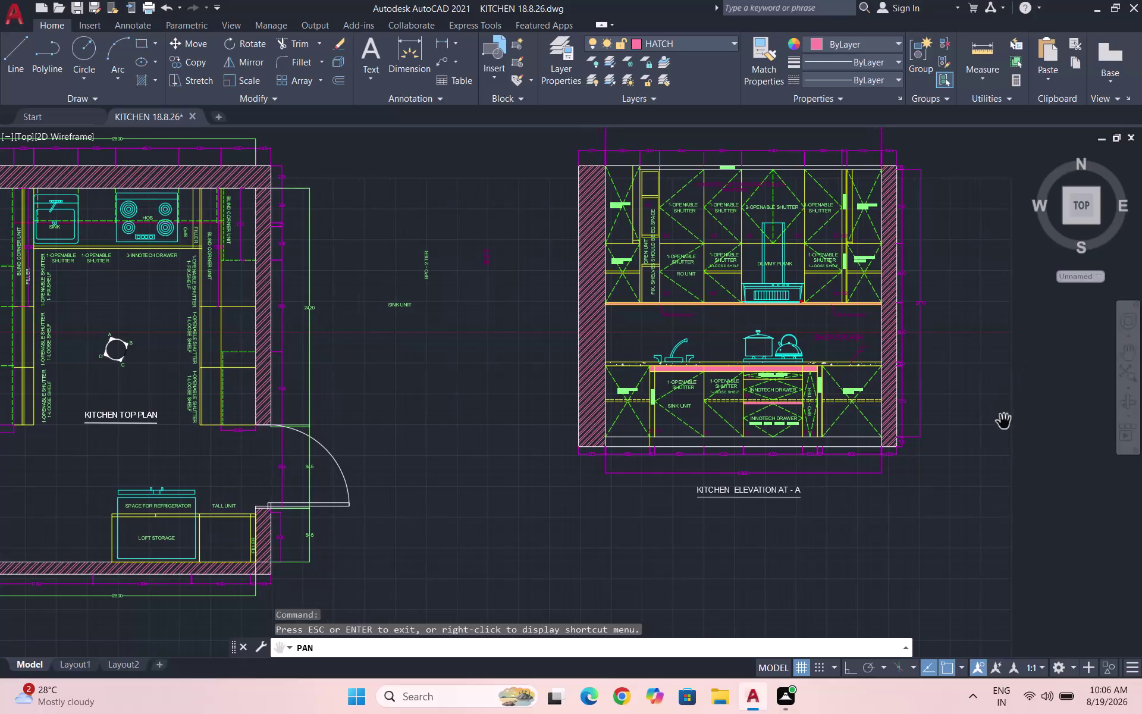
Pan across the kitchen drawings toward elevation A and zoom out to the whole drawing.
drag(1019, 417, 1000, 341)
drag(1019, 441, 1023, 404)
drag(910, 407, 916, 367)
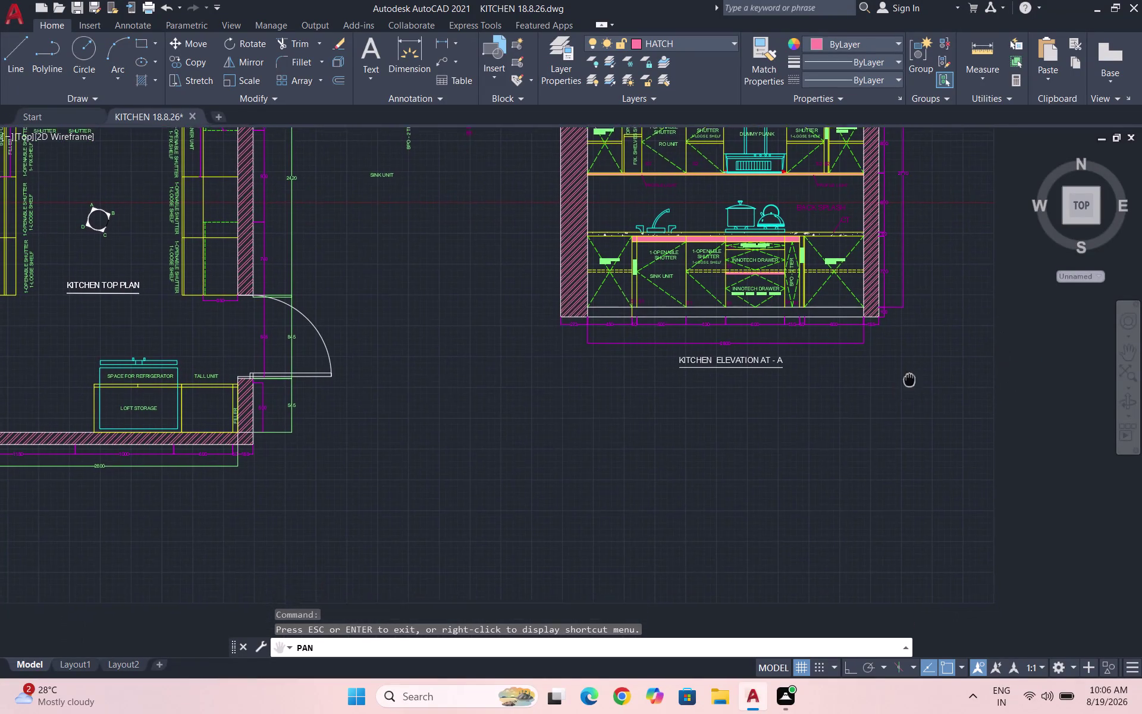
drag(916, 367, 926, 350)
scroll(down, 3)
drag(910, 481, 739, 399)
scroll(up, 3)
drag(715, 427, 722, 469)
double_click(822, 399)
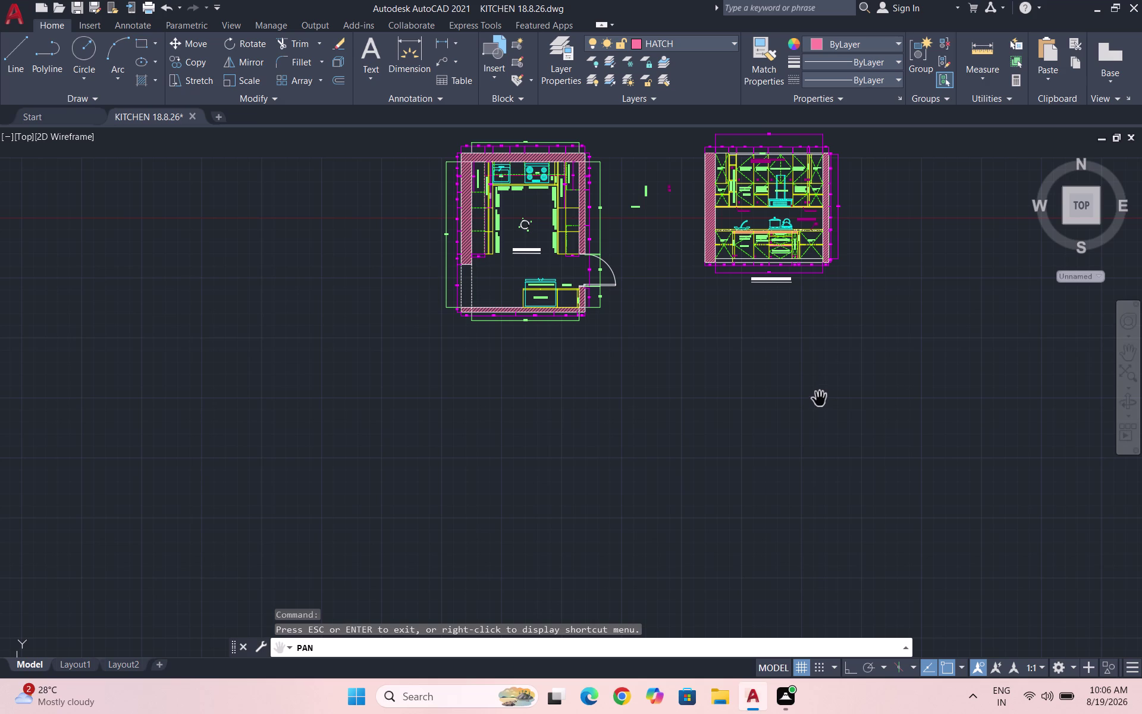
Recenter the view over both the top plan and elevation A.
scroll(down, 3)
scroll(up, 3)
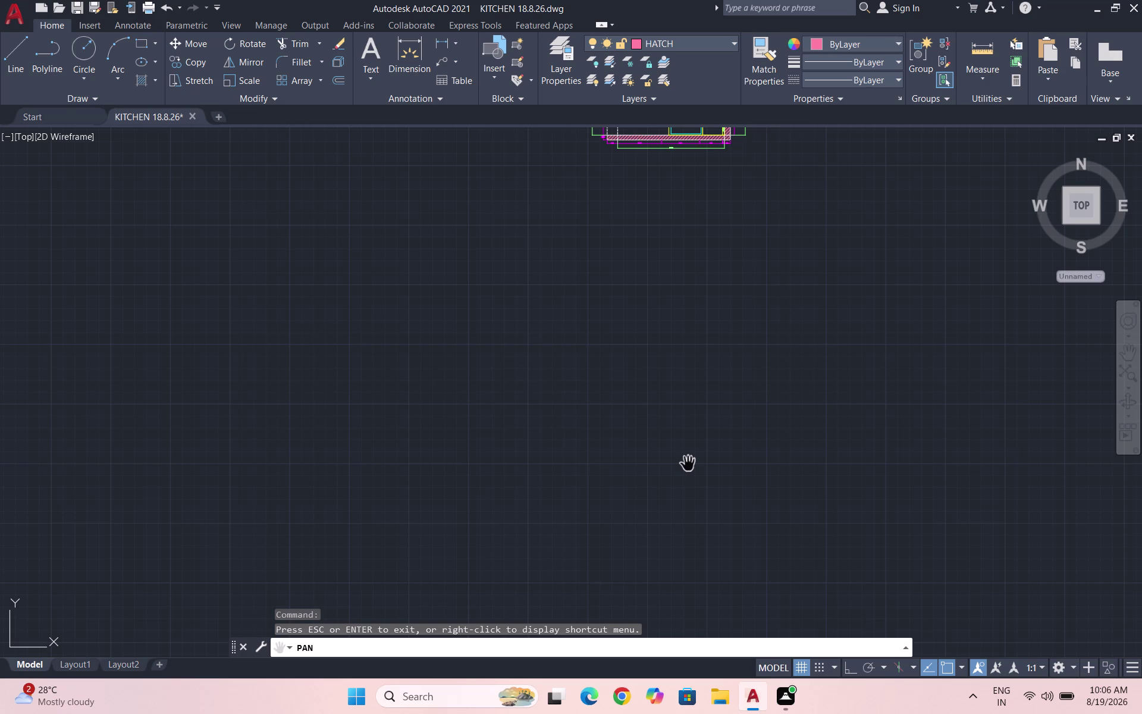
scroll(up, 3)
drag(657, 444, 482, 523)
drag(861, 343, 535, 572)
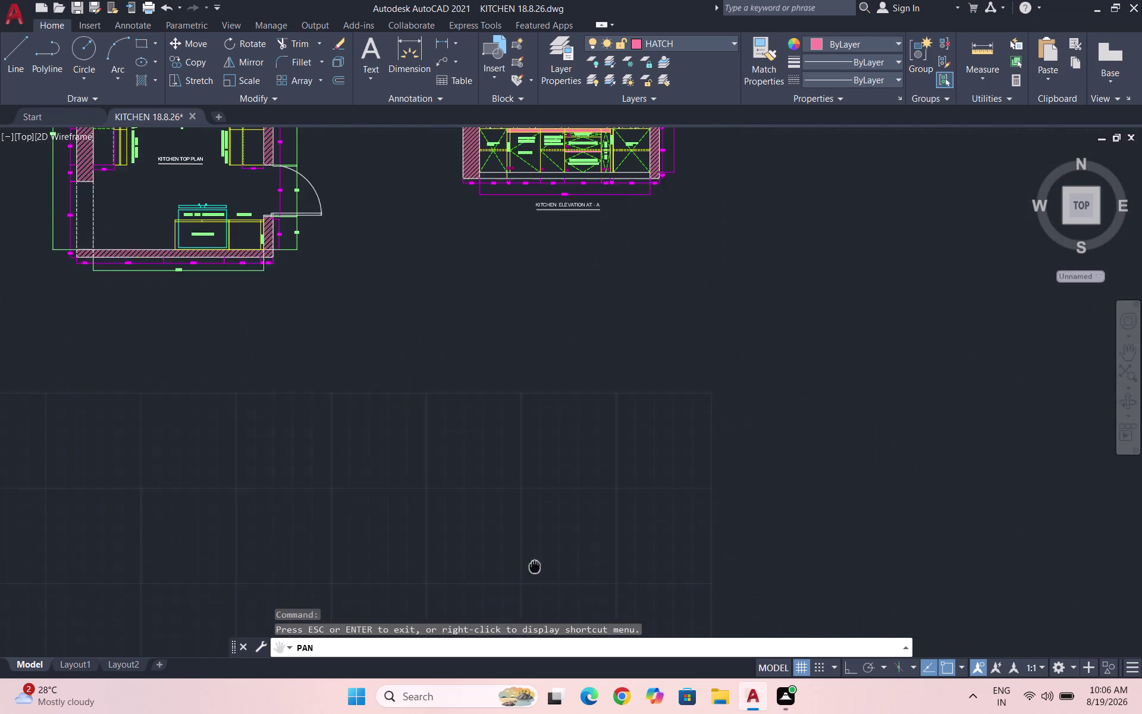
drag(536, 571, 544, 584)
drag(621, 492, 694, 548)
drag(705, 502, 725, 527)
scroll(down, 3)
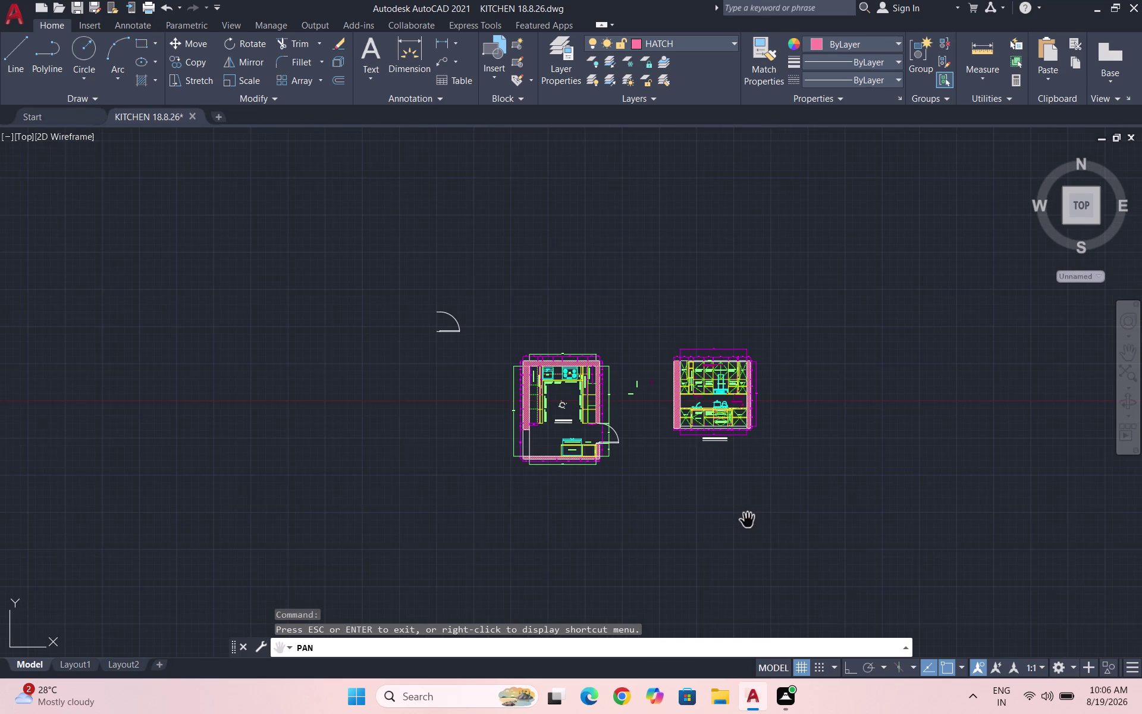
drag(699, 523, 690, 391)
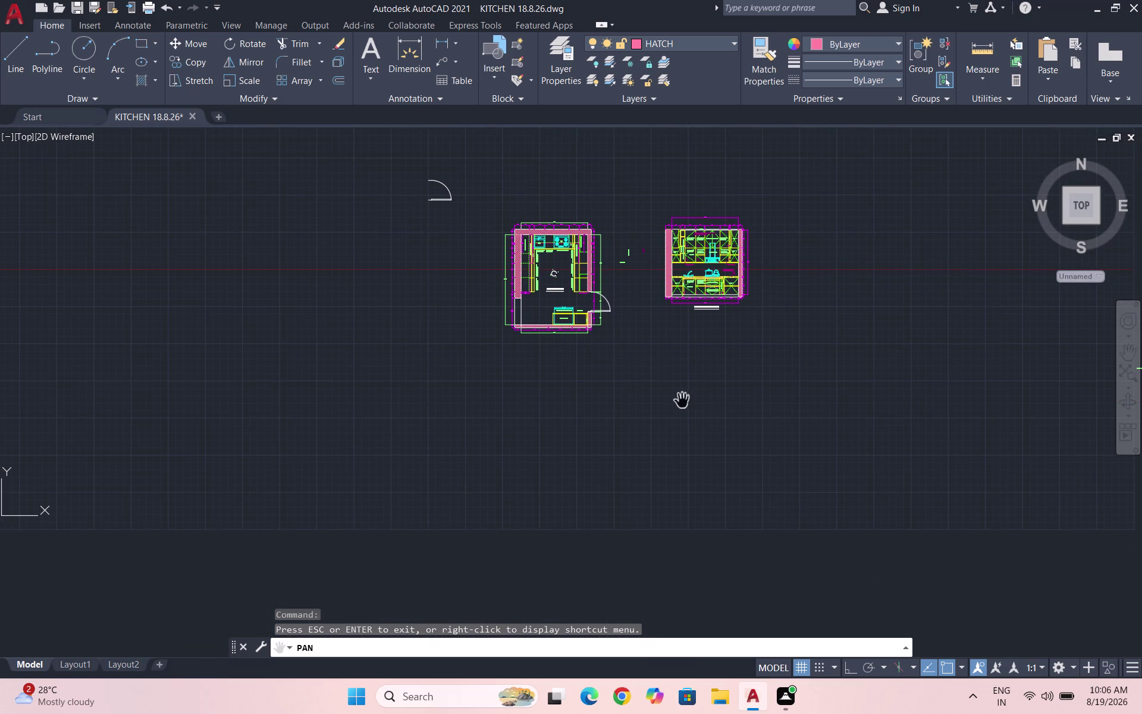
Cancel any pending command and save the kitchen drawing with Ctrl+S.
key(Escape)
key(Escape)
key(Escape)
key(ctrl+s)
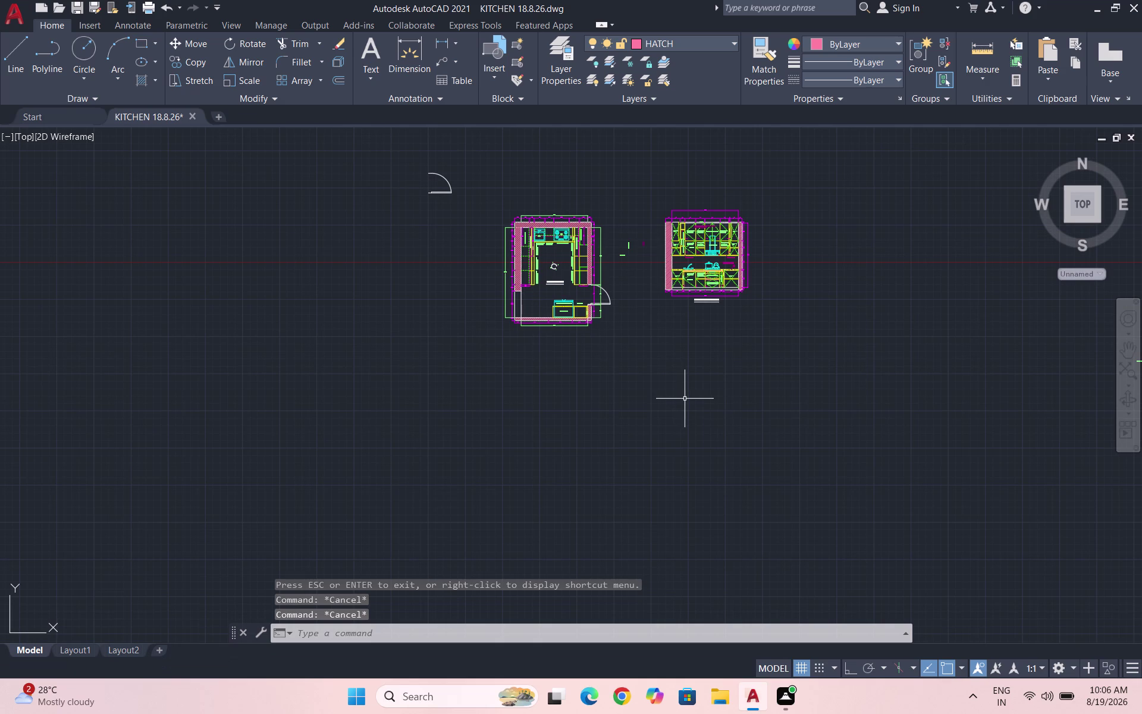
key(ctrl+s)
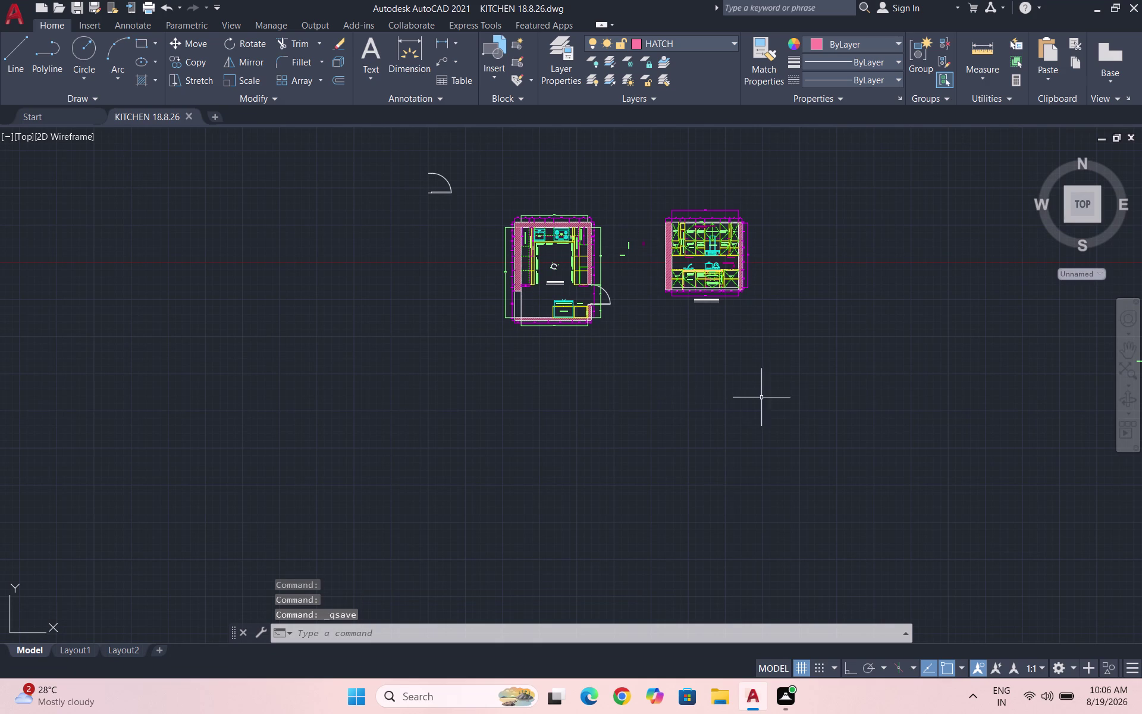
Window-select all of elevation A and cut it to the clipboard.
drag(738, 389, 722, 416)
key(Escape)
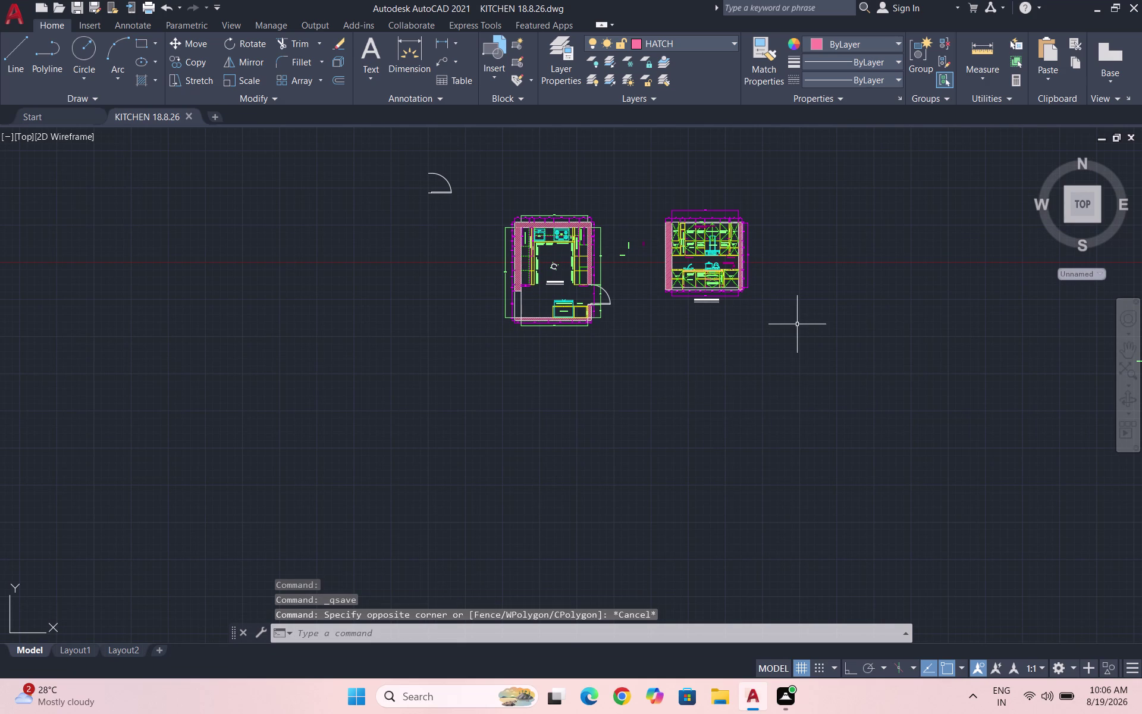
drag(795, 311, 786, 318)
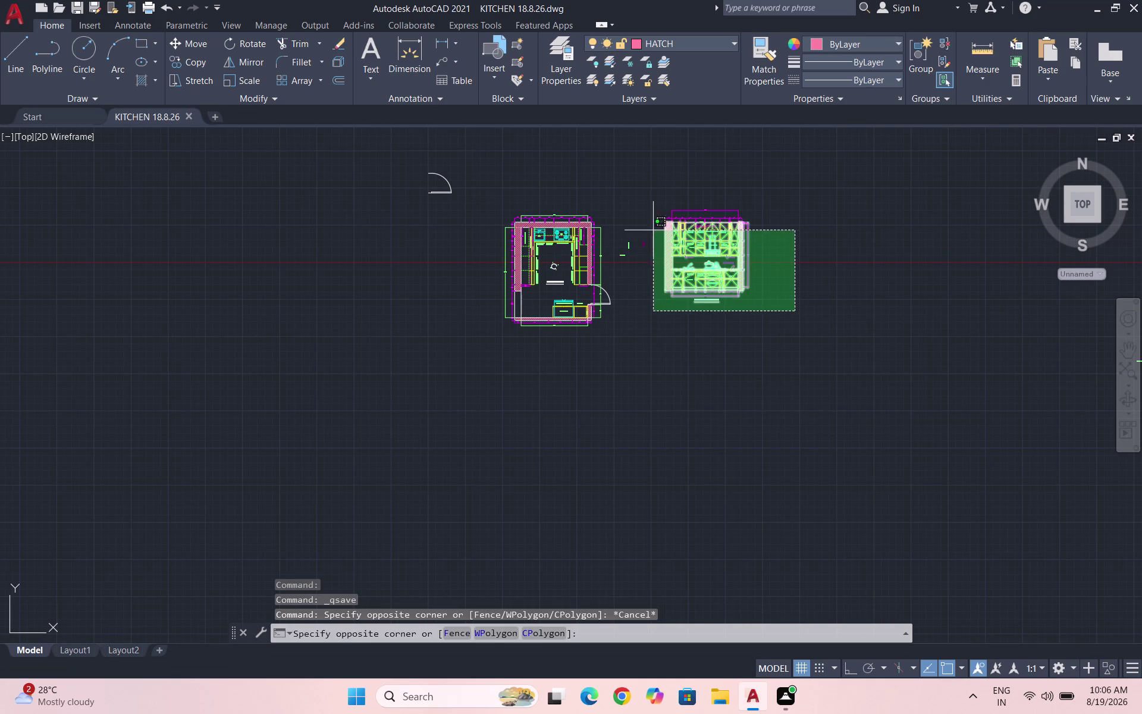
click(655, 184)
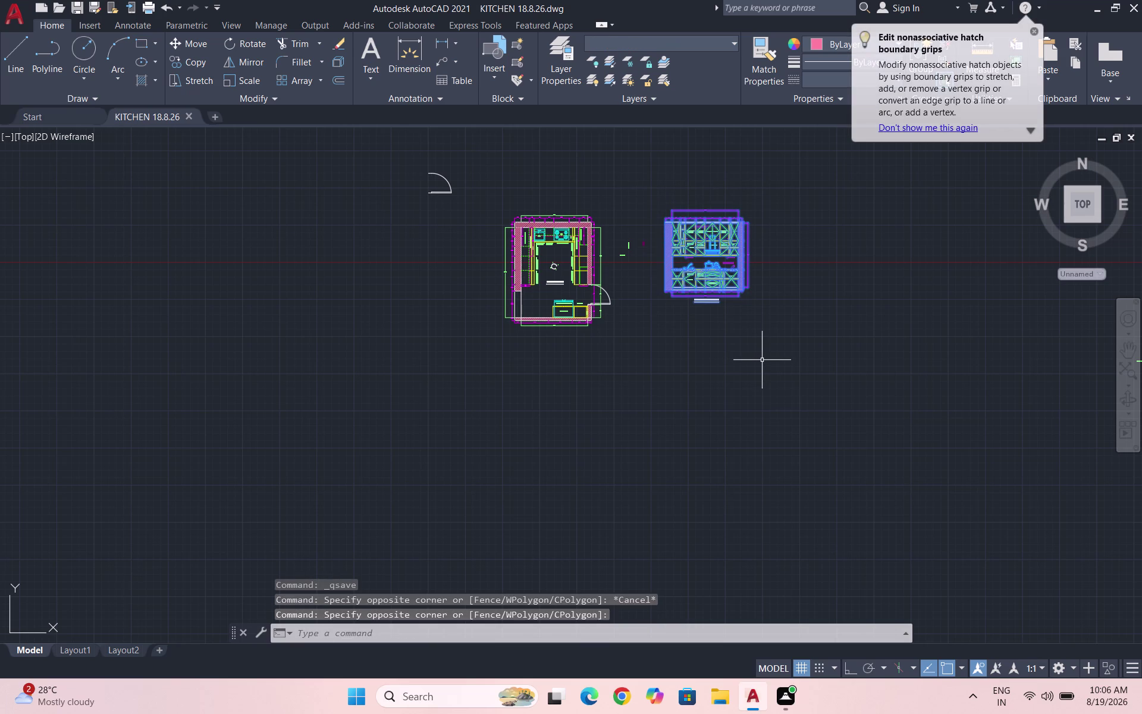
key(ctrl+x)
Paste elevation A at a point below and to the left of the top plan.
scroll(down, 3)
scroll(up, 3)
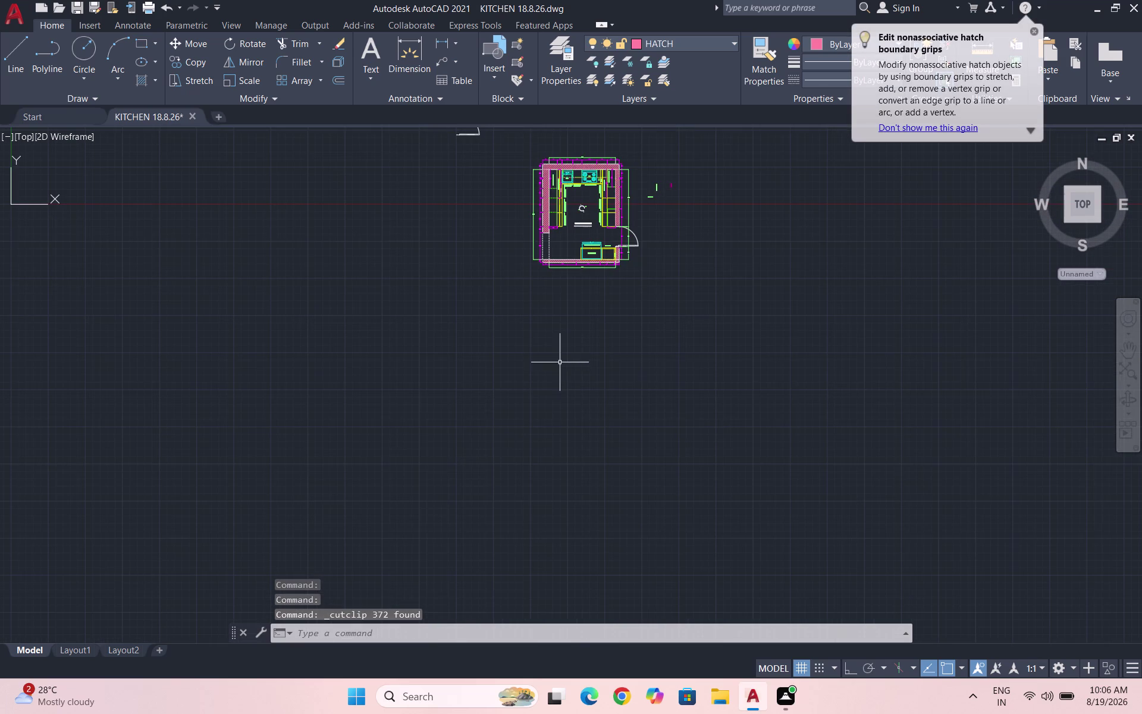
scroll(up, 3)
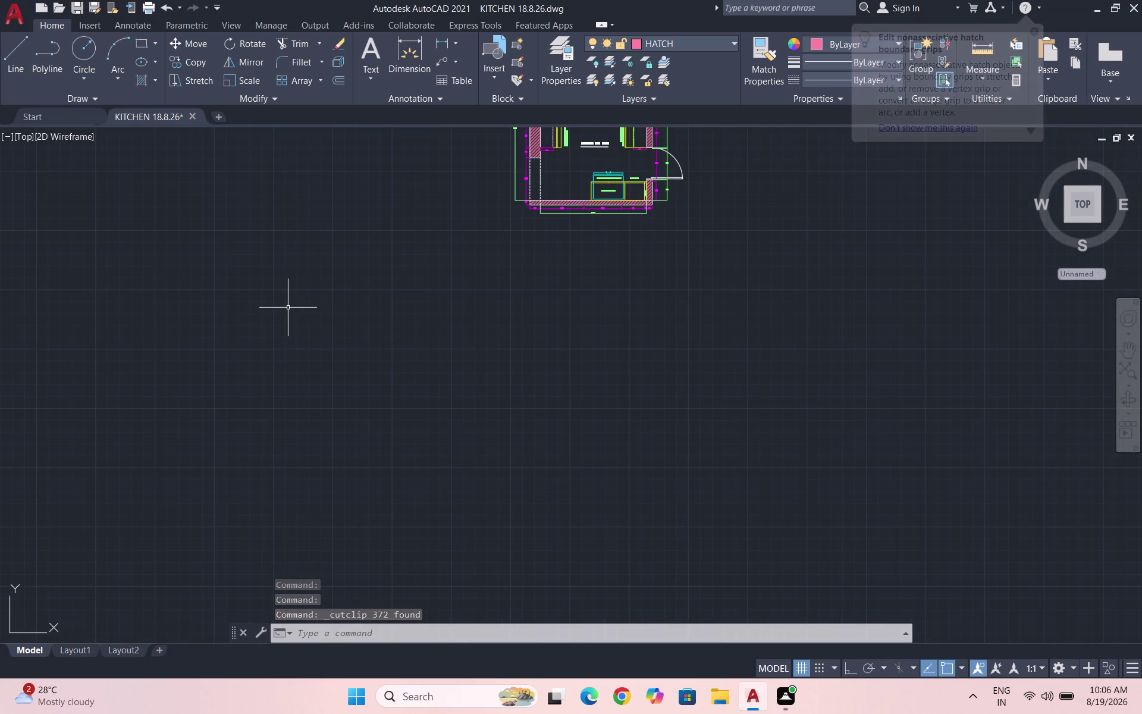
key(ctrl+v)
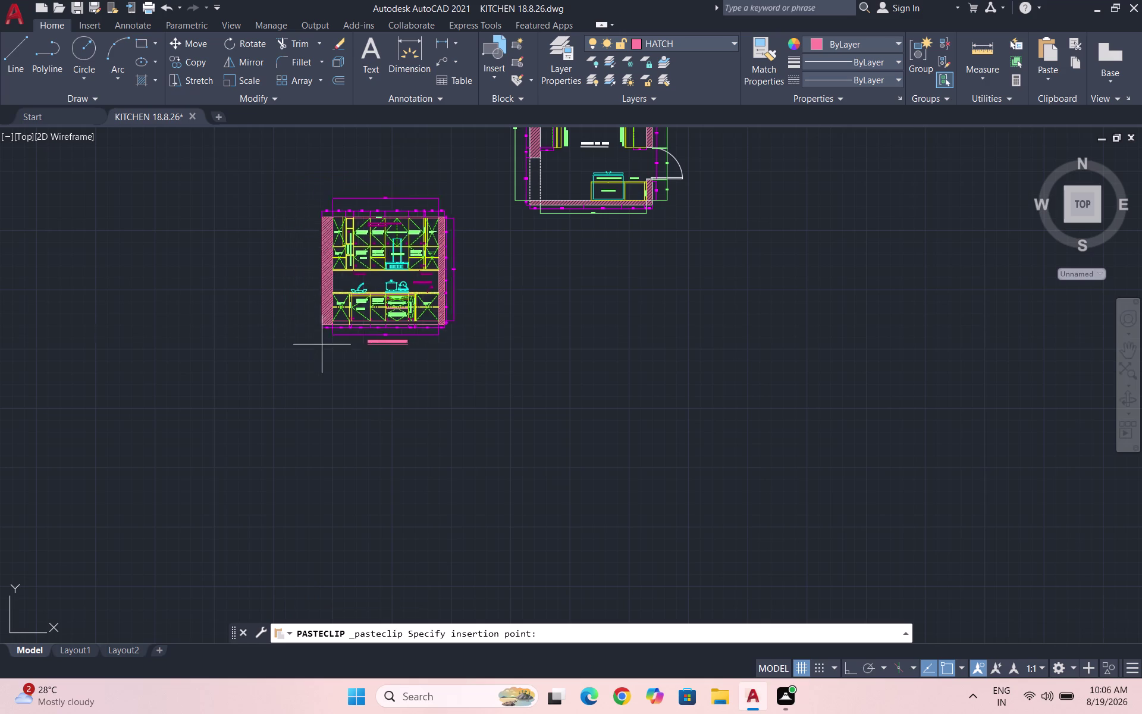
click(363, 408)
key(Escape)
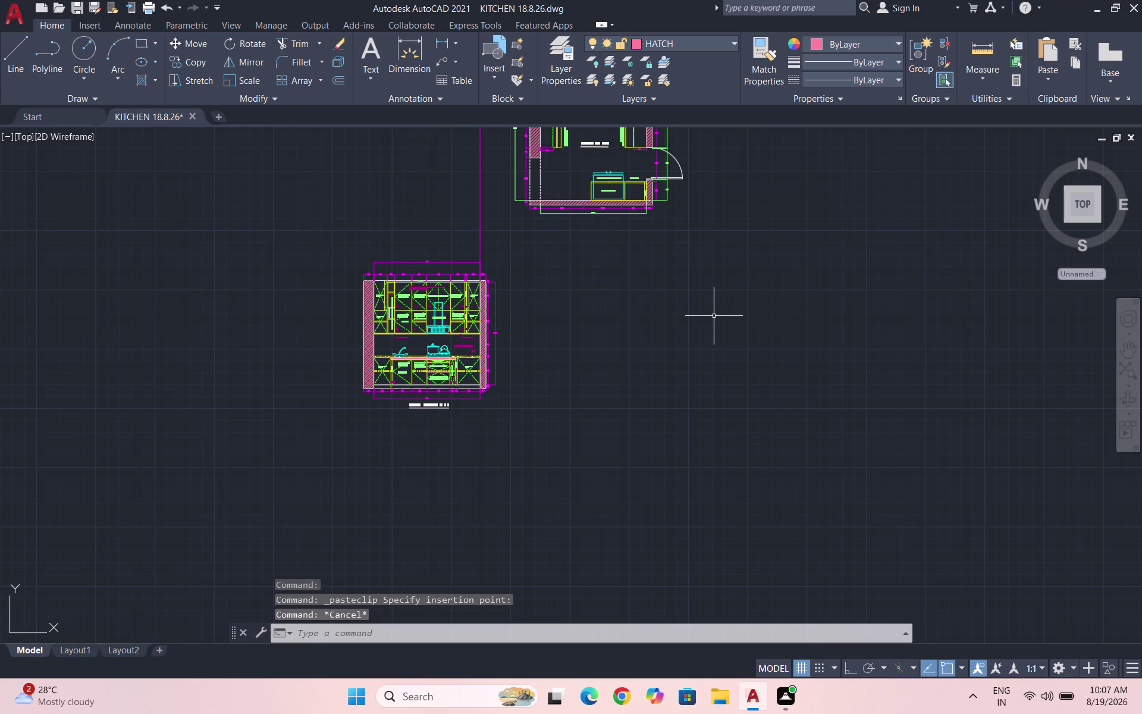
Zoom in and select the stretched 350 dimension above elevation A.
scroll(down, 3)
scroll(up, 3)
scroll(up, 3)
scroll(up, 3)
click(507, 384)
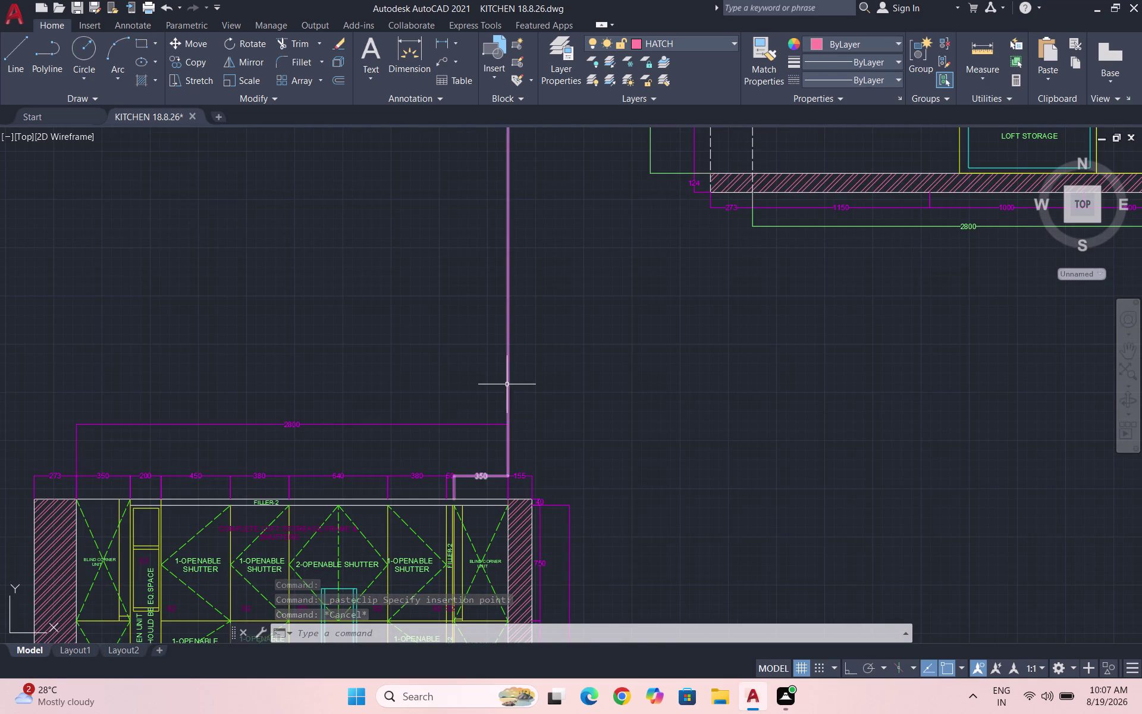
Delete the stretched 350 dimension and make DIMENSIONS the current layer.
key(BackSpace)
key(Delete)
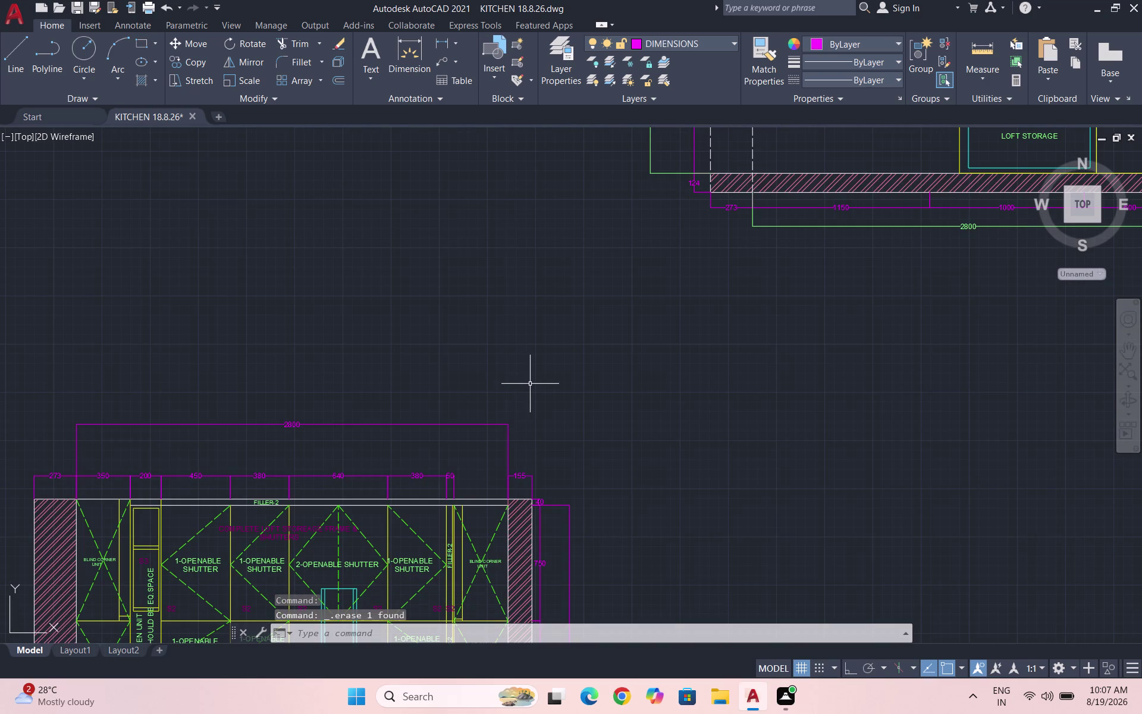
key(Escape)
scroll(down, 3)
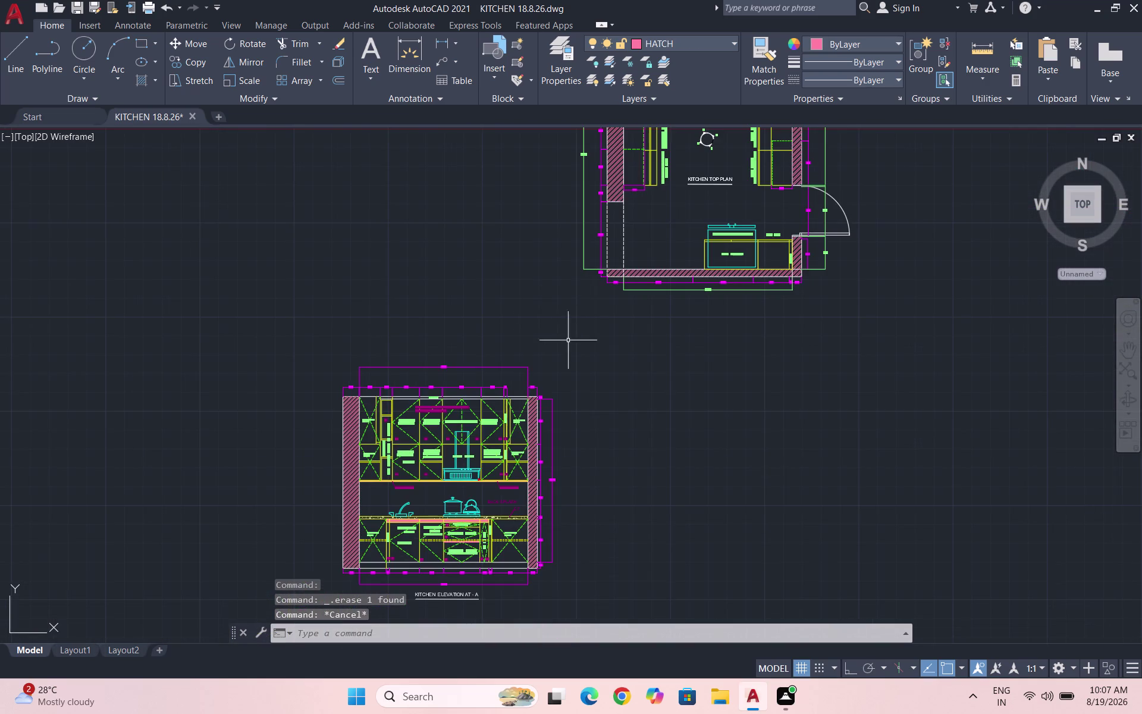
scroll(up, 3)
click(701, 38)
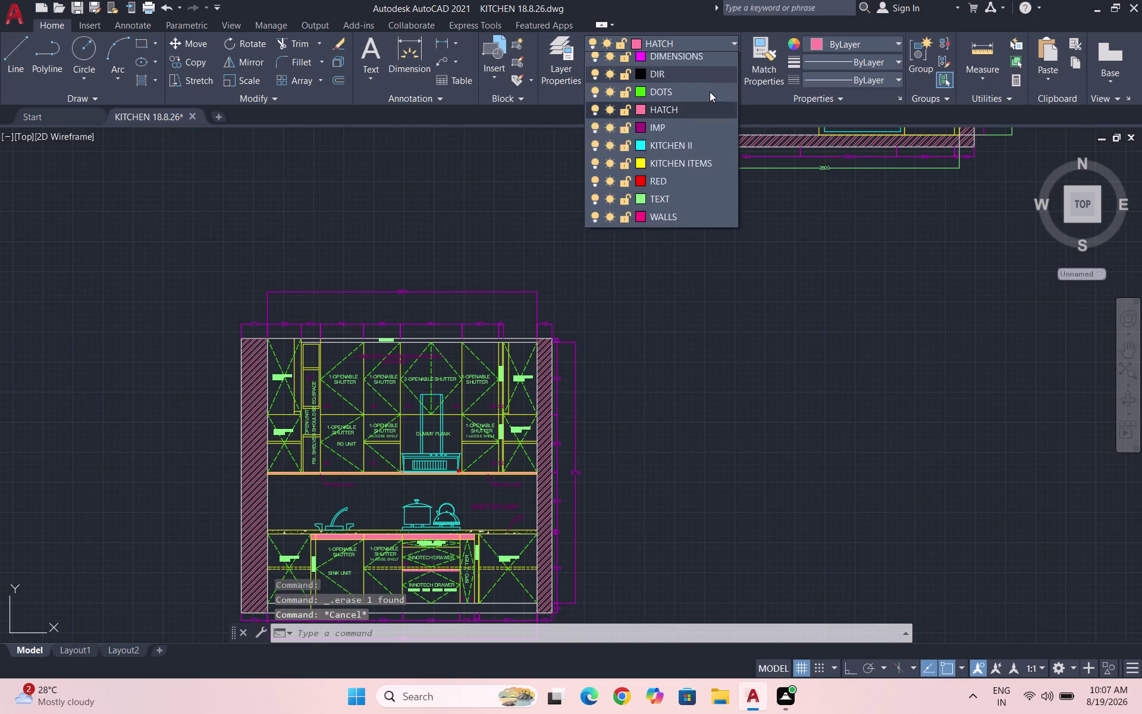
click(713, 96)
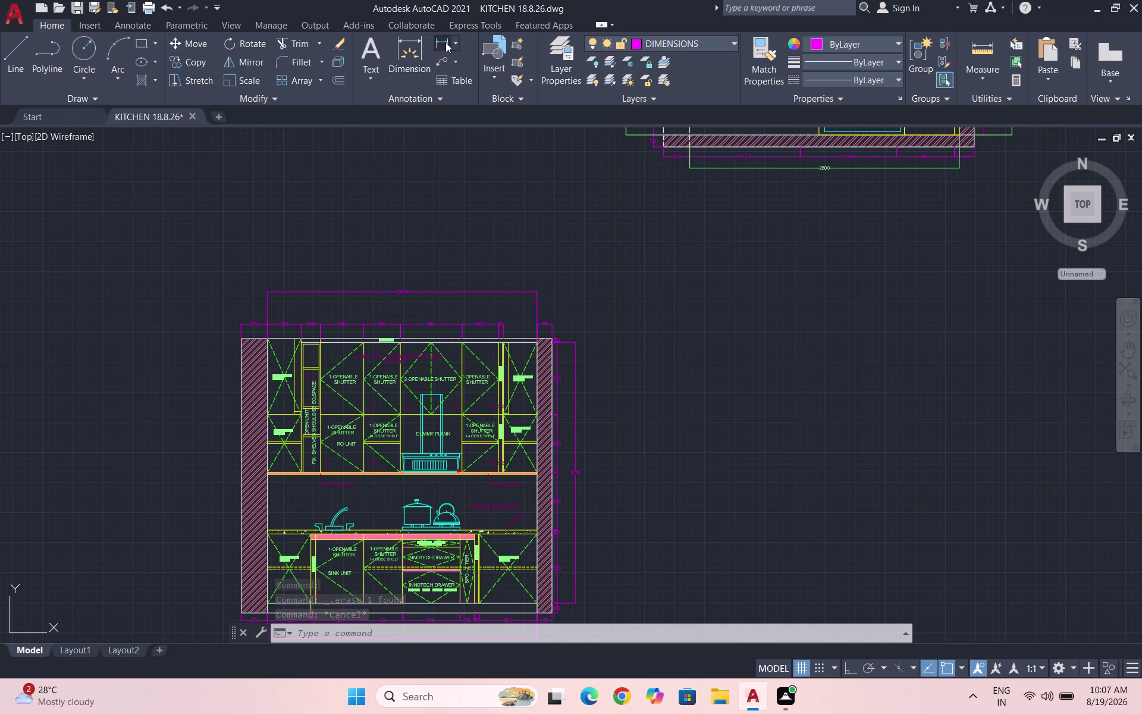
Draw a new linear 350 dimension to the wall edge, in line with the others.
click(445, 42)
scroll(up, 3)
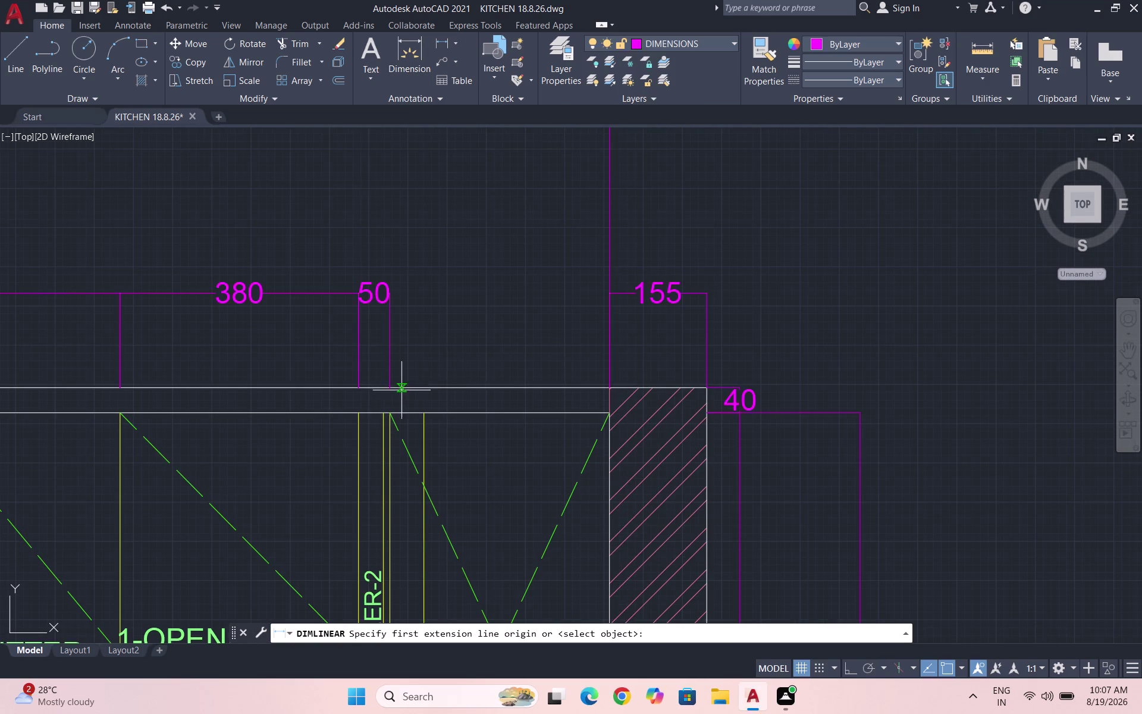
click(389, 387)
click(605, 389)
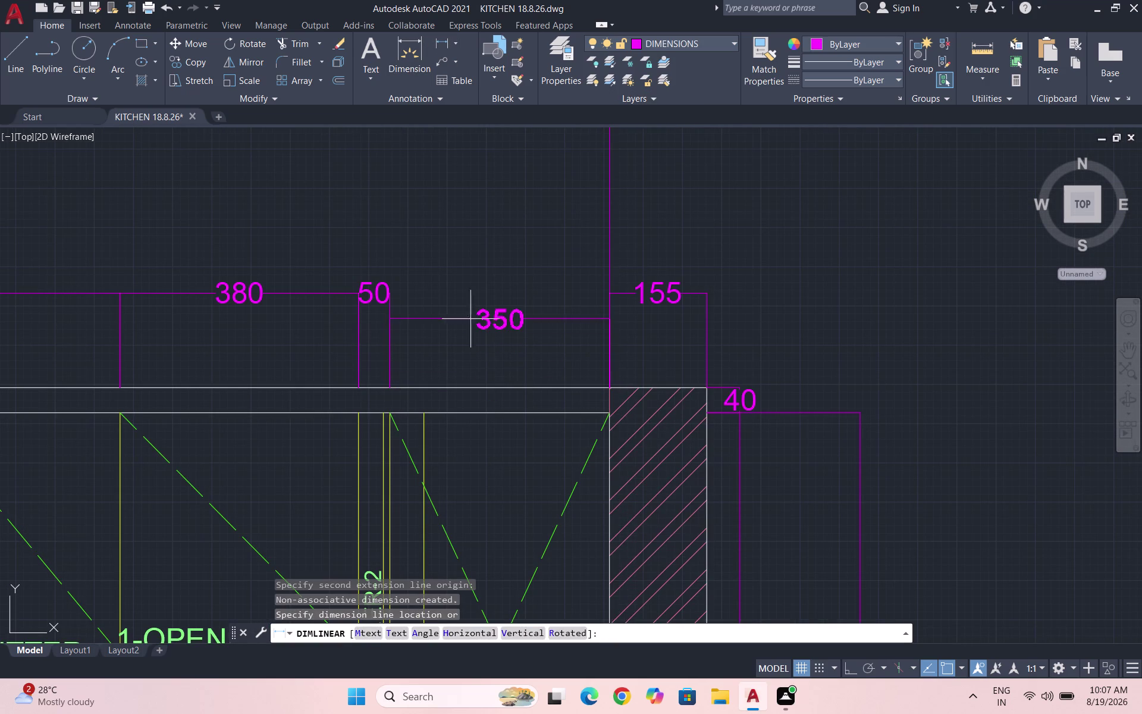
click(391, 294)
scroll(down, 3)
key(Escape)
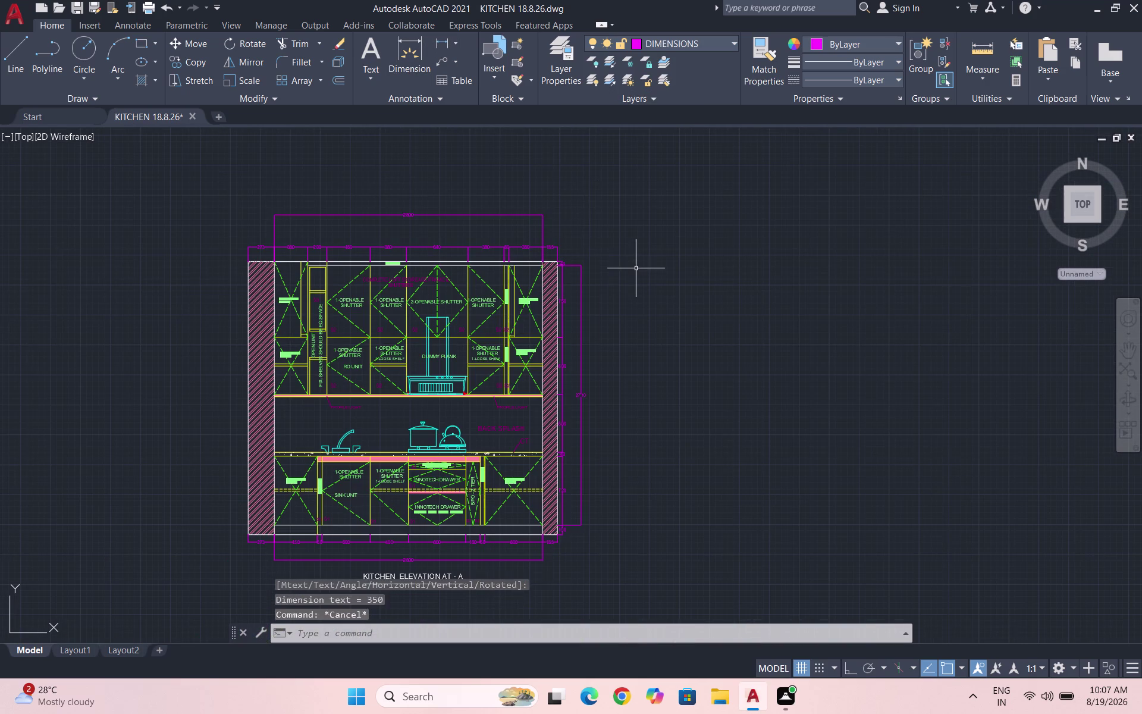
Save the drawing again.
key(Escape)
key(ctrl+s)
scroll(down, 3)
scroll(down, 3)
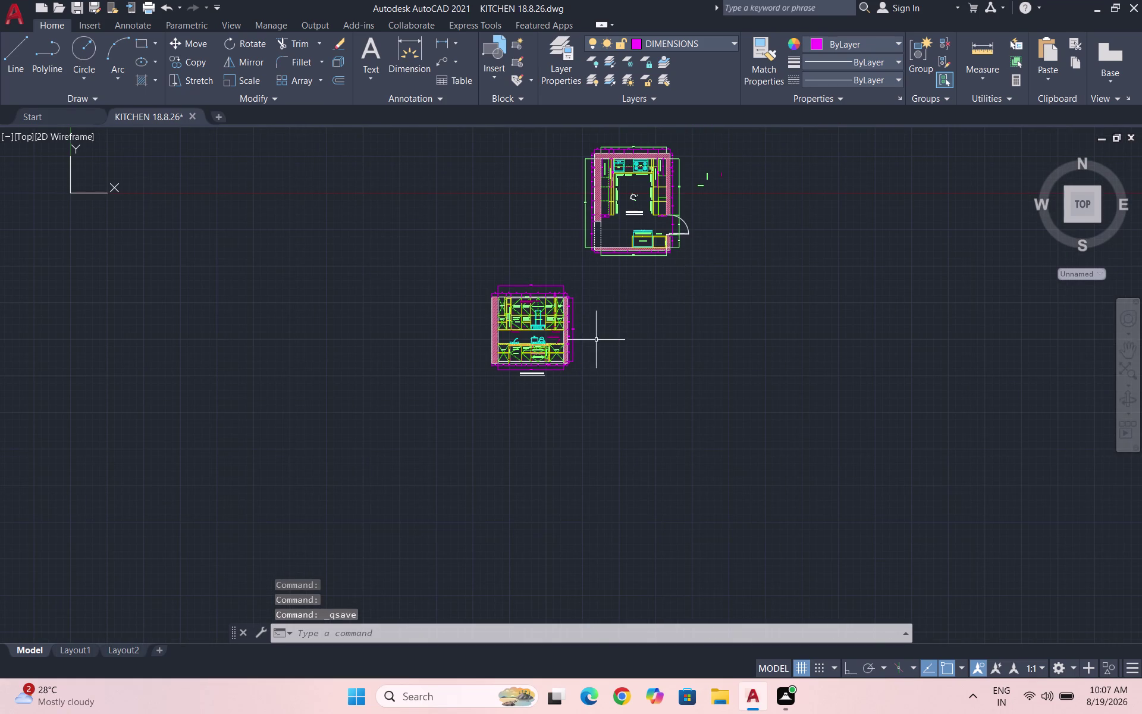
Zoom around elevation A to review it, cancelling an accidental selection.
scroll(up, 3)
scroll(up, 3)
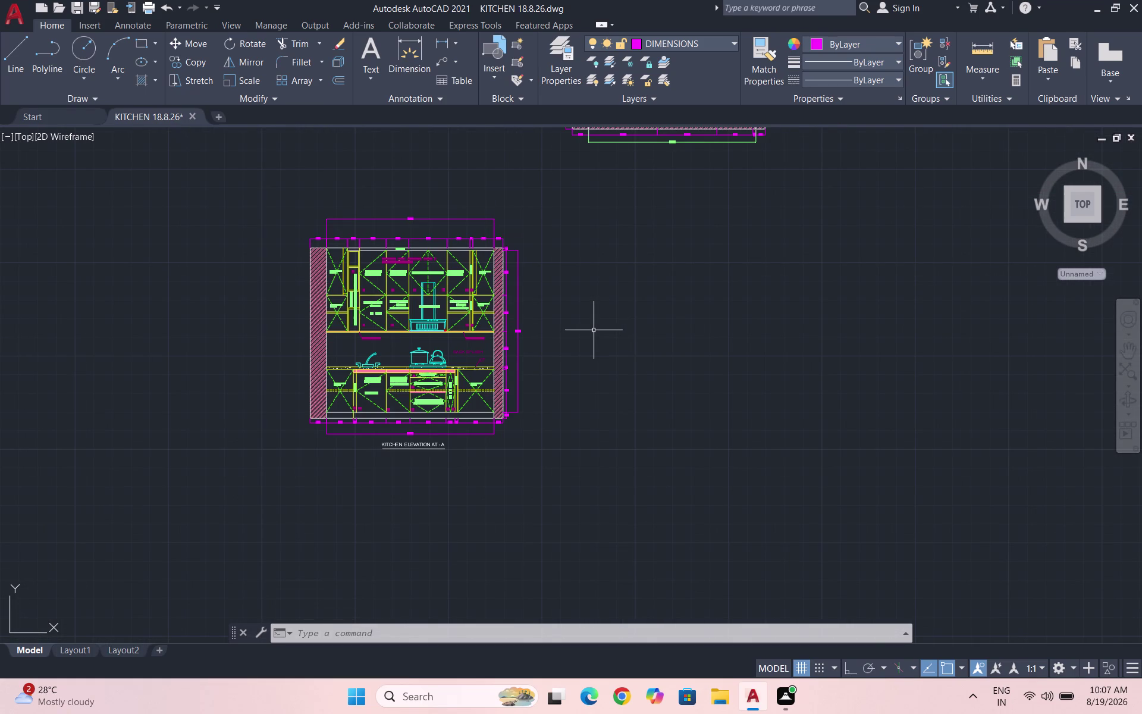
scroll(up, 3)
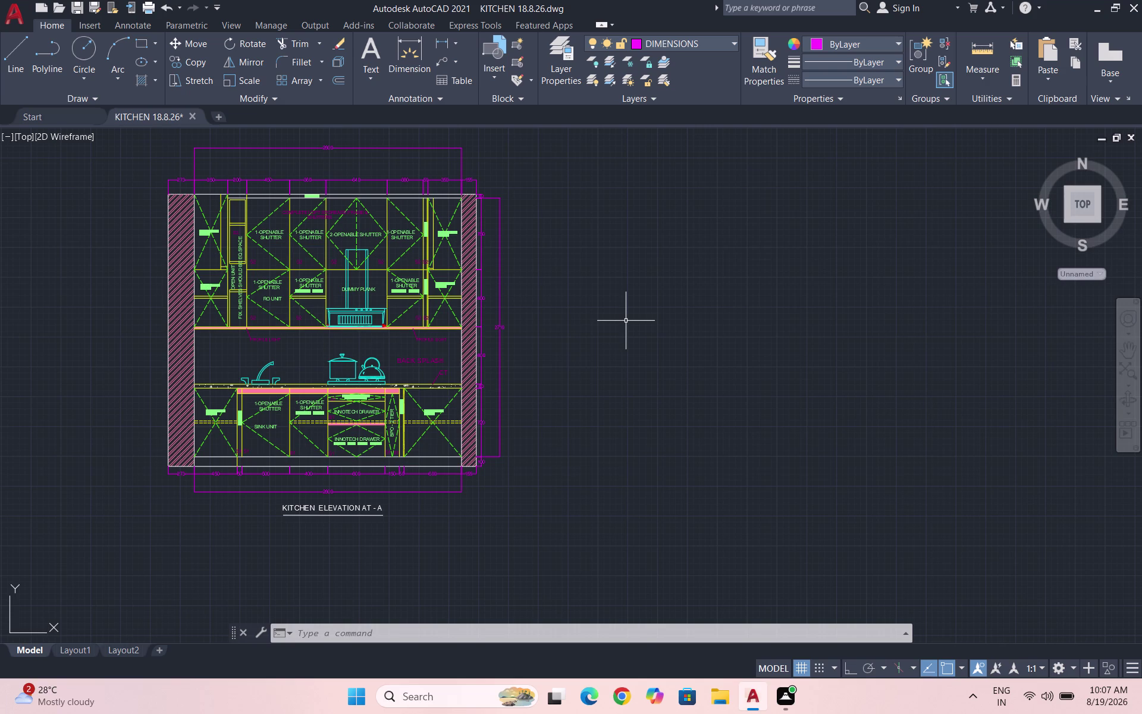
scroll(down, 3)
scroll(up, 3)
drag(645, 480, 733, 470)
key(Escape)
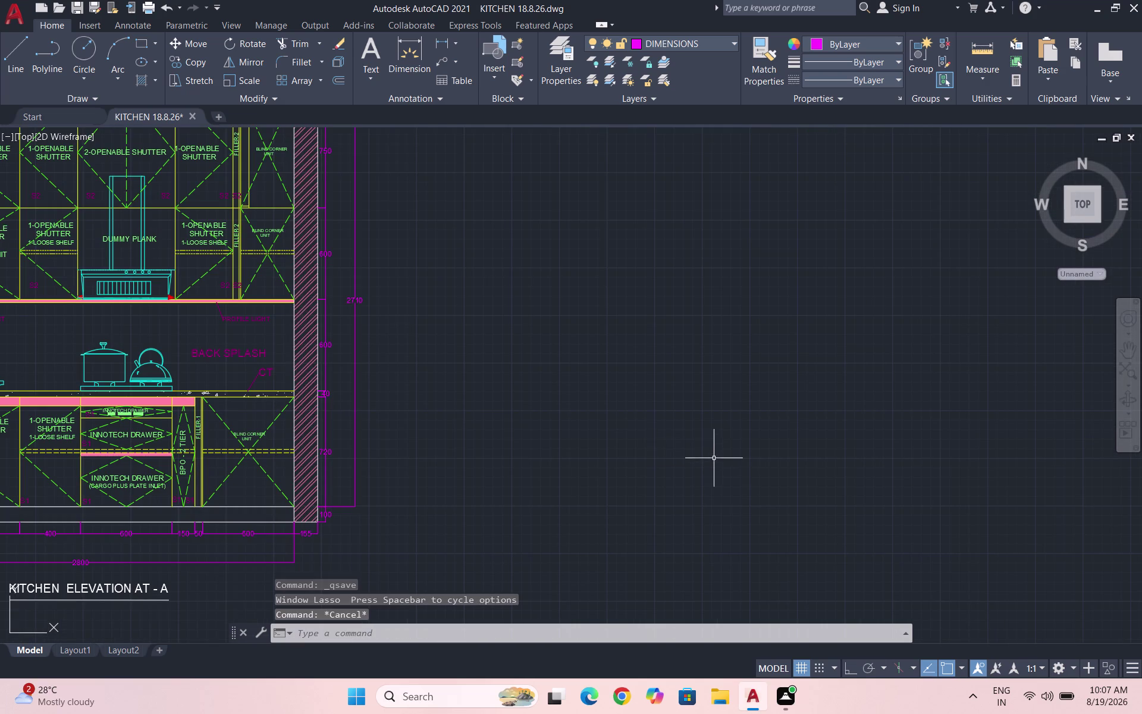
scroll(down, 3)
scroll(down, 3)
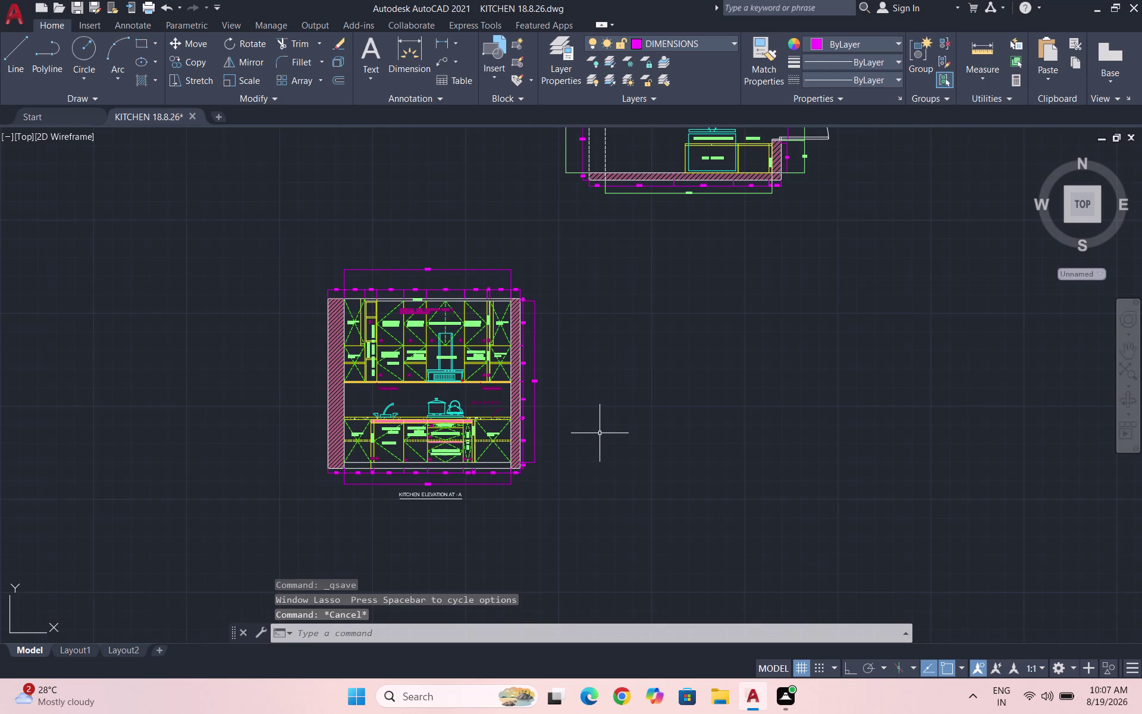
scroll(down, 3)
scroll(down, 3)
scroll(up, 3)
scroll(up, 3)
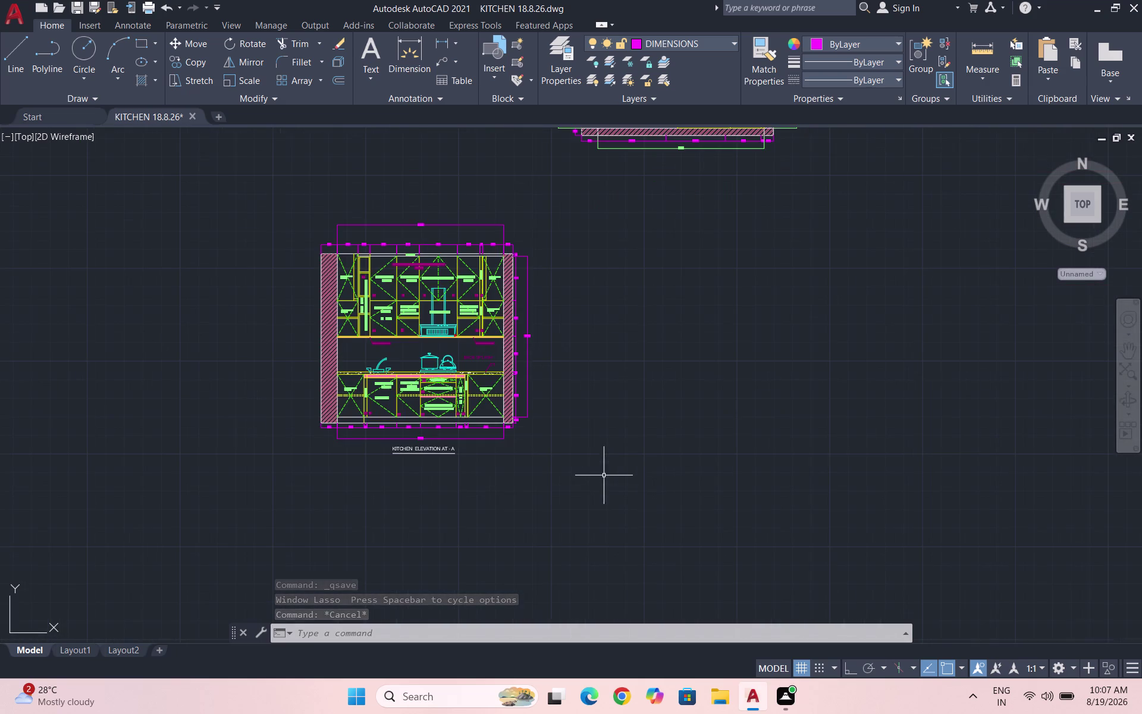
scroll(up, 3)
scroll(down, 3)
Undo the last change, save KITCHEN 18.8.26.dwg, and start the LINE command.
key(Escape)
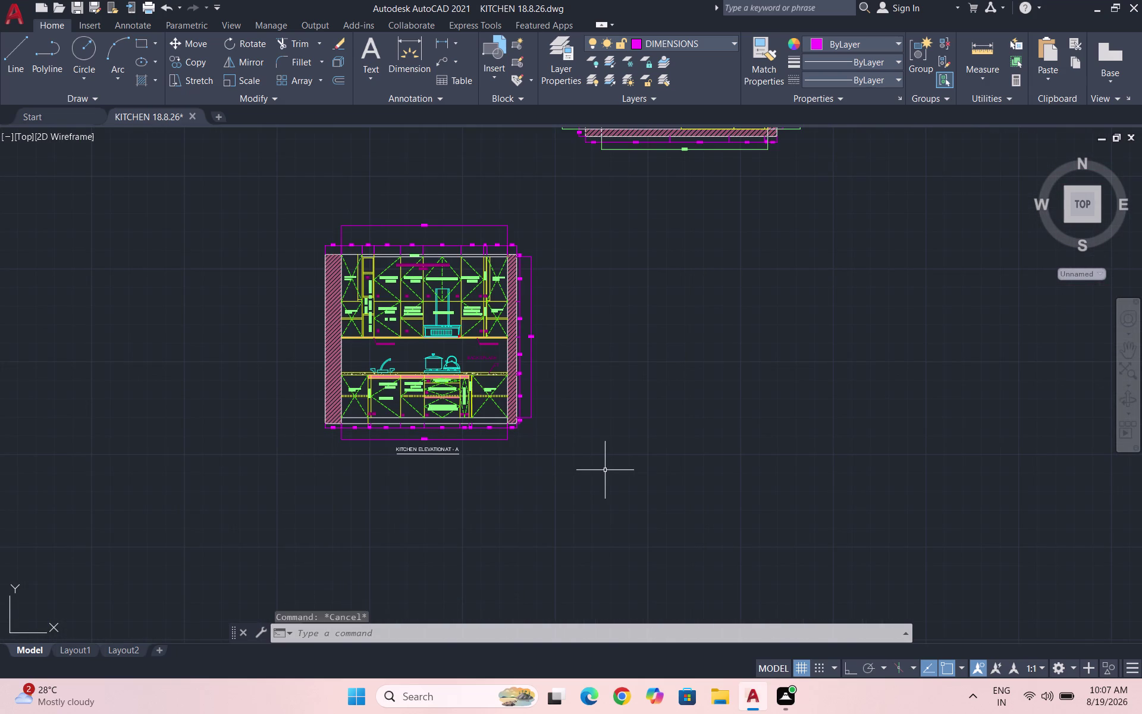
key(Escape)
key(ctrl+z)
key(ctrl+s)
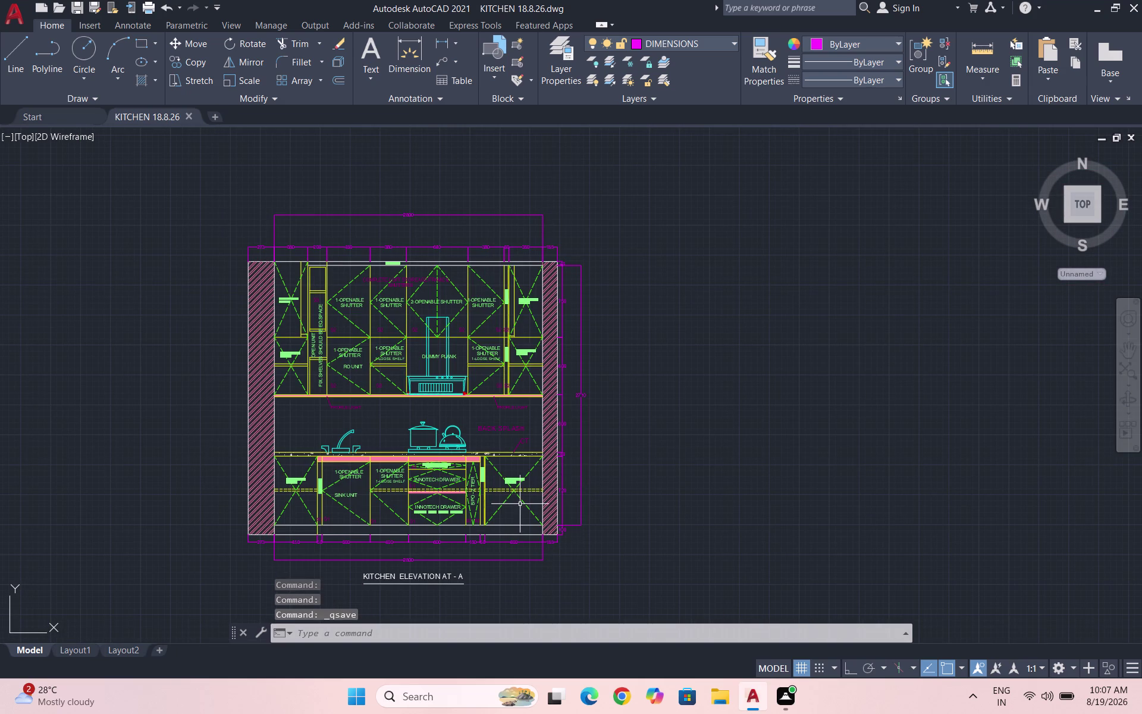
key(l)
key(Return)
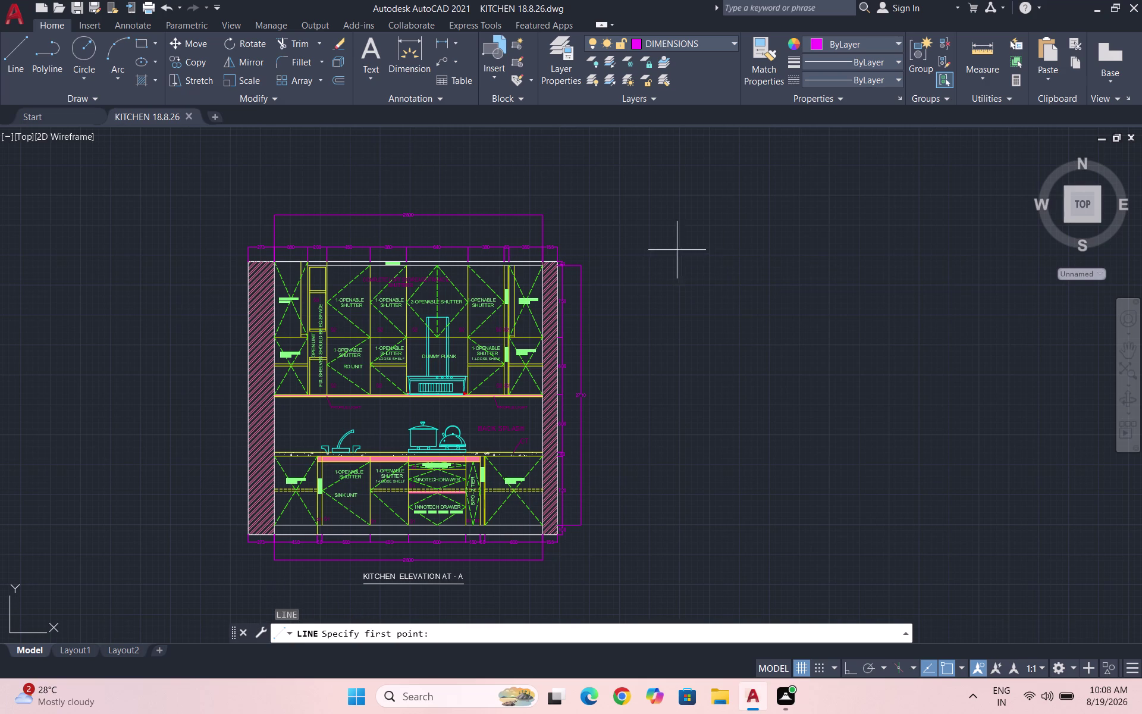
Cancel the line command and make layer 0 the current layer.
key(Escape)
key(Escape)
click(706, 44)
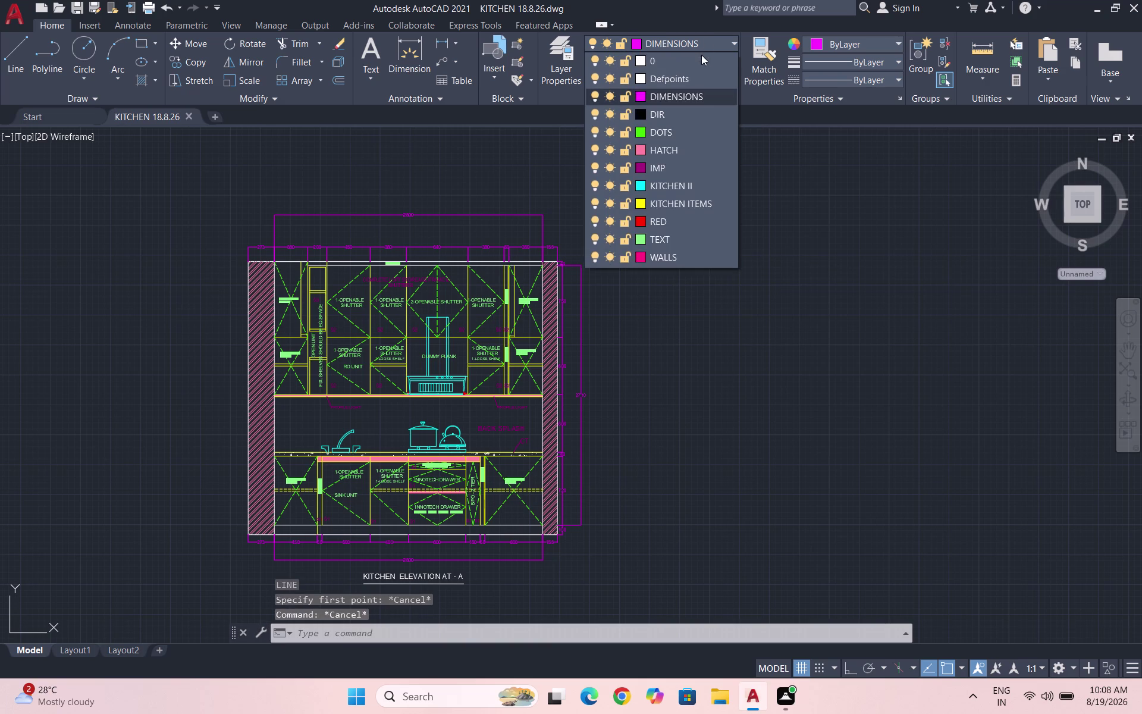
click(700, 57)
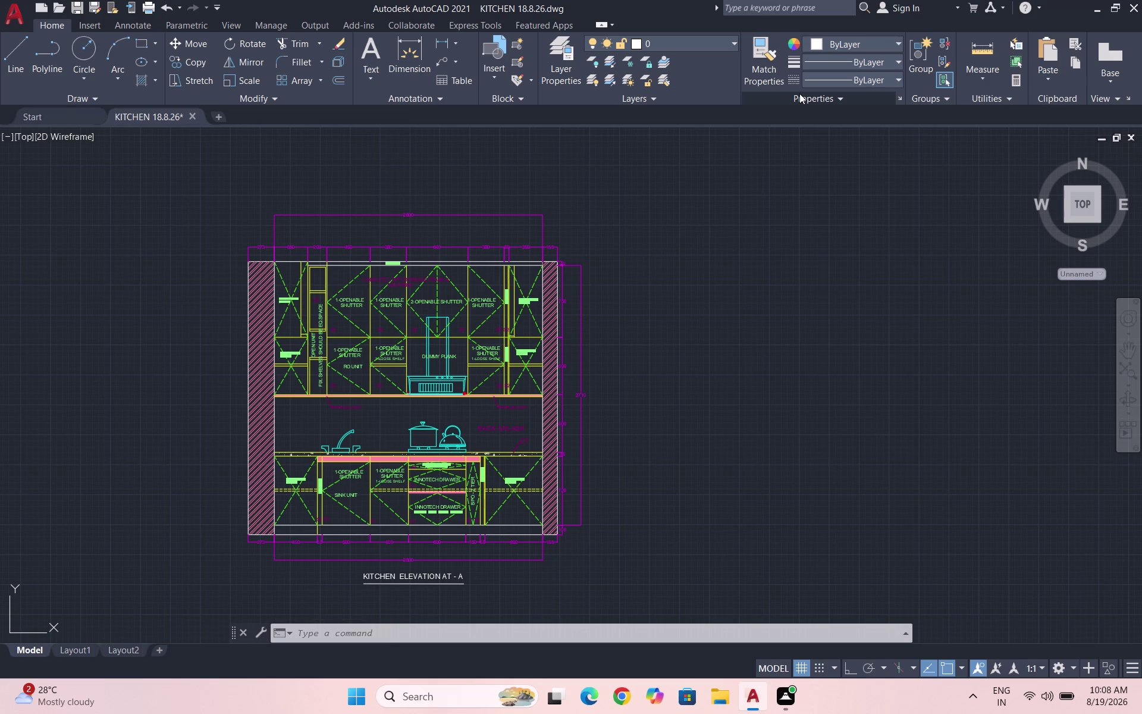
Start a line right of elevation A, level with its top edge, with Ortho on.
key(l)
key(Return)
click(668, 262)
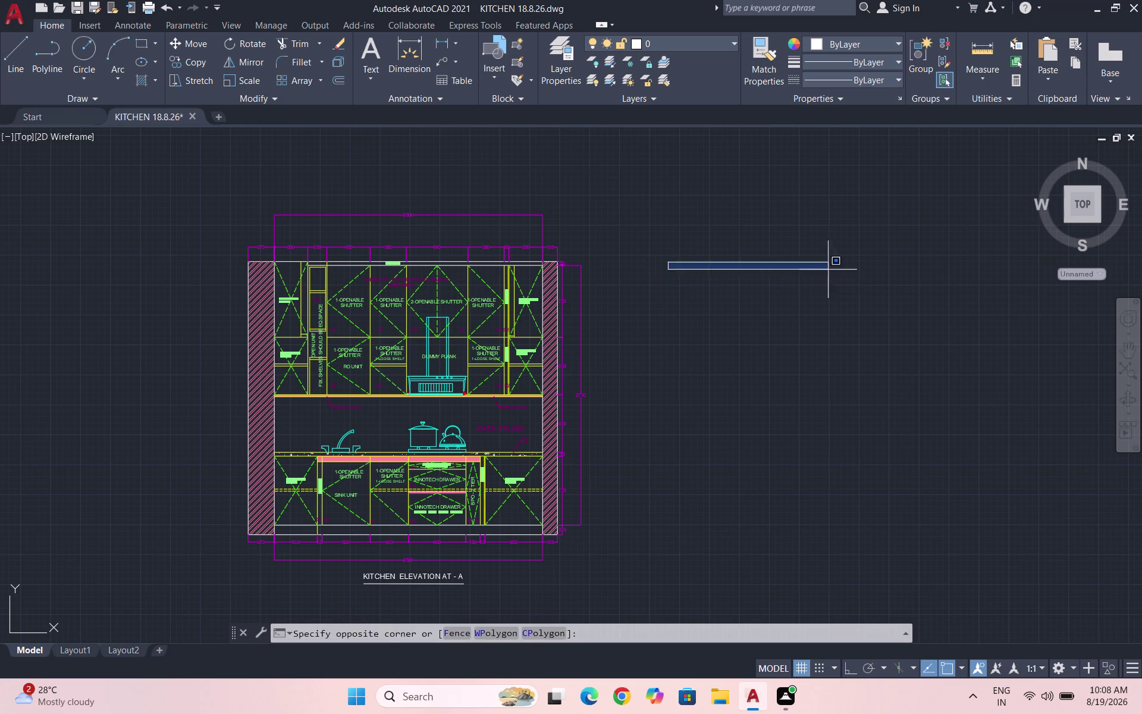
key(Escape)
key(Escape)
key(Escape)
key(Escape)
key(Escape)
key(l)
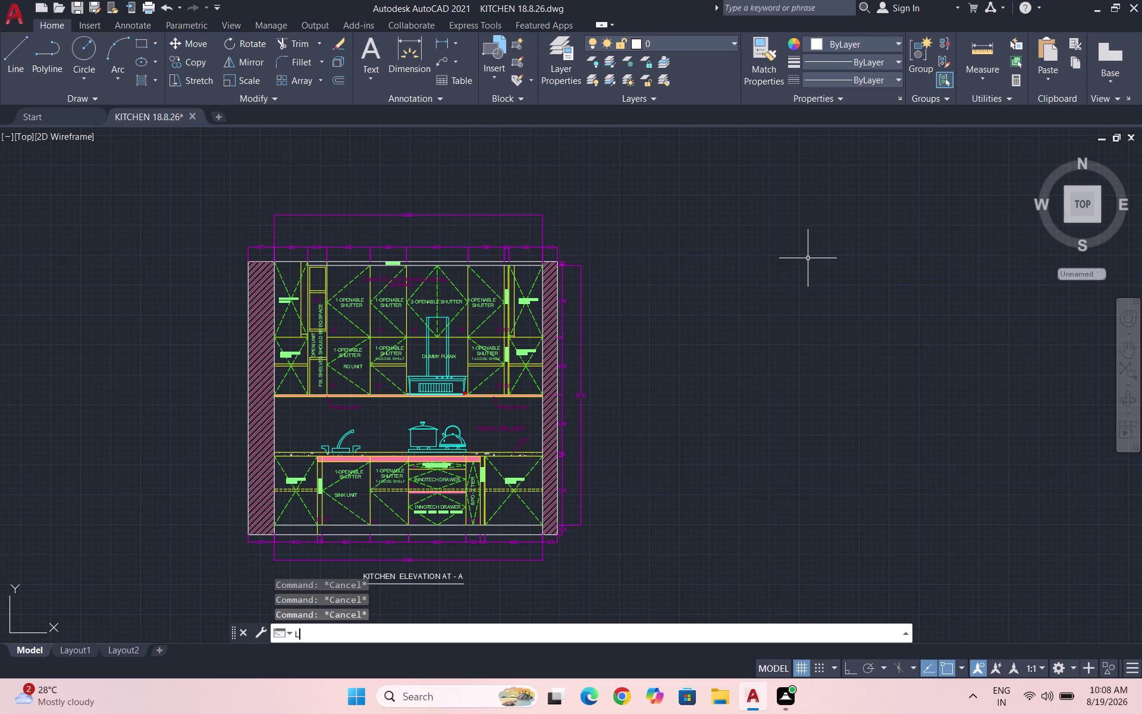
key(Return)
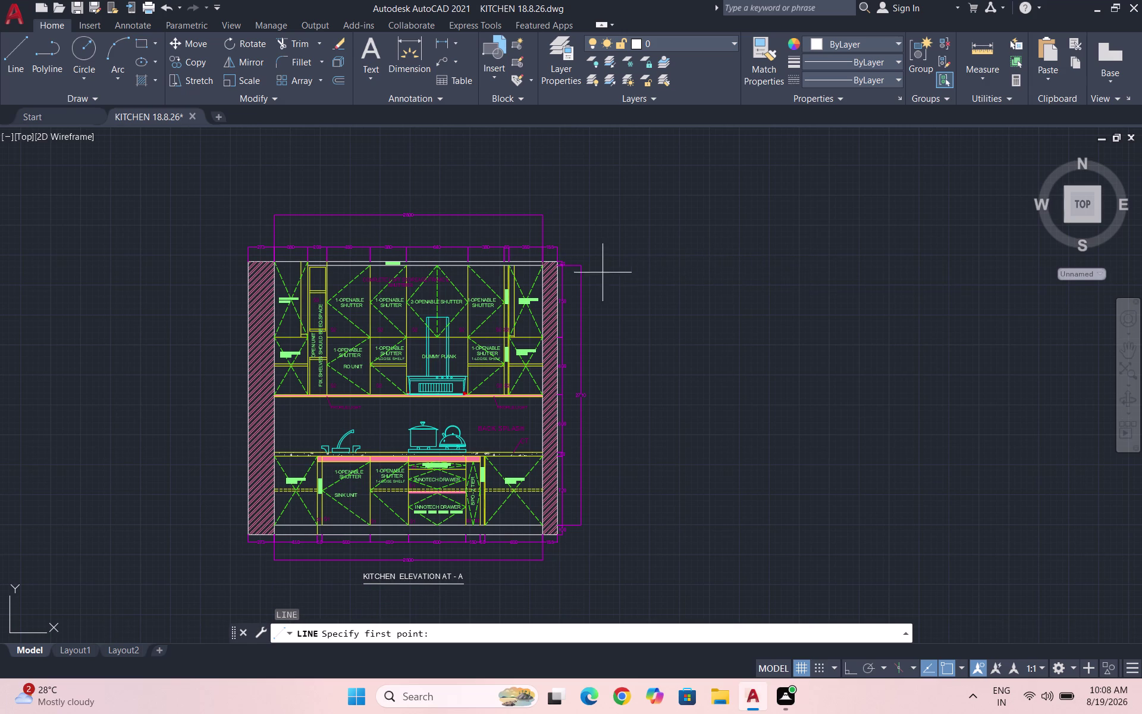
scroll(up, 3)
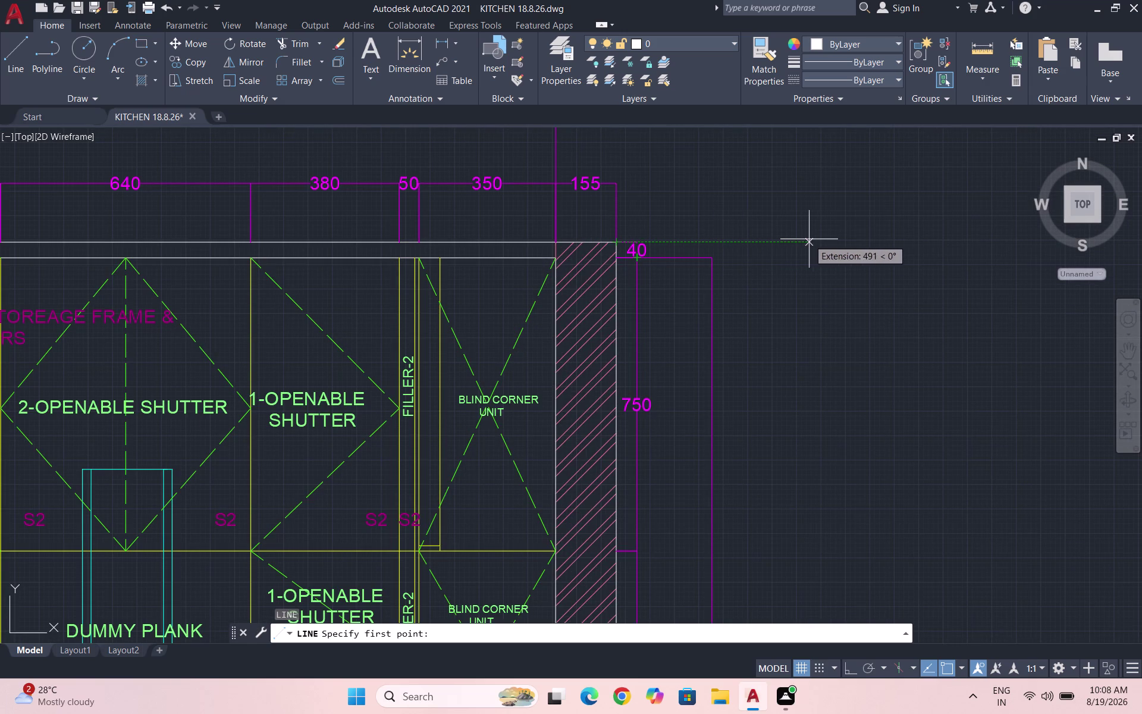
scroll(down, 3)
scroll(down, 3)
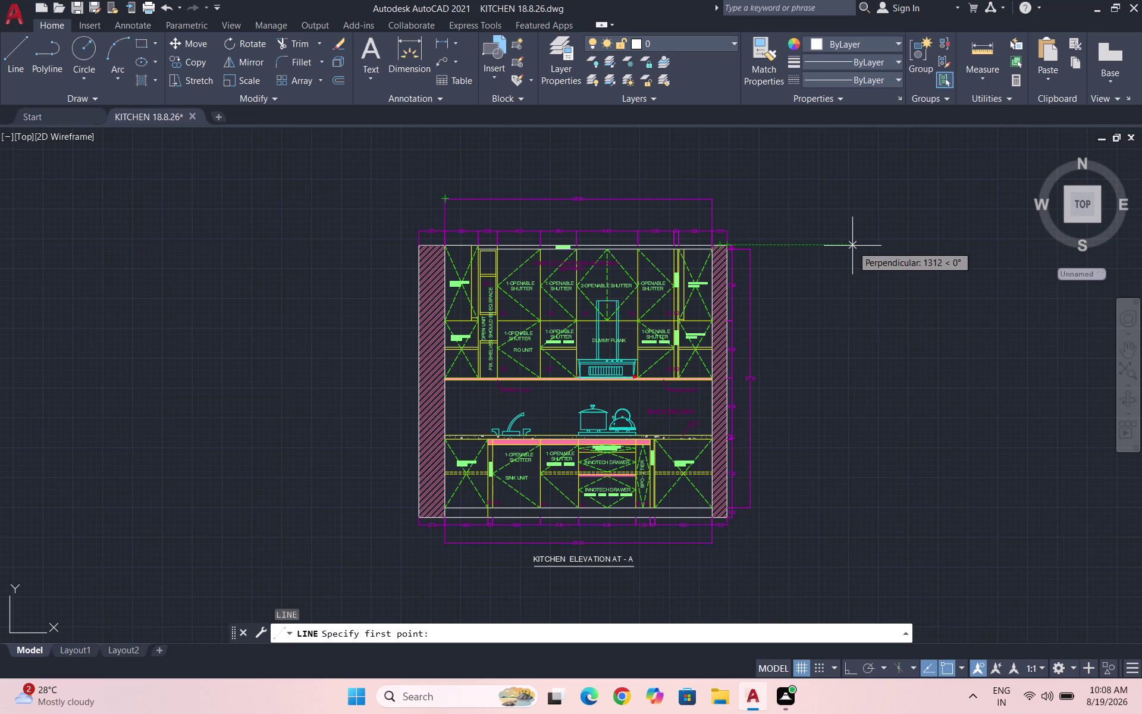
click(852, 246)
scroll(down, 3)
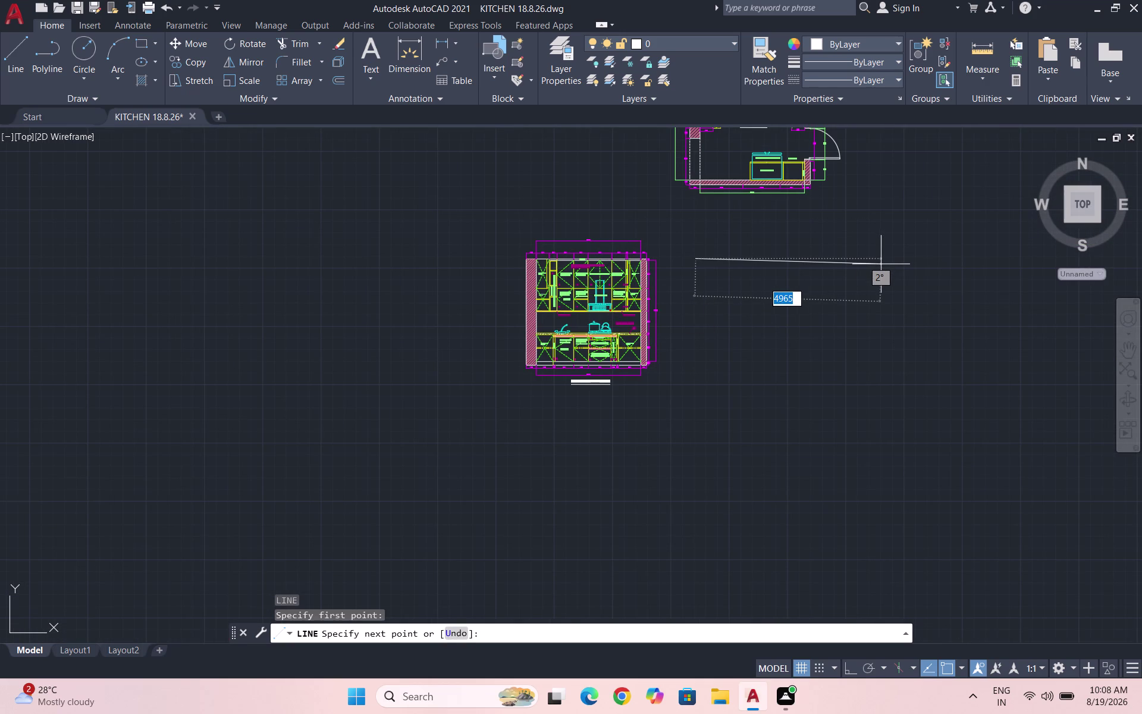
key(F8)
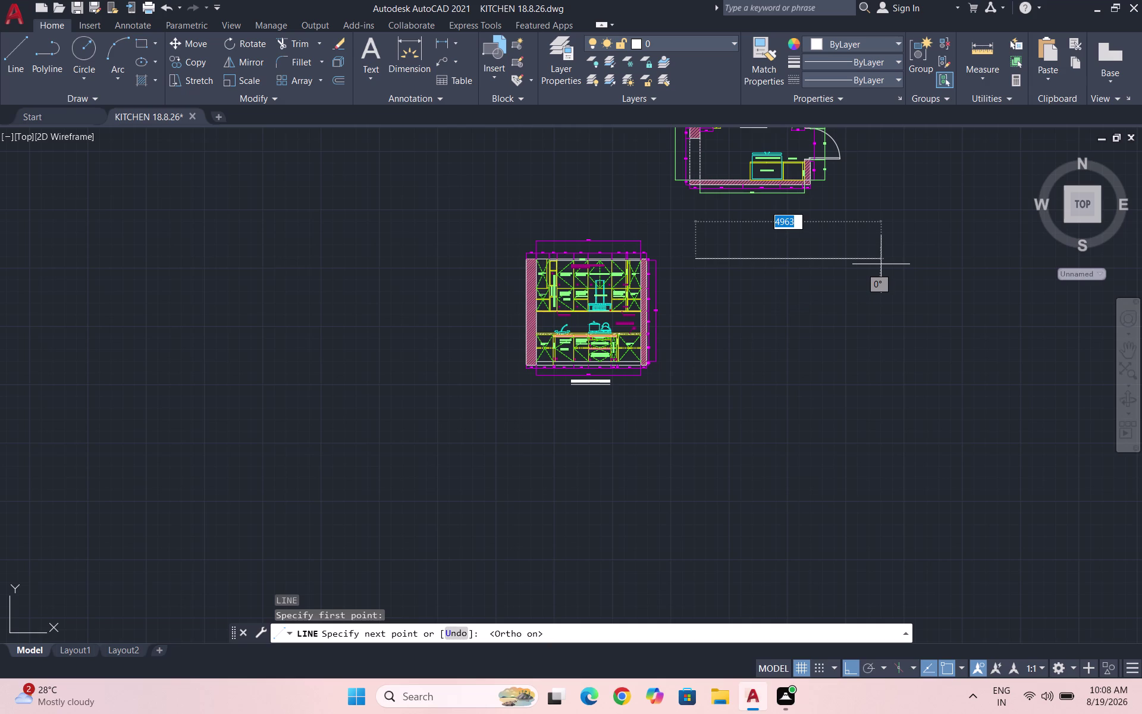
Draw horizontal profile segments of 273, 350, 40, 340, 930 and 740.
text(273)
key(Return)
text(3)
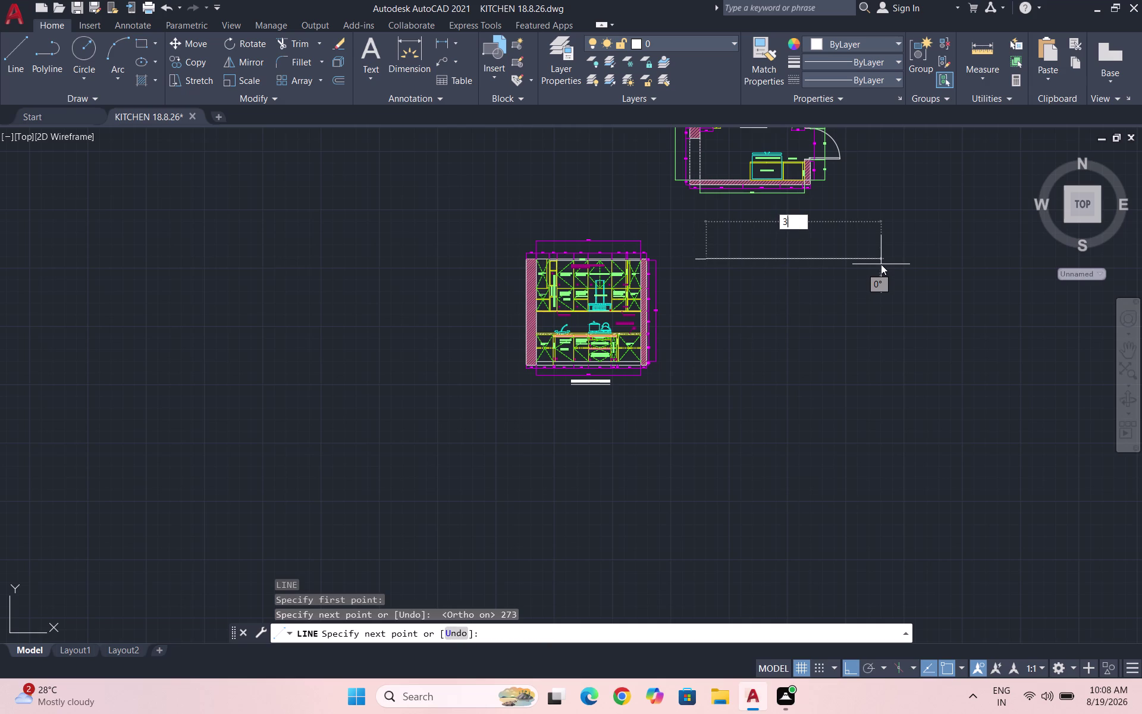
text(50)
key(Return)
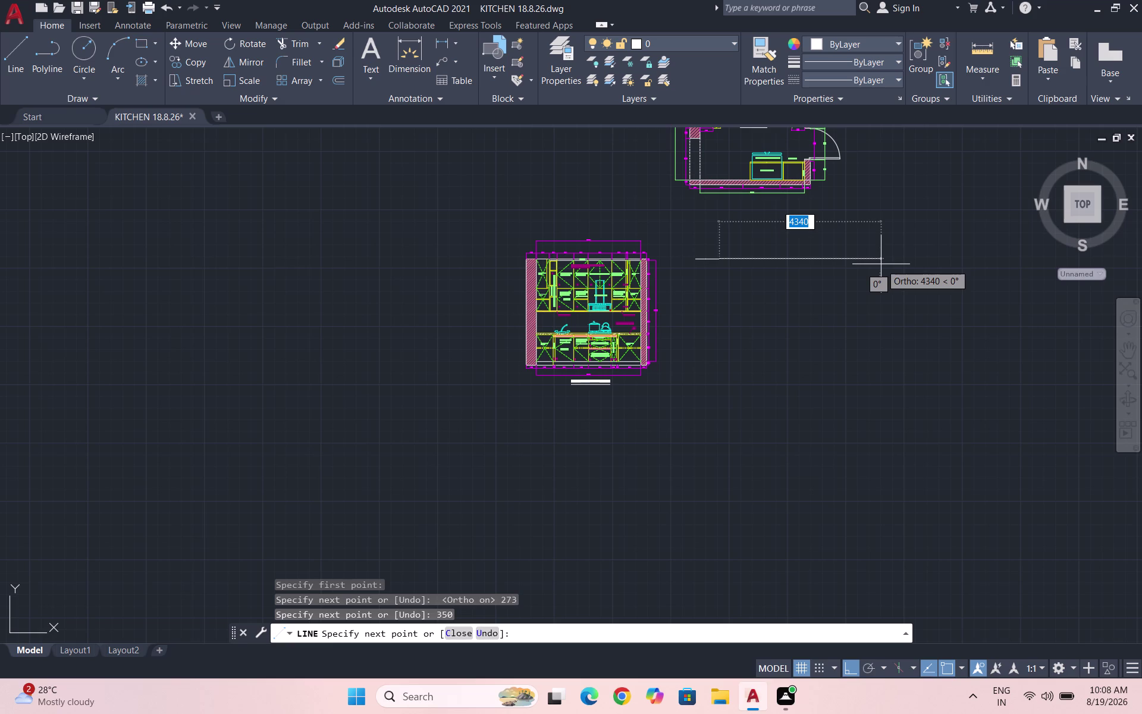
text(40)
key(Return)
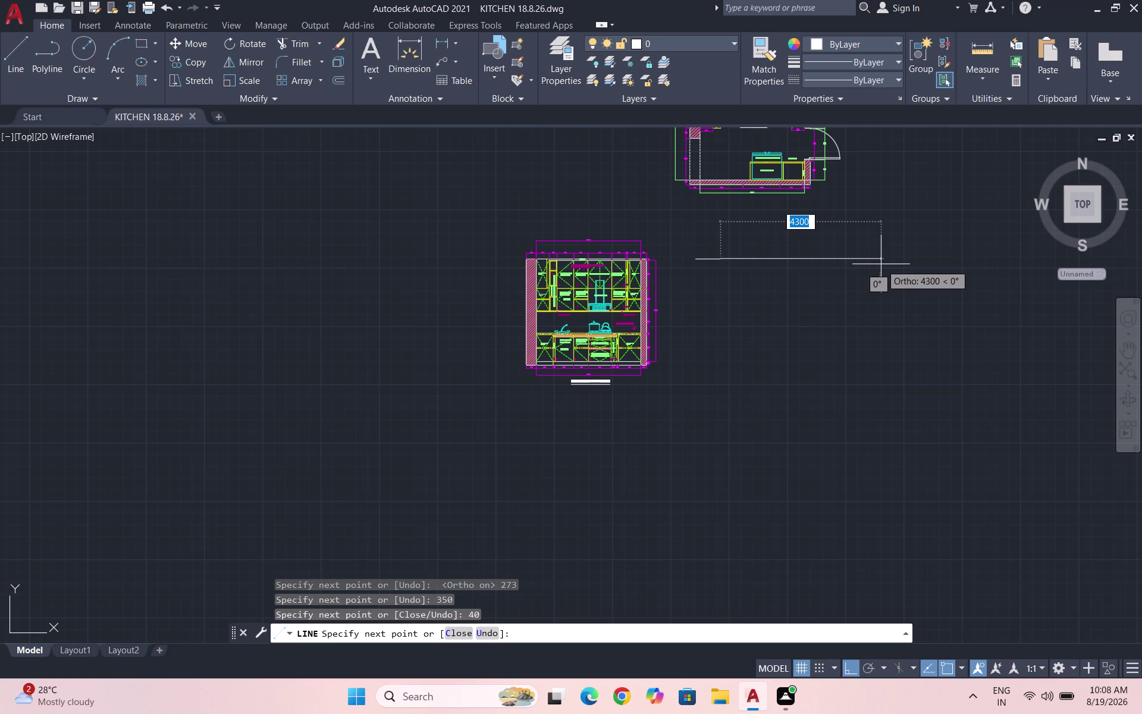
text(340)
key(Return)
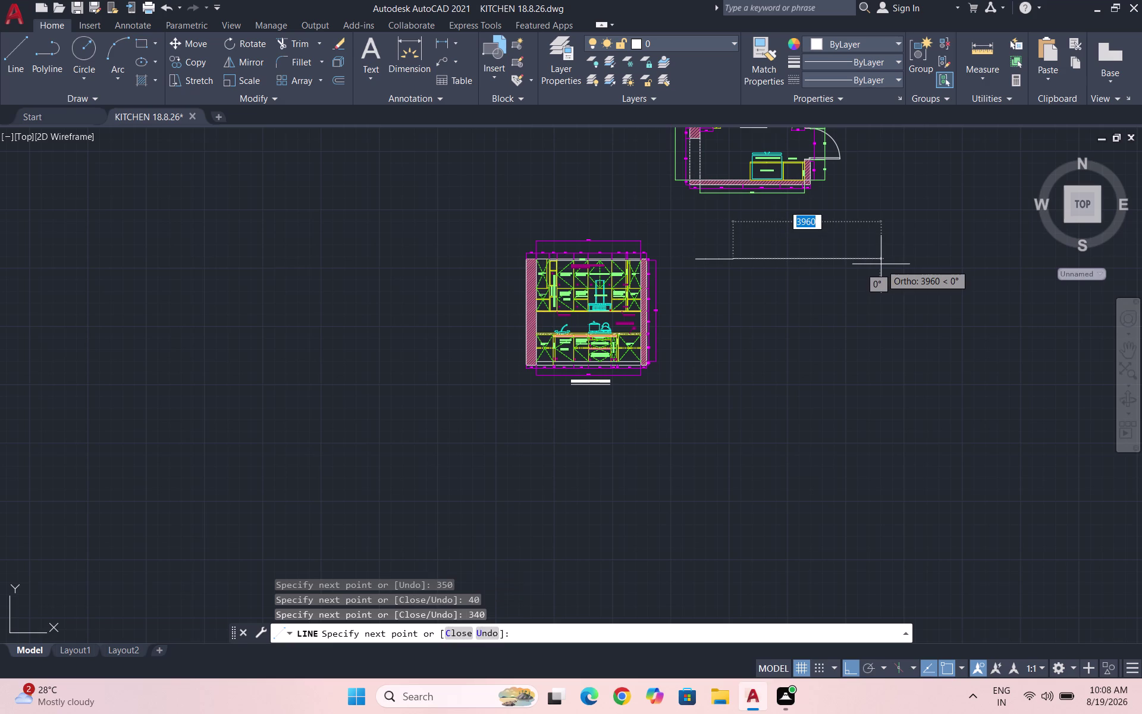
text(930)
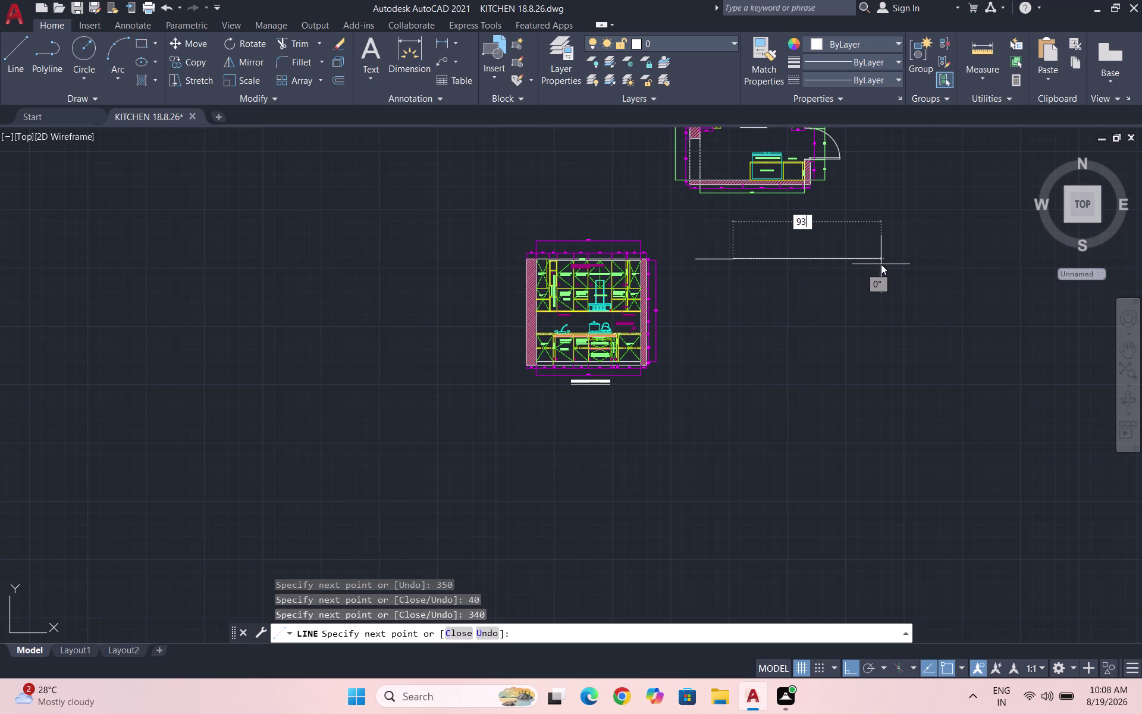
key(Return)
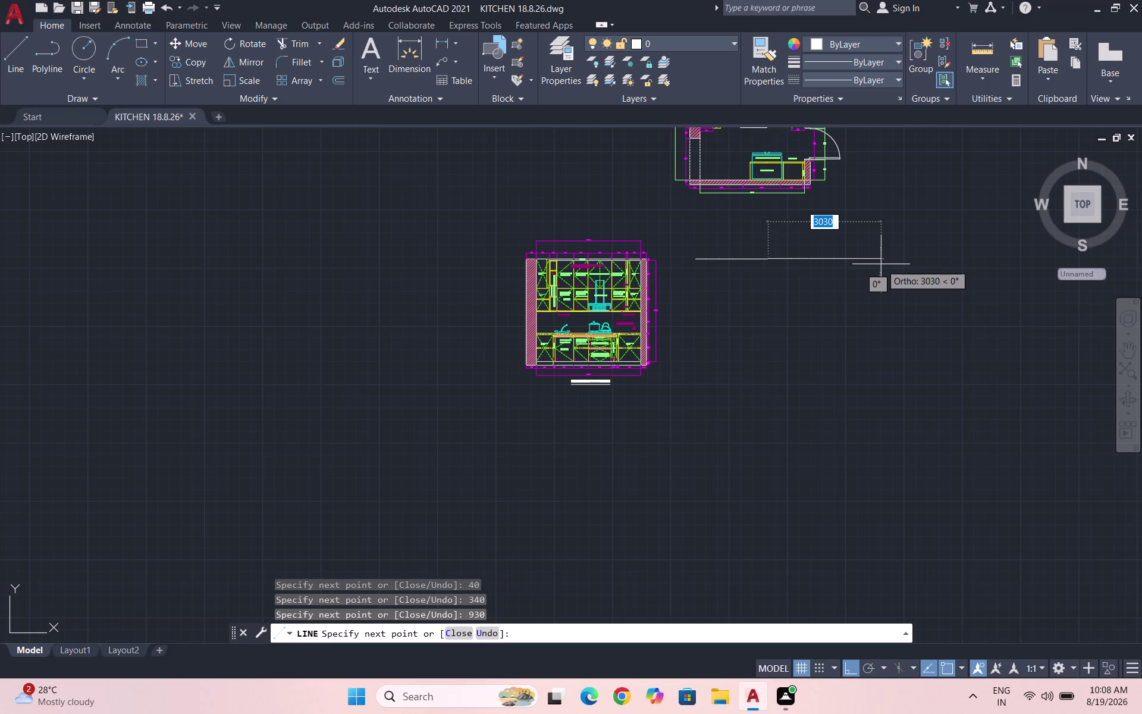
text(740)
key(Return)
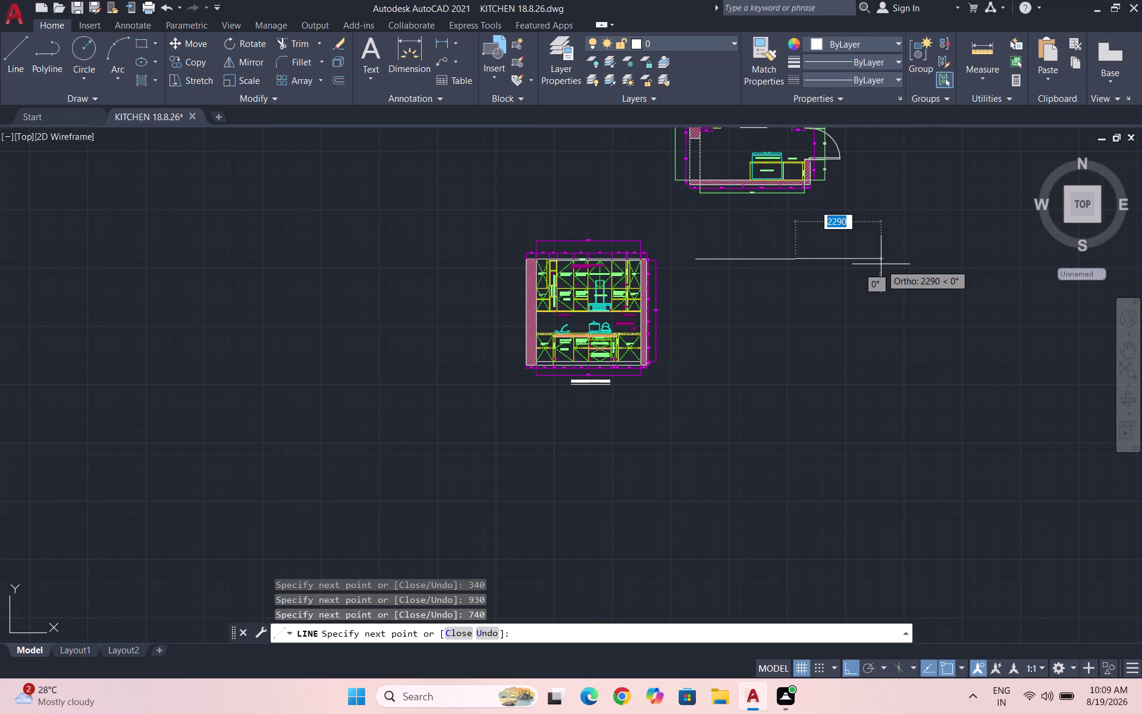
Continue the profile line with segments 20, 825, 45, 500 and 15, then finish it.
text(20)
key(Return)
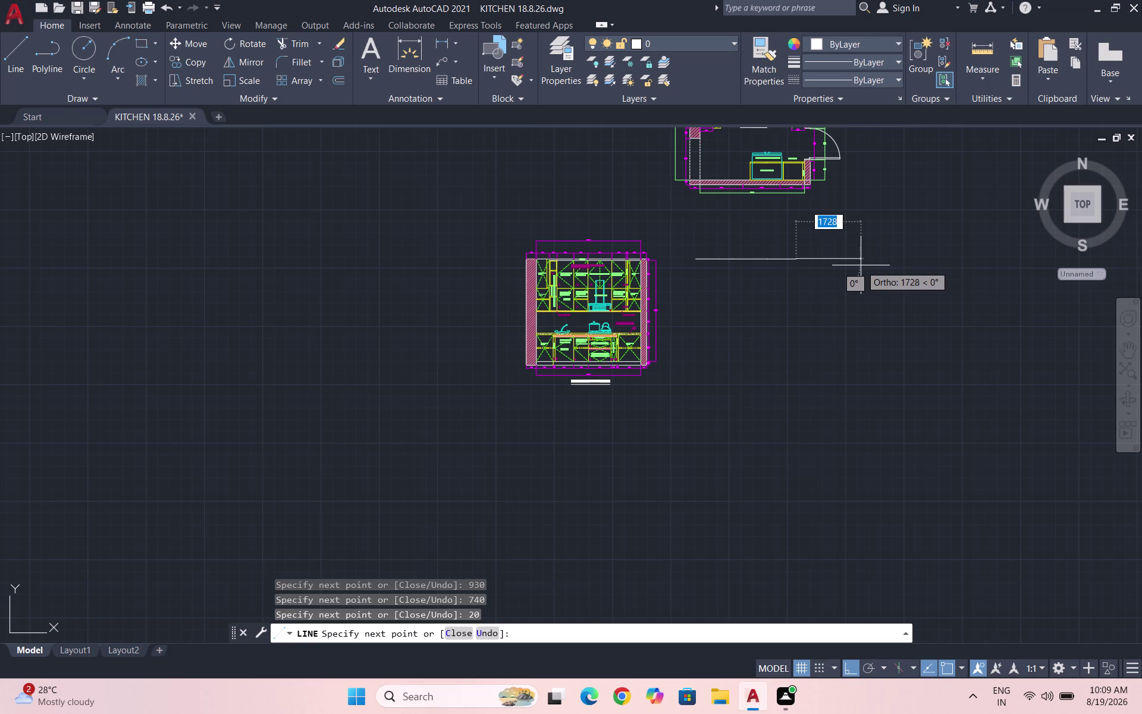
text(825)
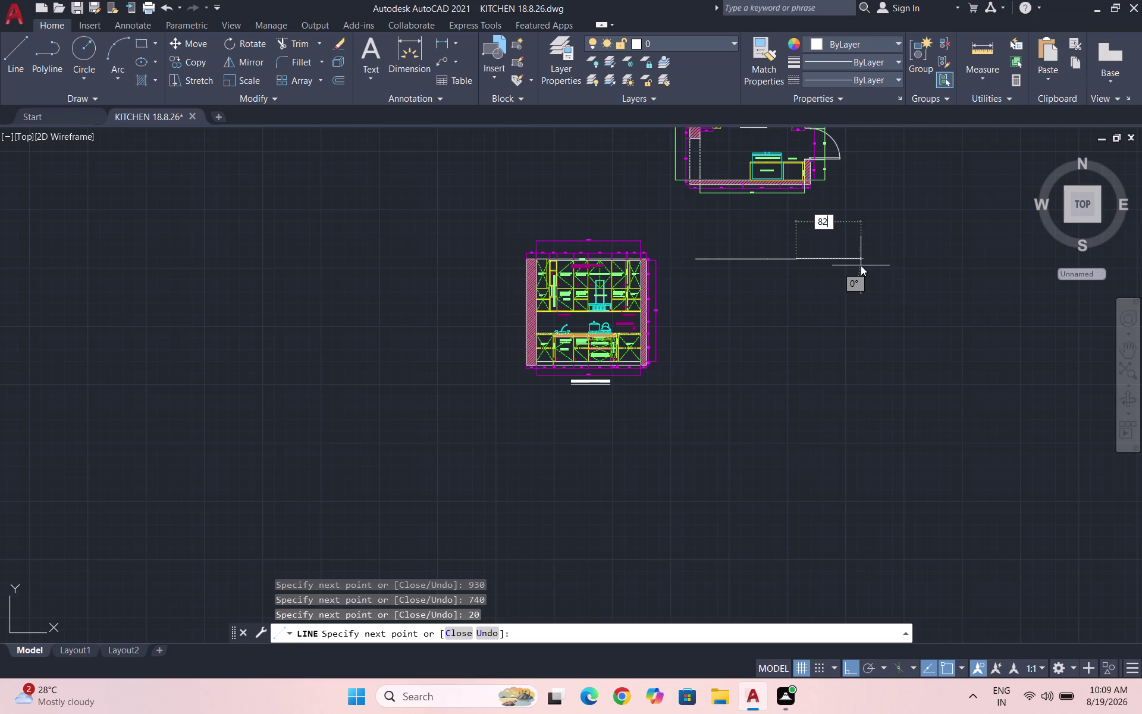
key(Return)
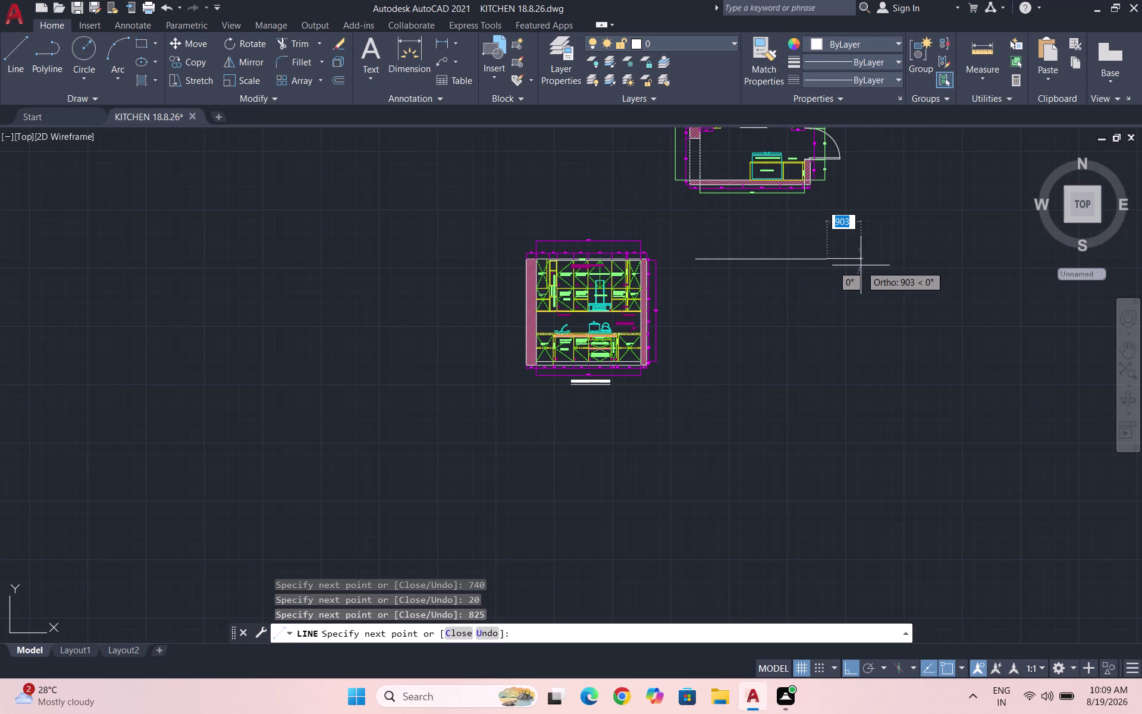
text(45)
key(Return)
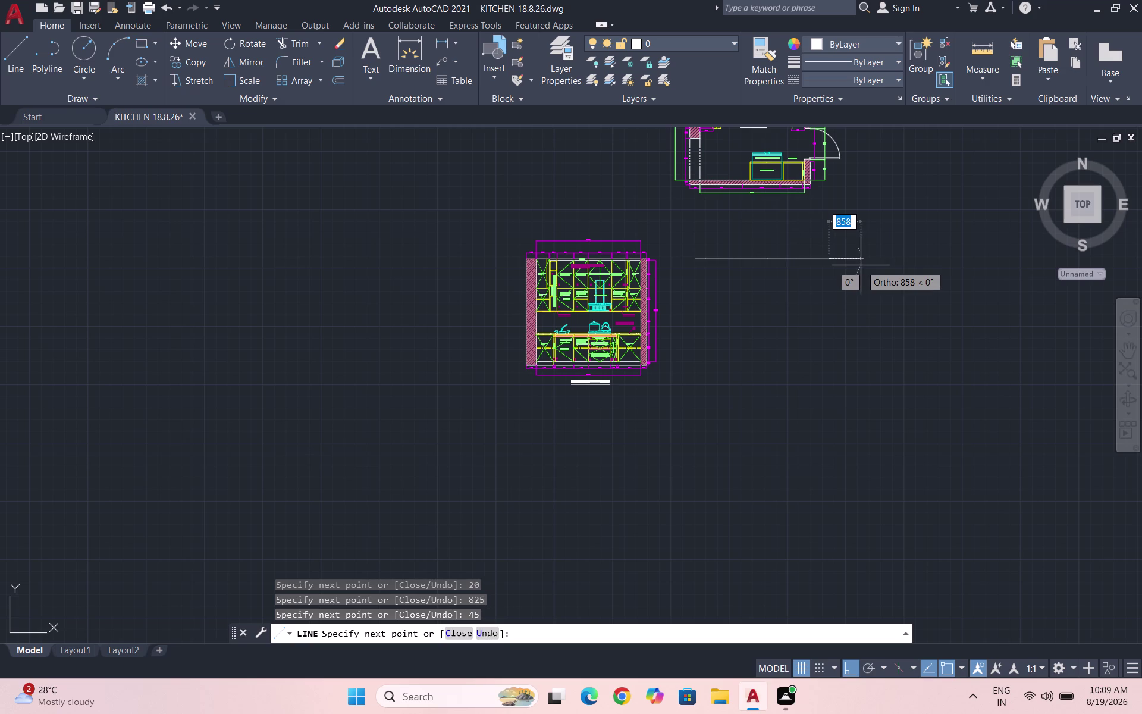
text(500)
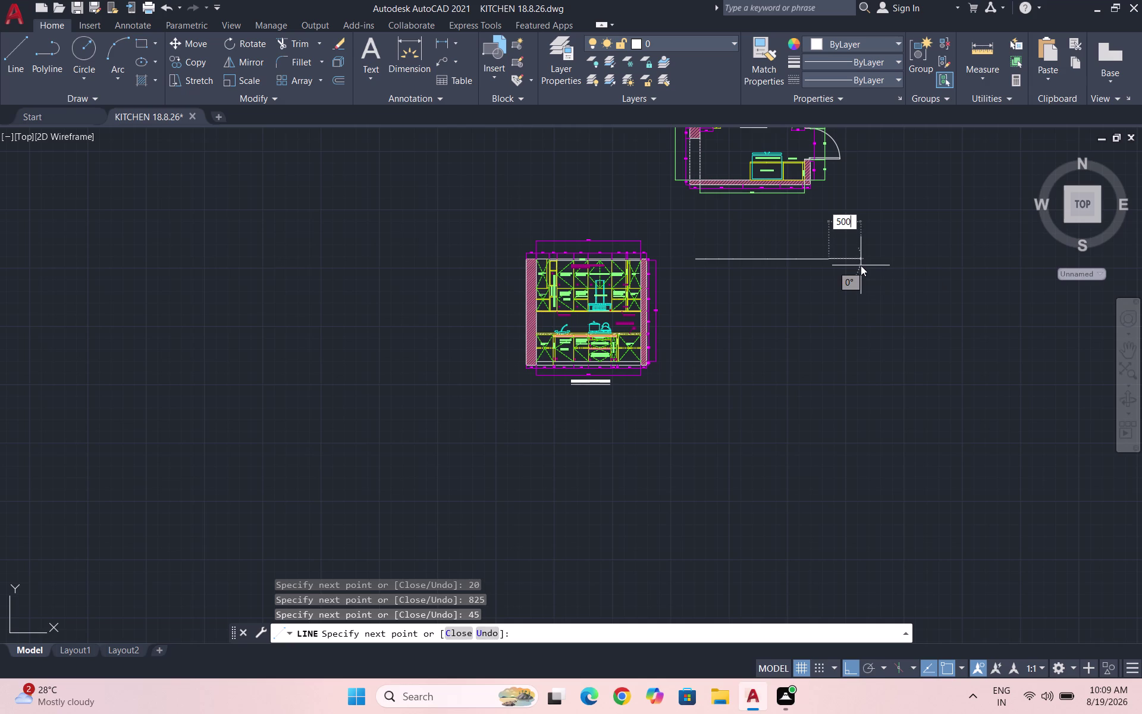
key(Return)
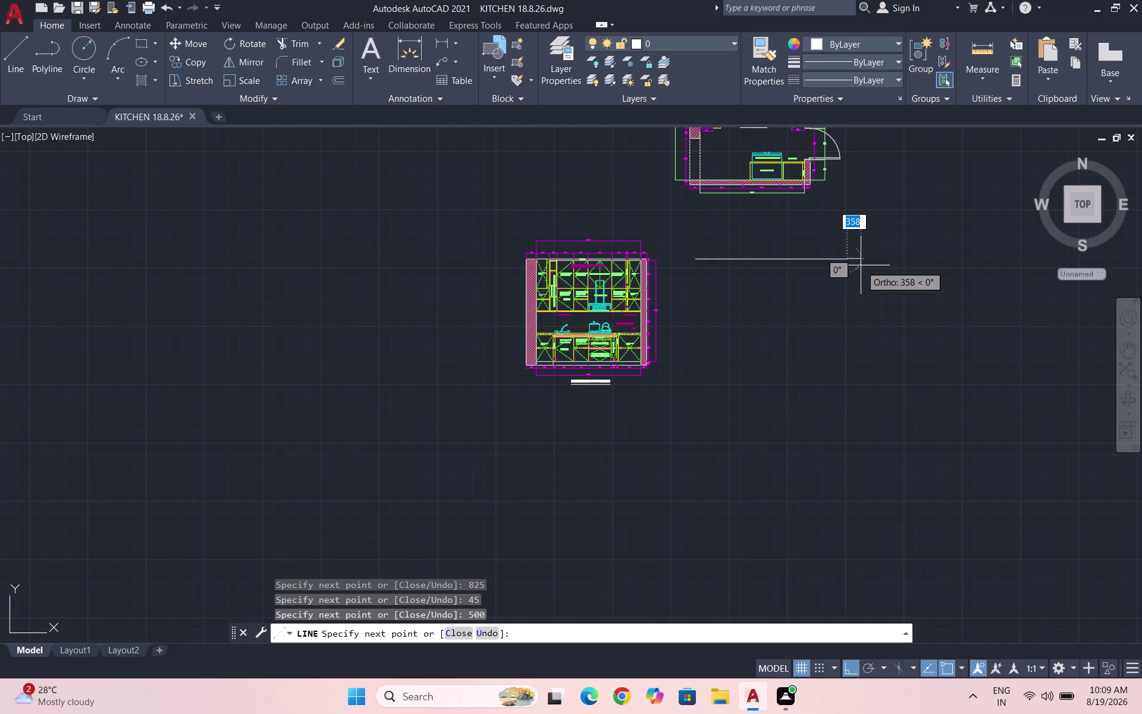
text(15)
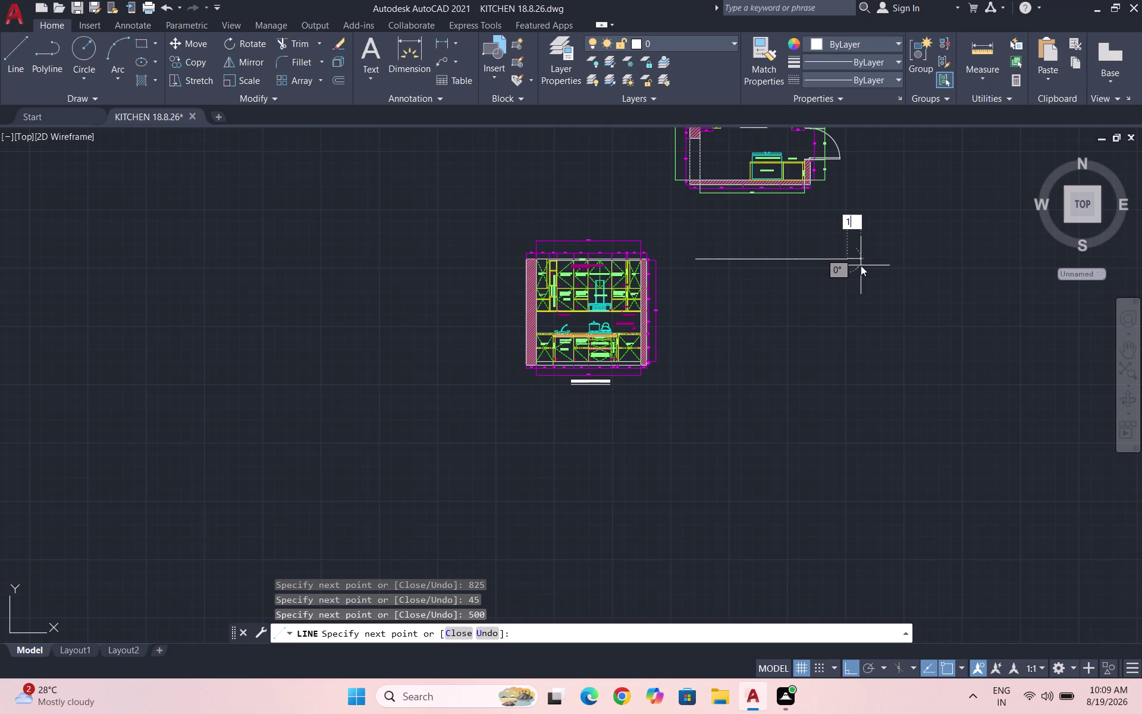
key(Return)
key(Return)
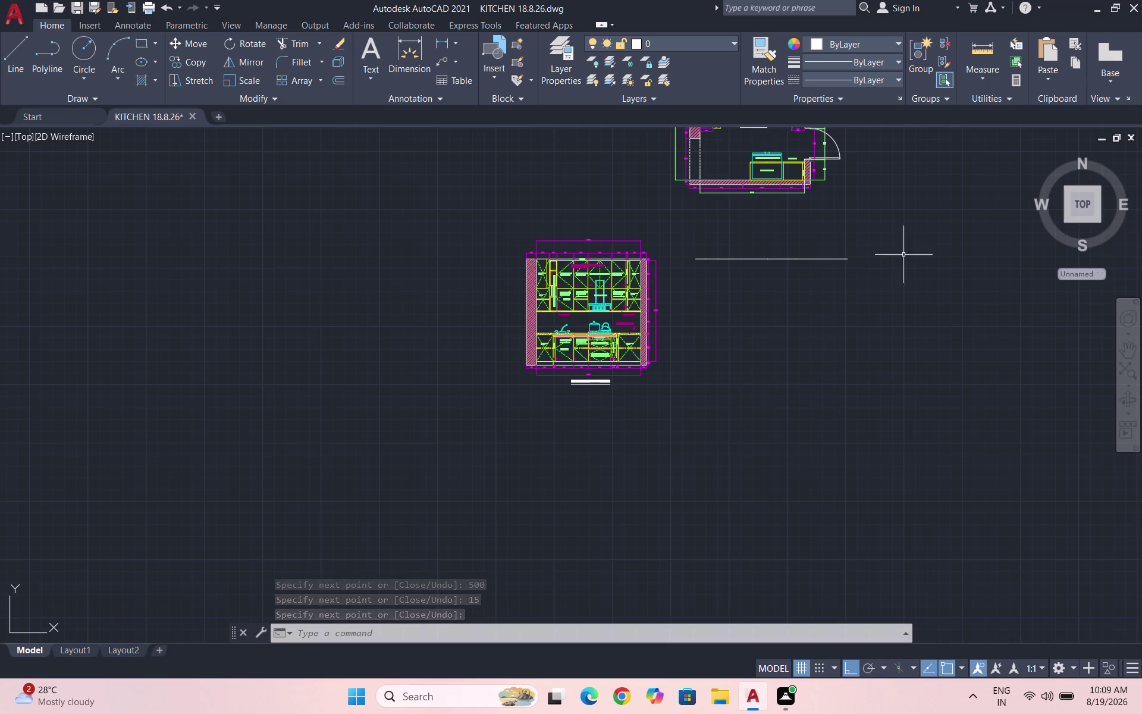
click(992, 76)
Exit the measuring tool and draw a 15-unit line from the profile line's end.
click(983, 102)
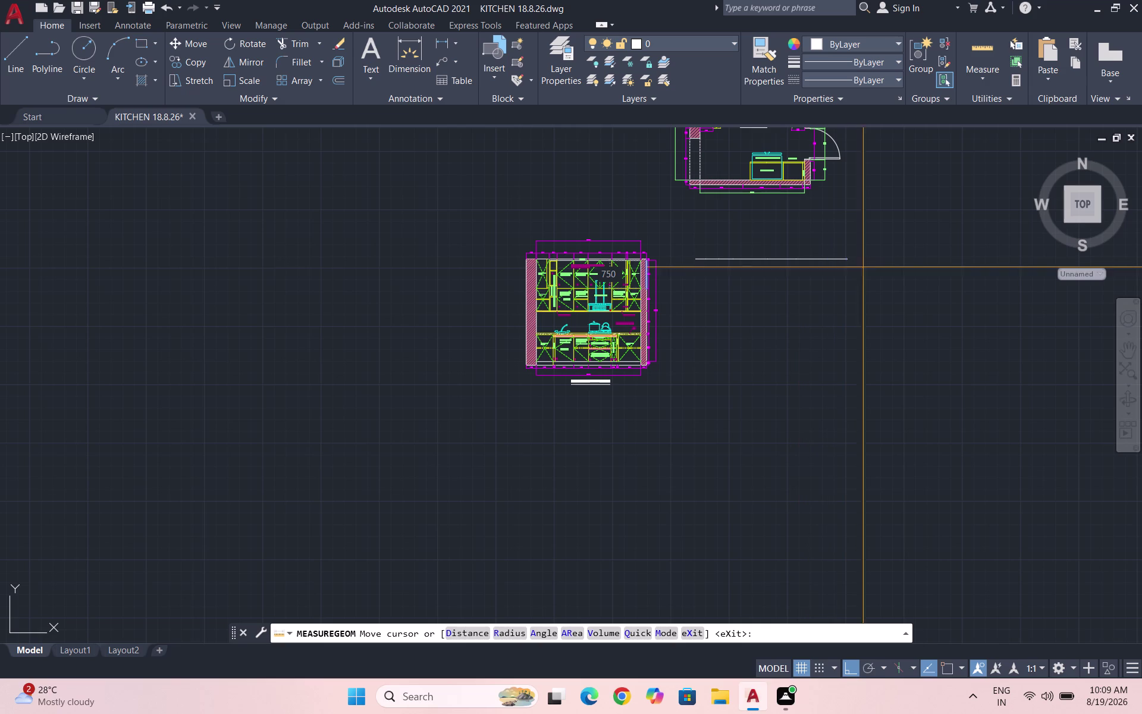
key(Escape)
key(Escape)
key(Escape)
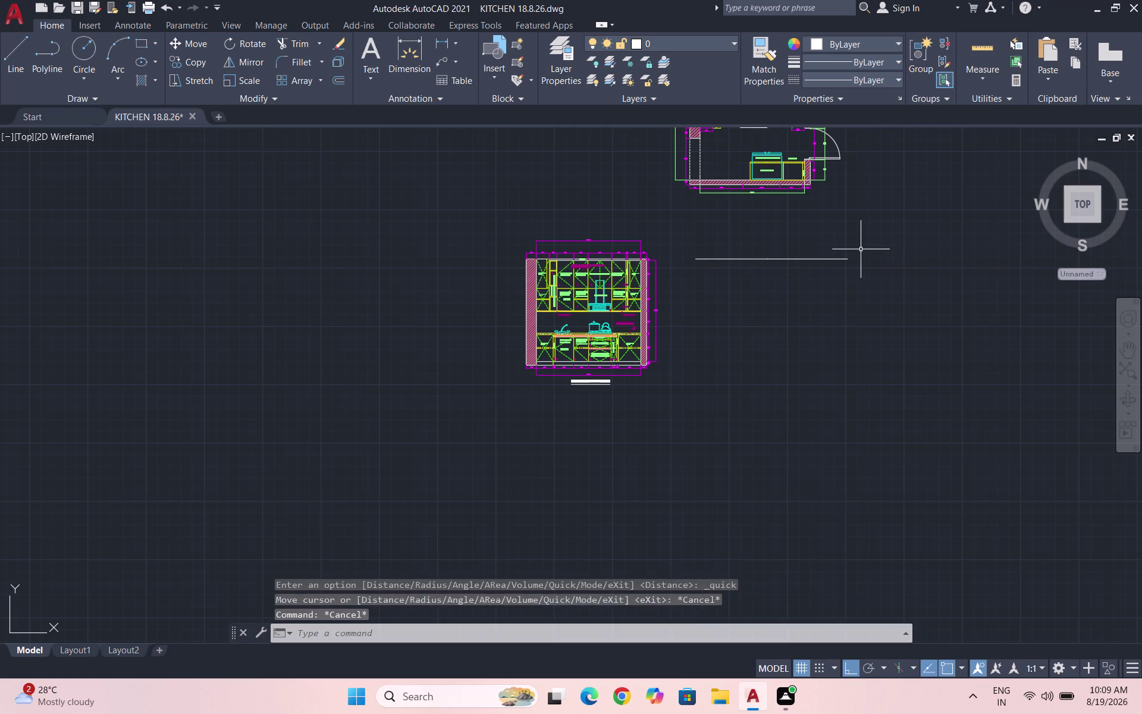
key(Escape)
key(l)
key(Return)
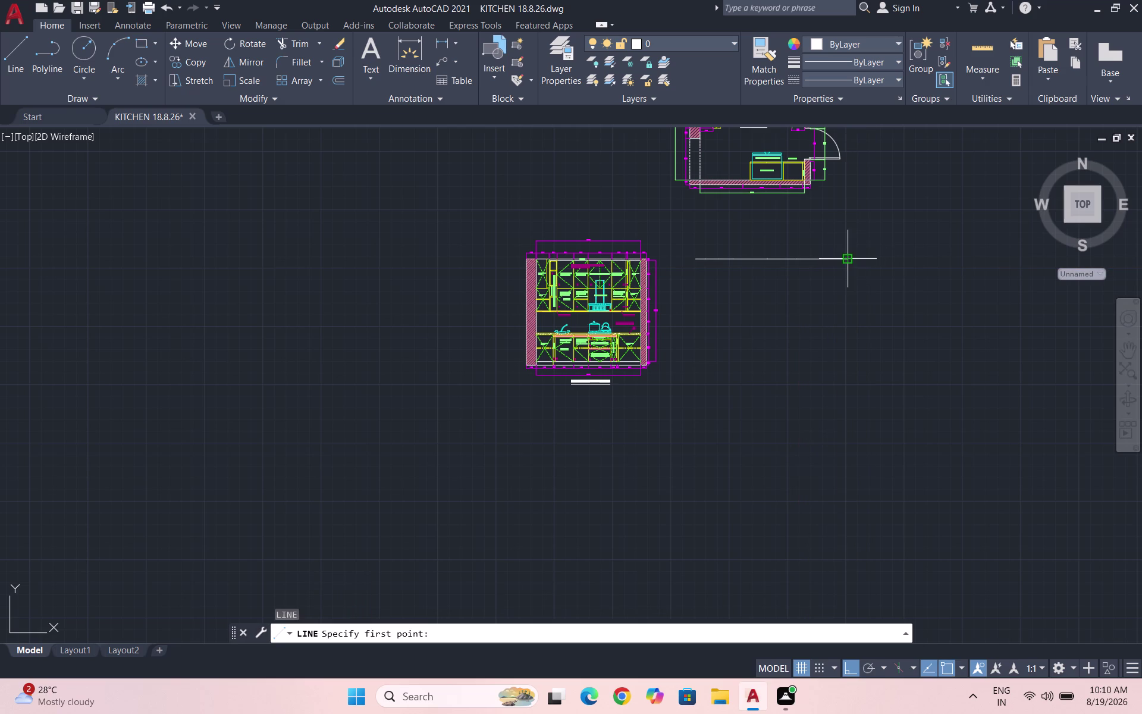
drag(850, 260, 856, 259)
text(15)
key(Return)
key(Return)
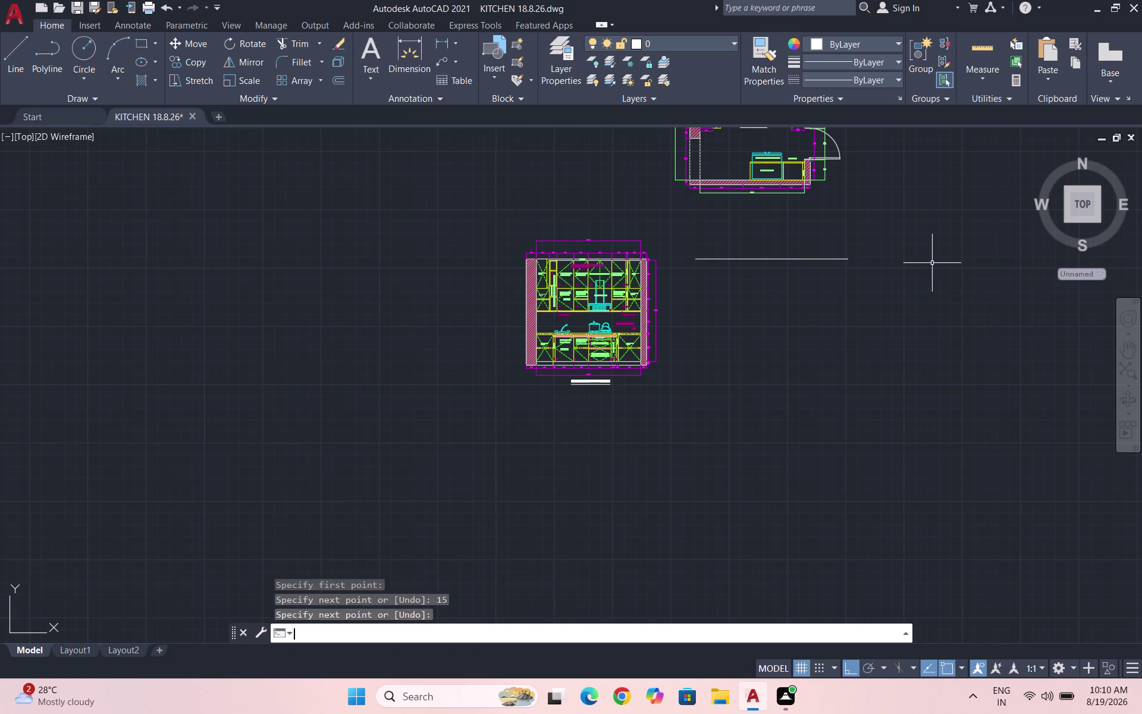
Zoom in on the profile line and take a distance measurement.
scroll(up, 3)
click(985, 57)
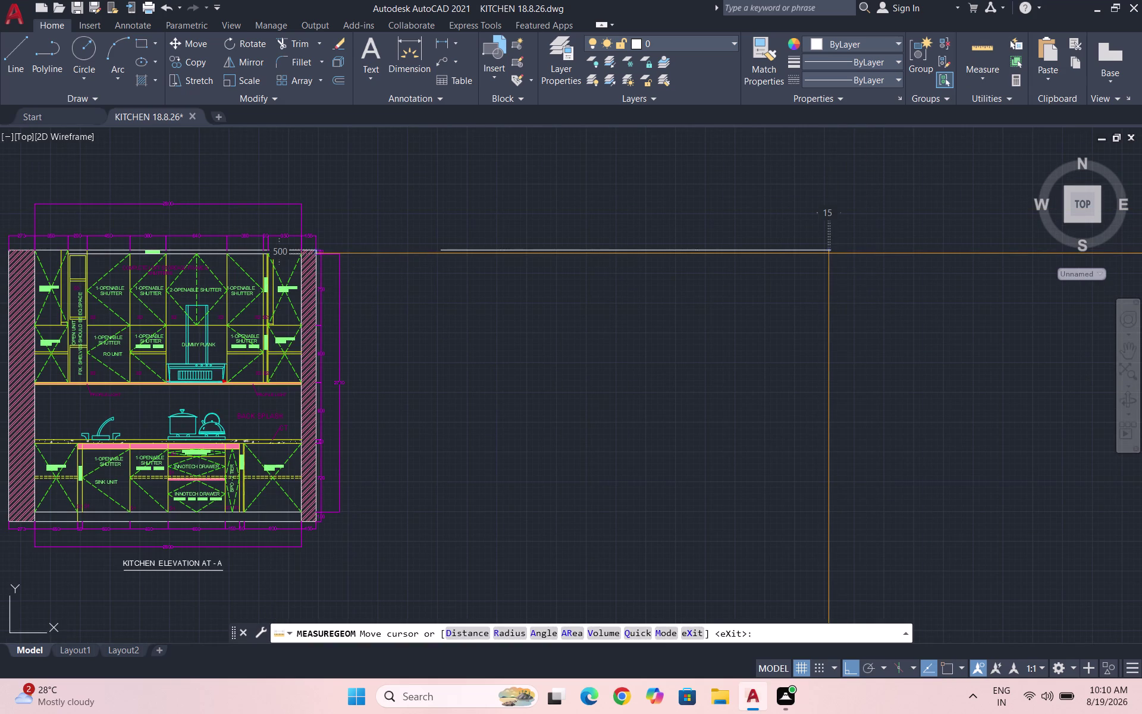
scroll(up, 3)
scroll(up, 3)
key(Escape)
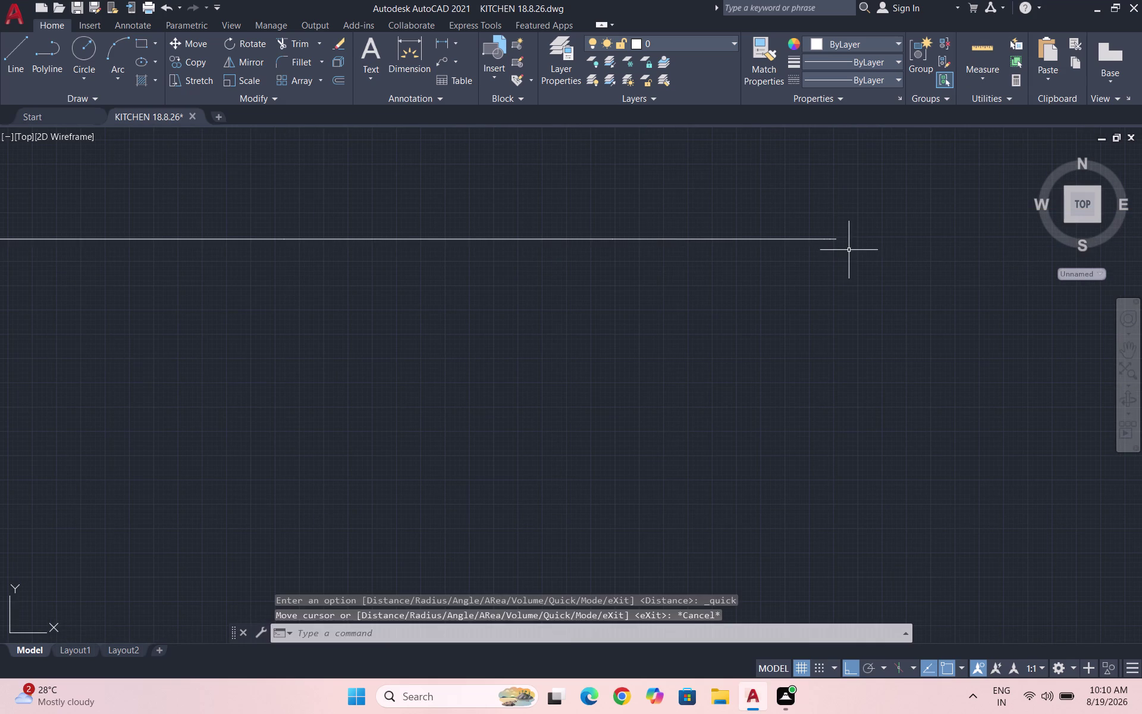
Window-select the two stray line pieces beside the long line and delete them.
click(849, 250)
click(827, 234)
key(Delete)
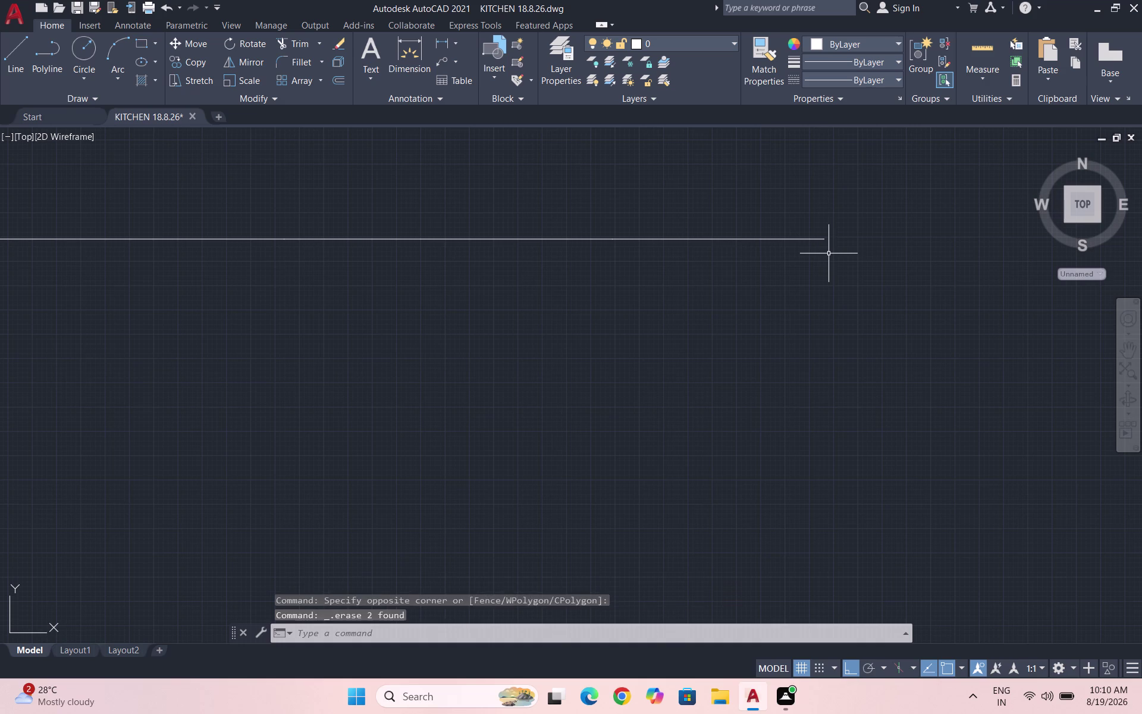
key(Escape)
key(Escape)
key(Escape)
key(l)
key(Return)
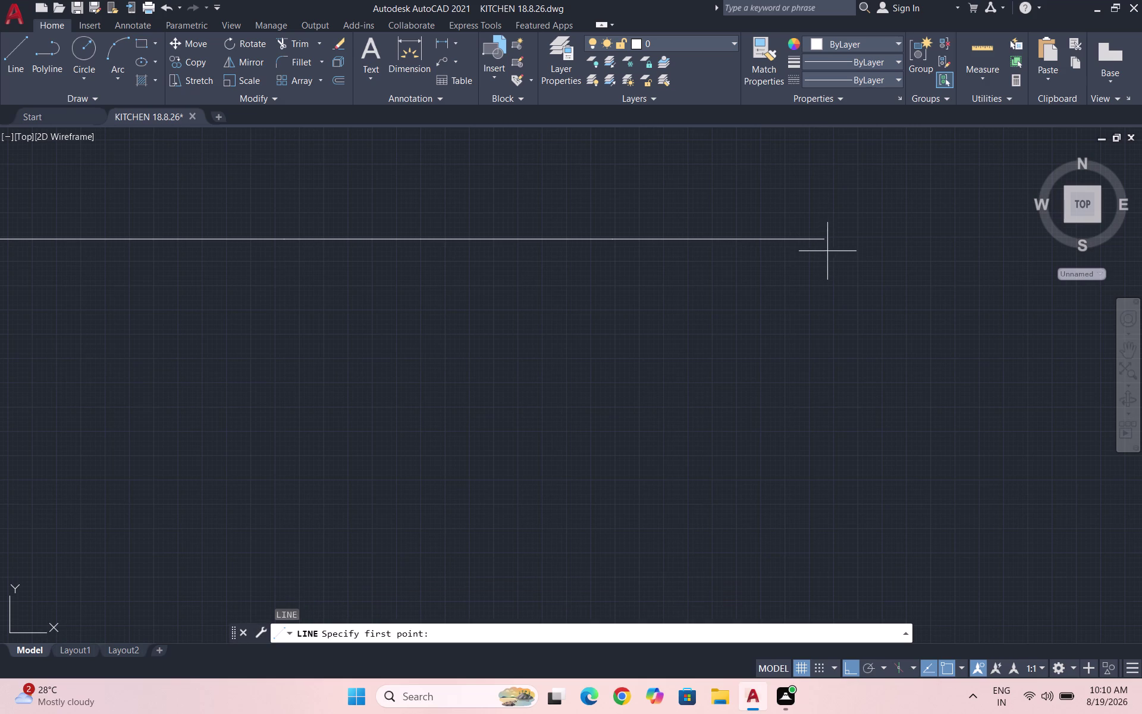
Draw a 155-unit line from the end of the horizontal line.
click(829, 233)
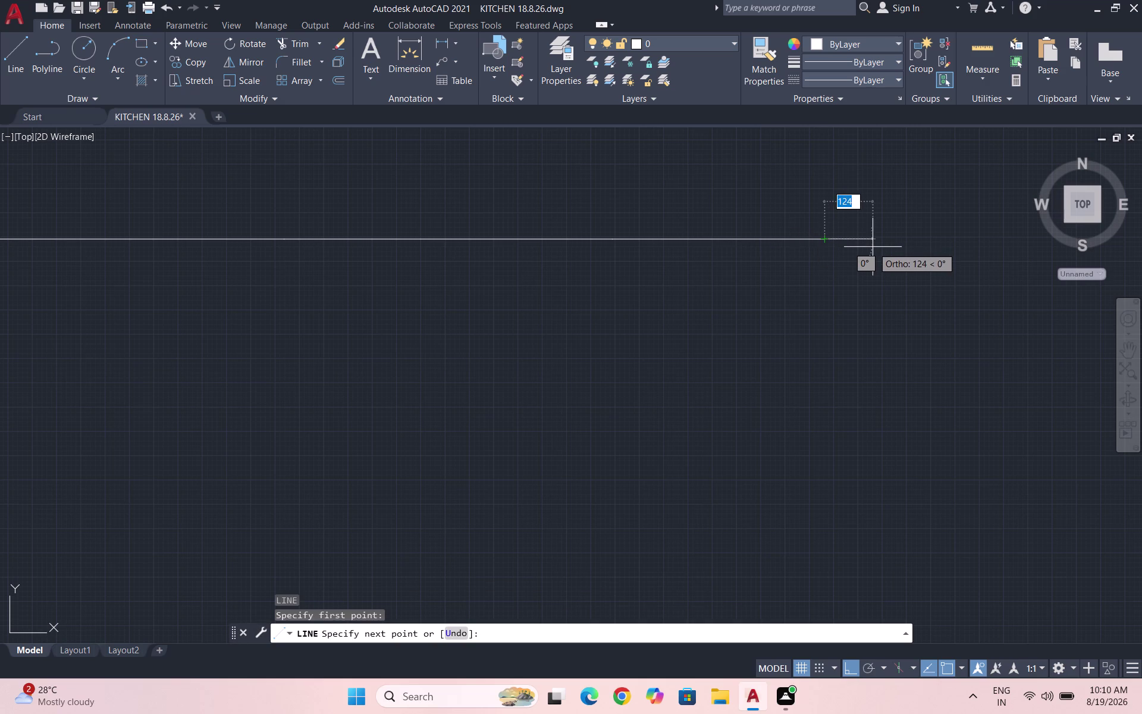
text(155)
key(Return)
key(Return)
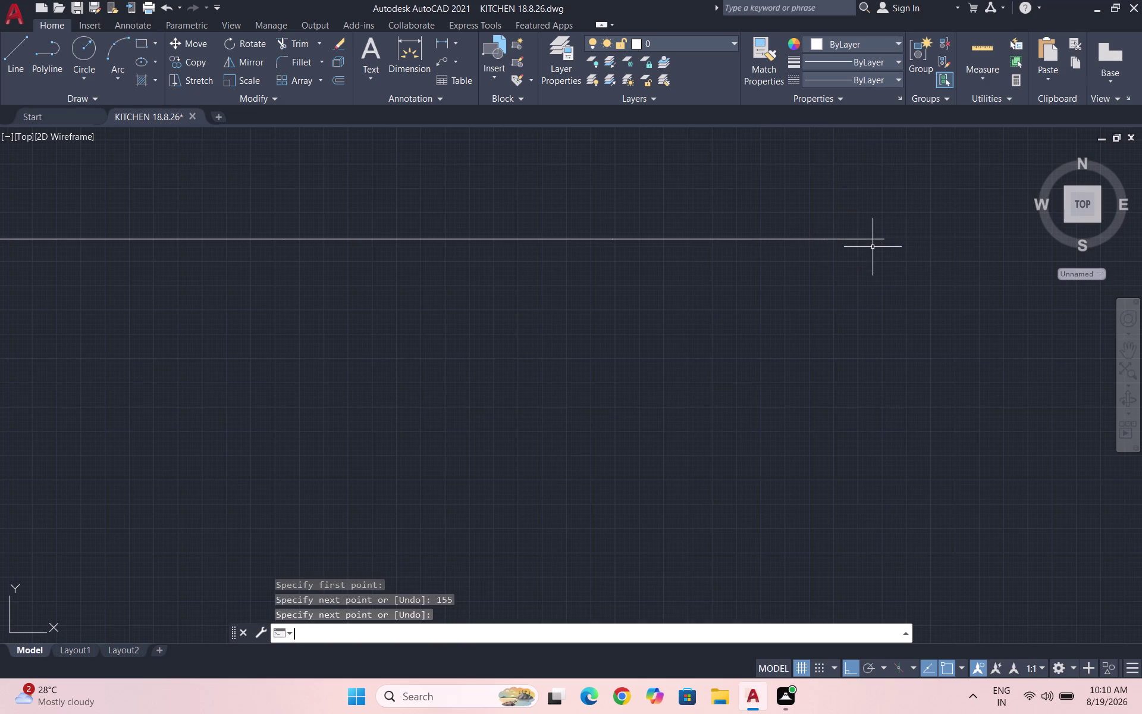
Quick-measure the segment lengths along the profile's top edge.
click(984, 80)
click(982, 100)
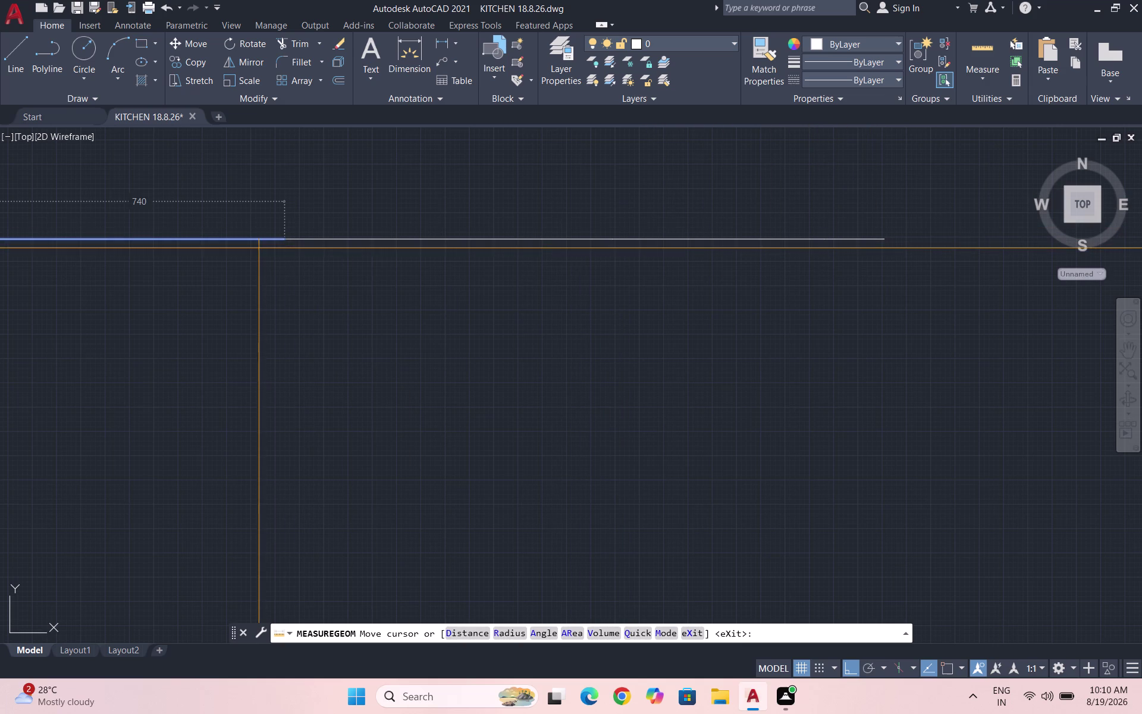
scroll(down, 3)
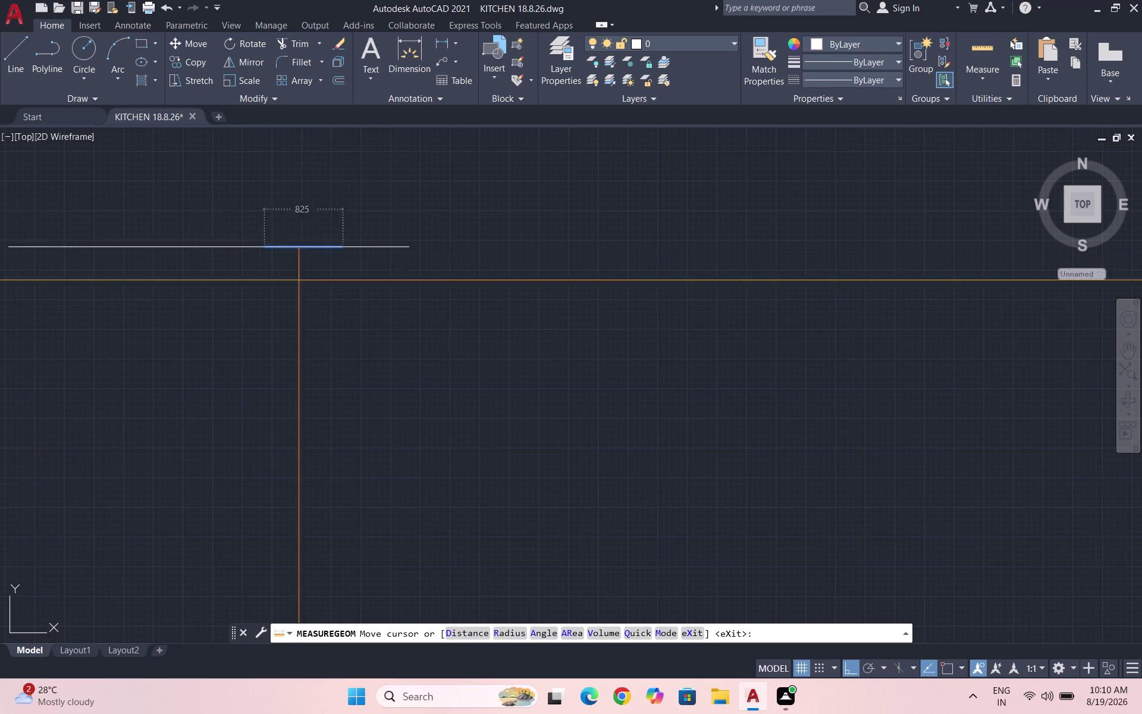
scroll(down, 3)
key(Escape)
key(Escape)
scroll(up, 3)
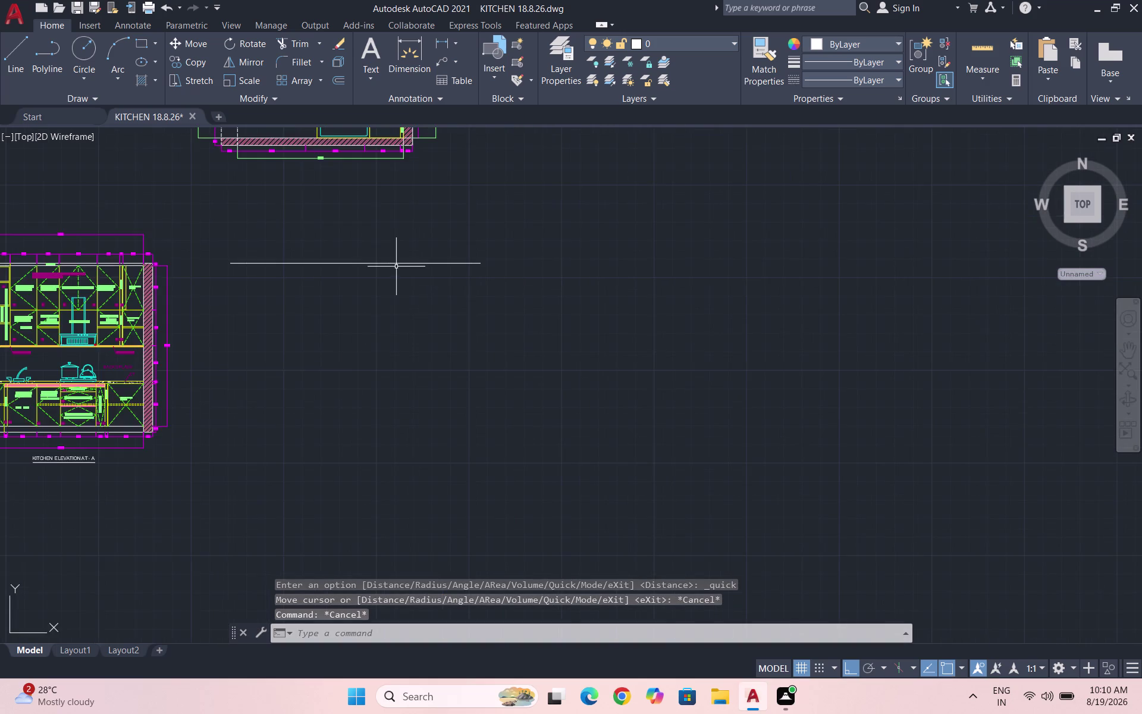
scroll(up, 3)
key(l)
key(Return)
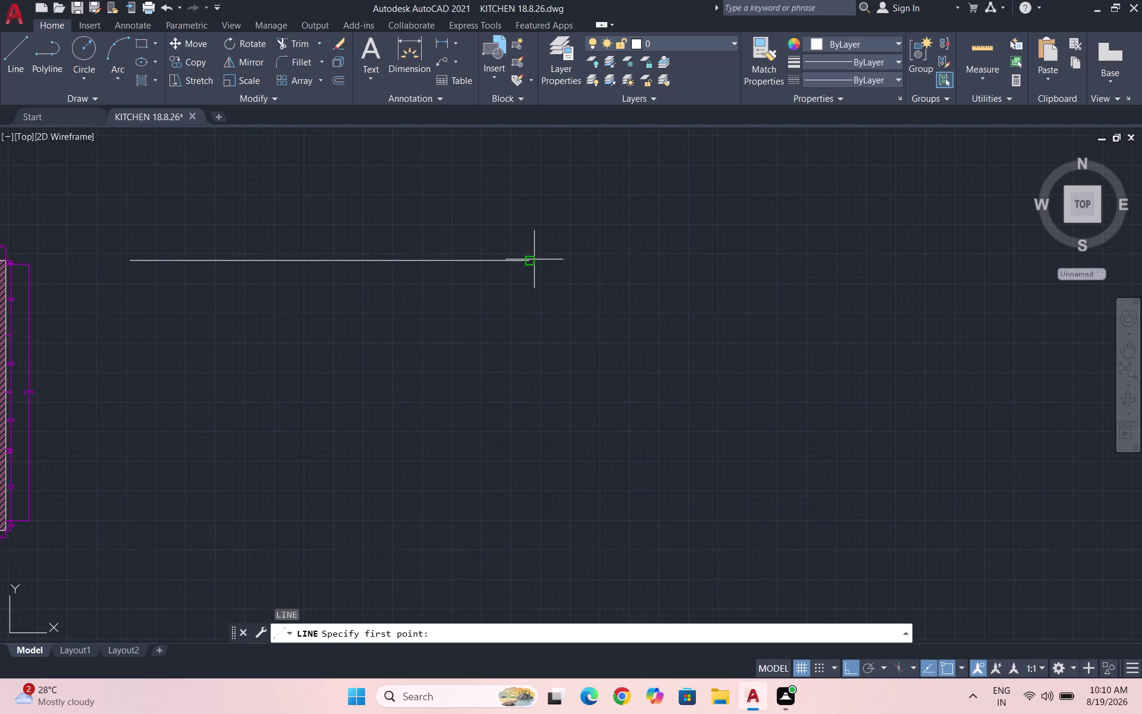
From the top edge's right end, draw line segments of 40, 750 and 1960.
click(527, 258)
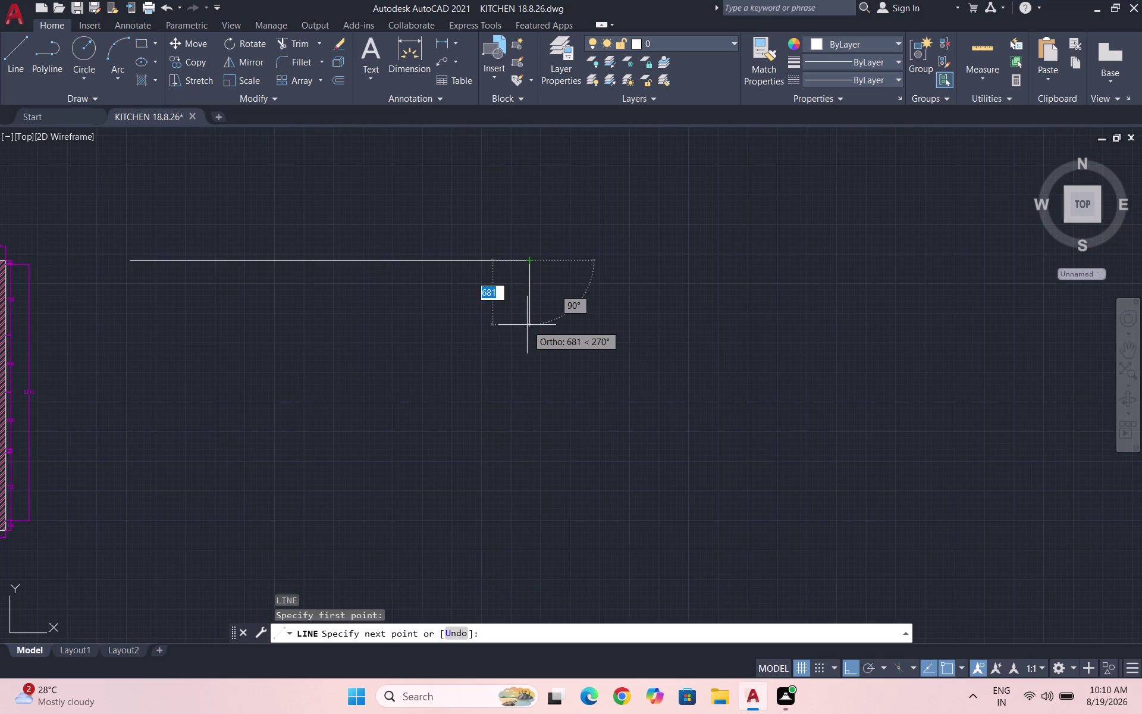
text(40)
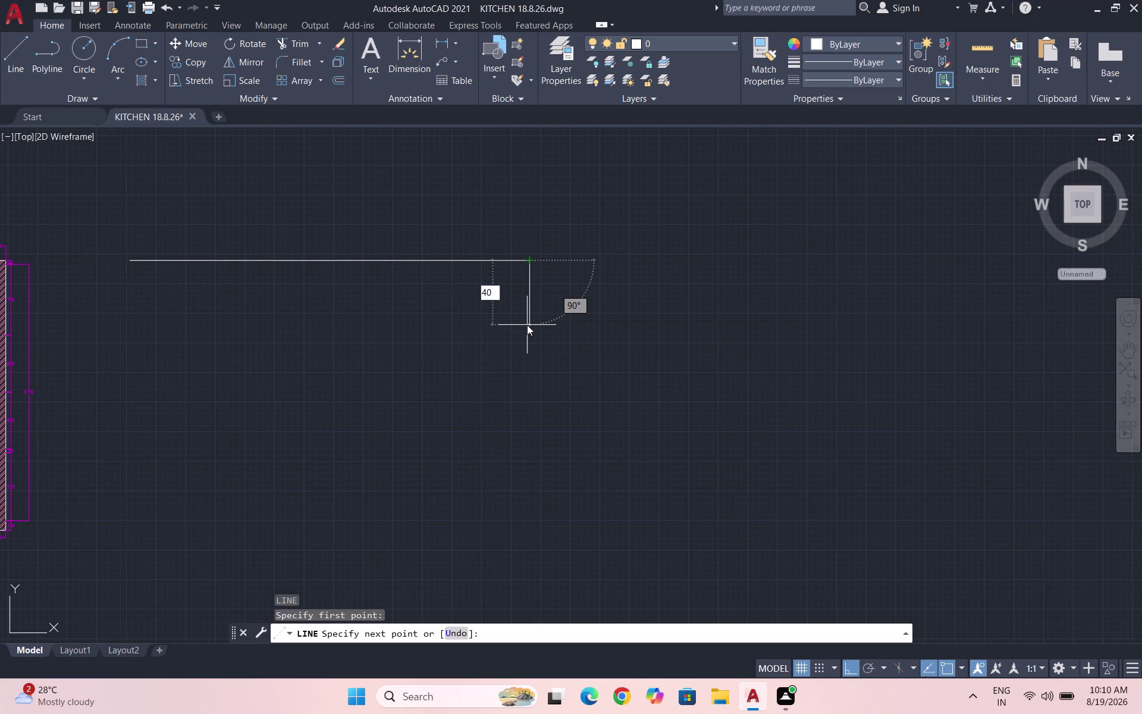
key(Return)
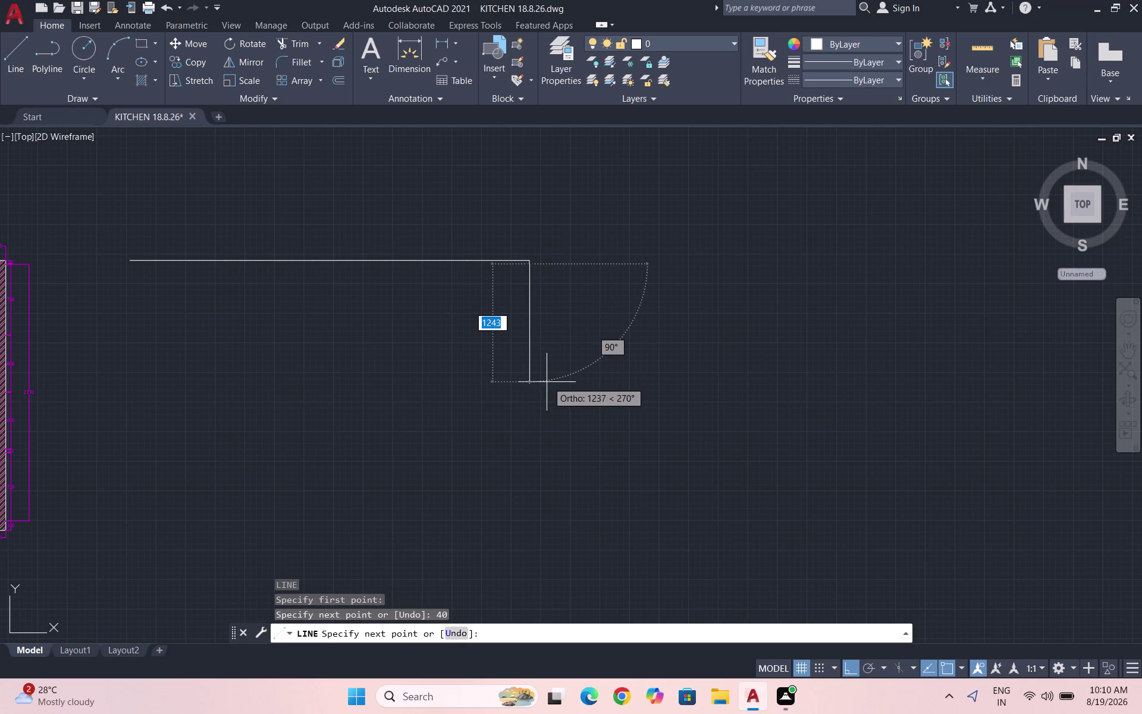
text(75)
key(0)
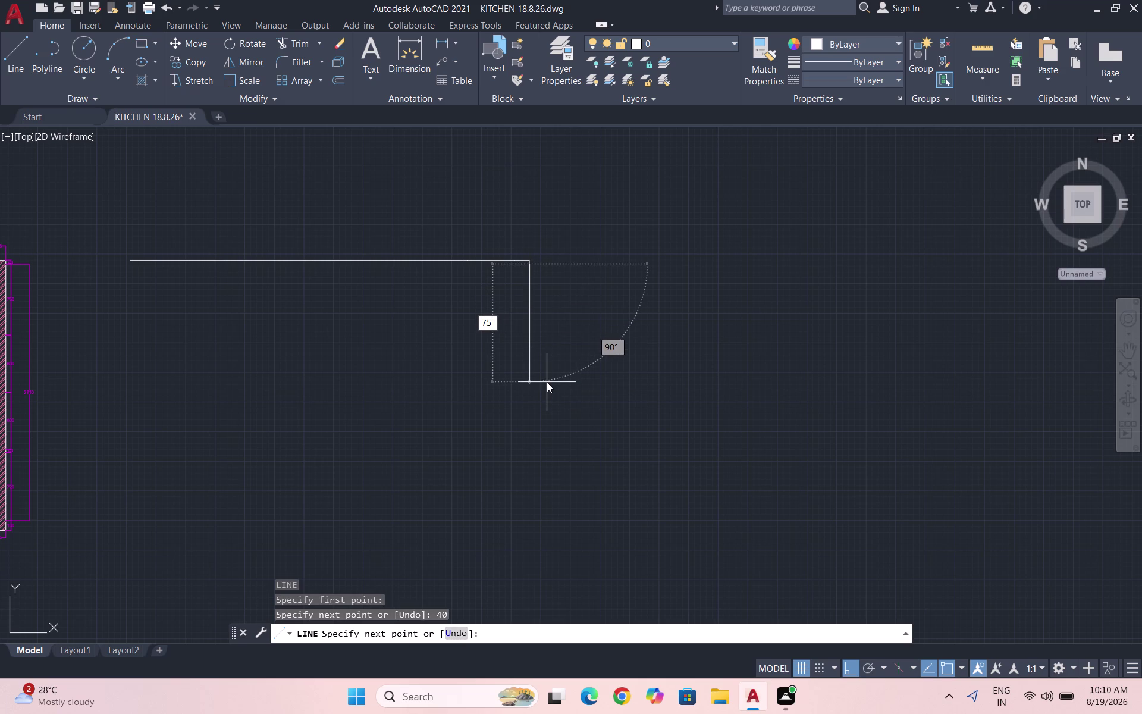
key(Return)
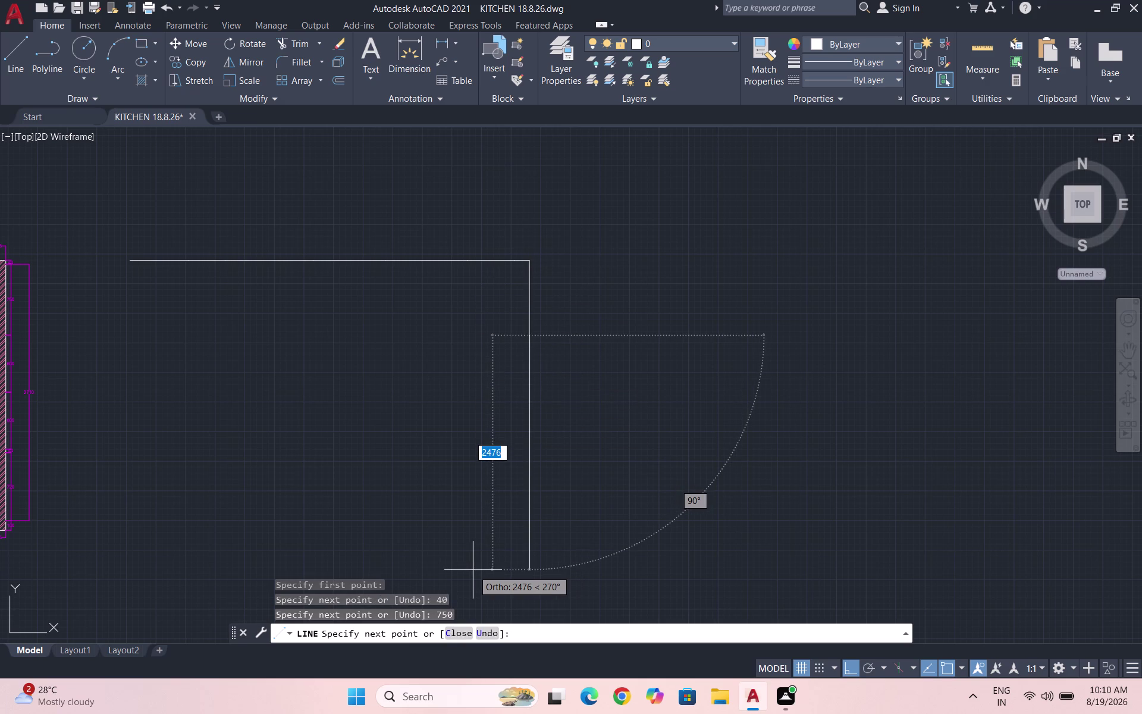
text(1960)
key(Return)
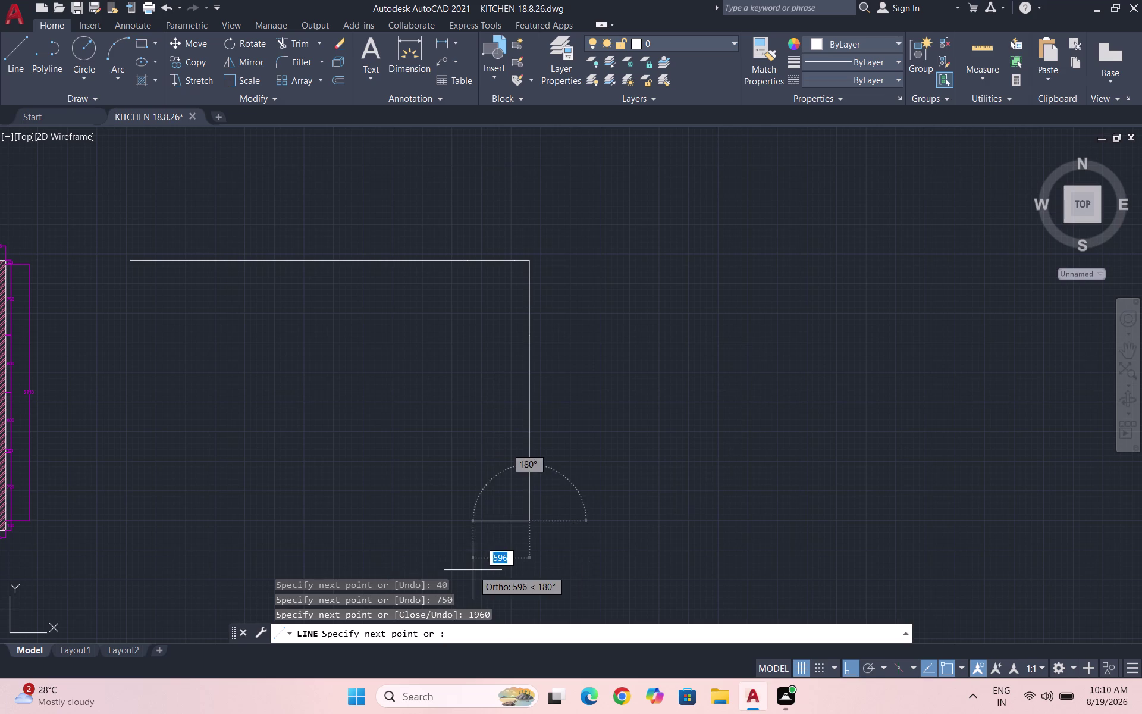
Continue the outline with segments of 100, 155, 500, 45 and 825.
scroll(down, 3)
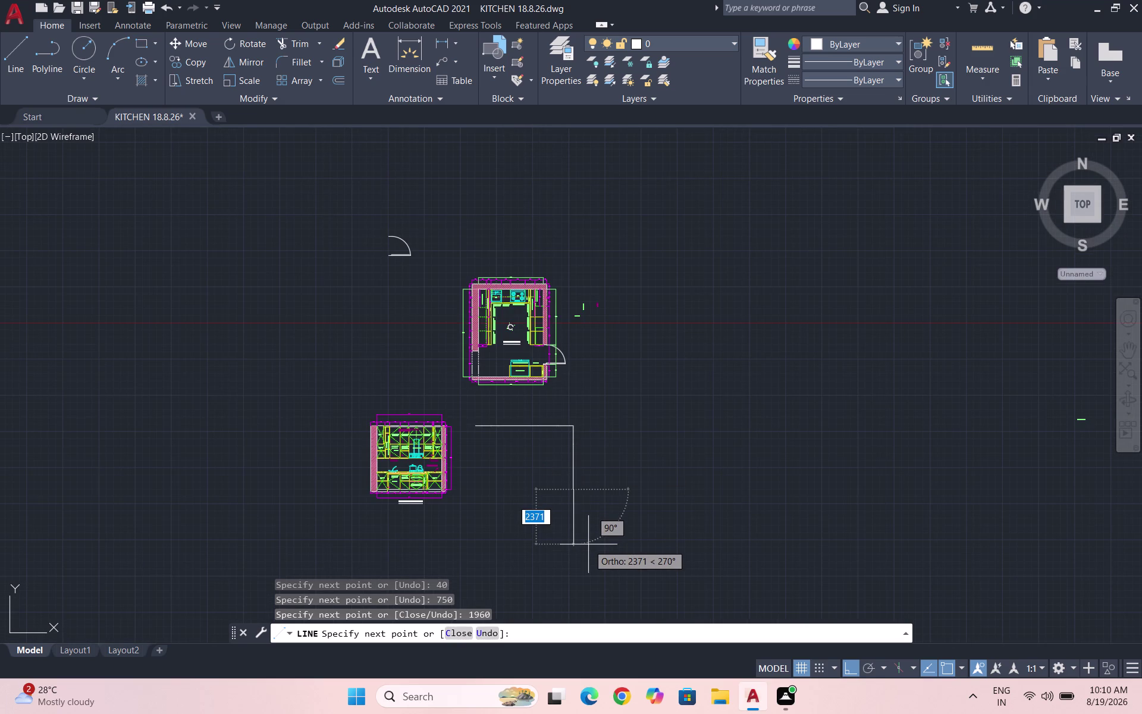
text(100)
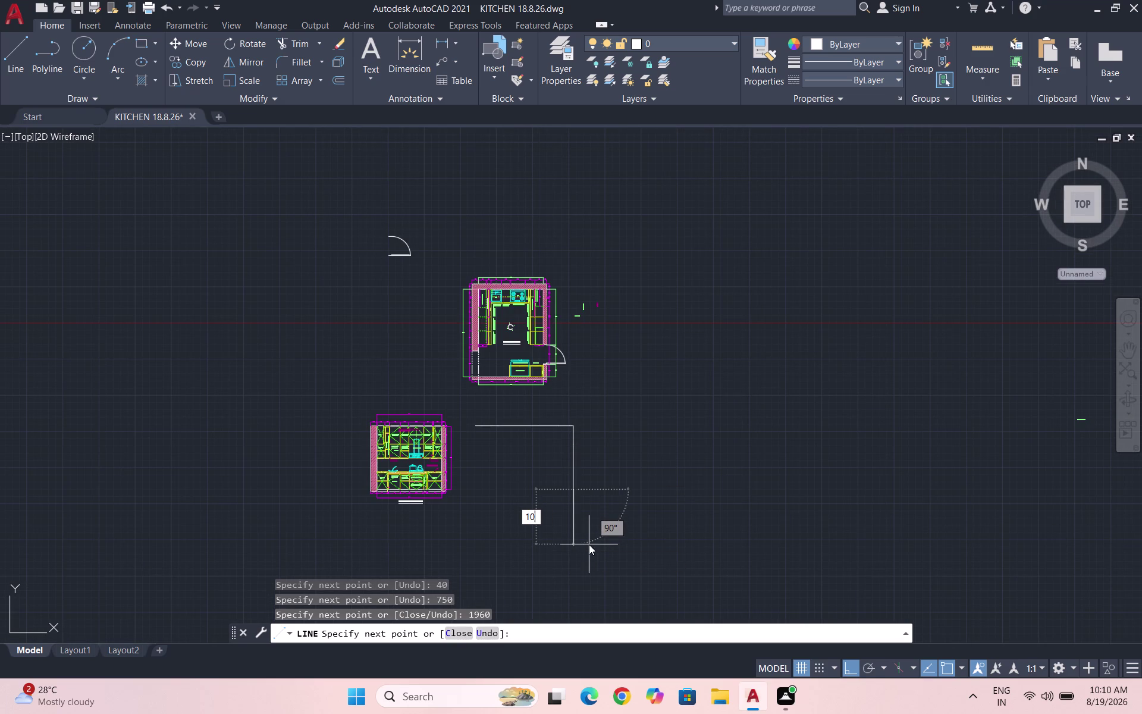
key(Return)
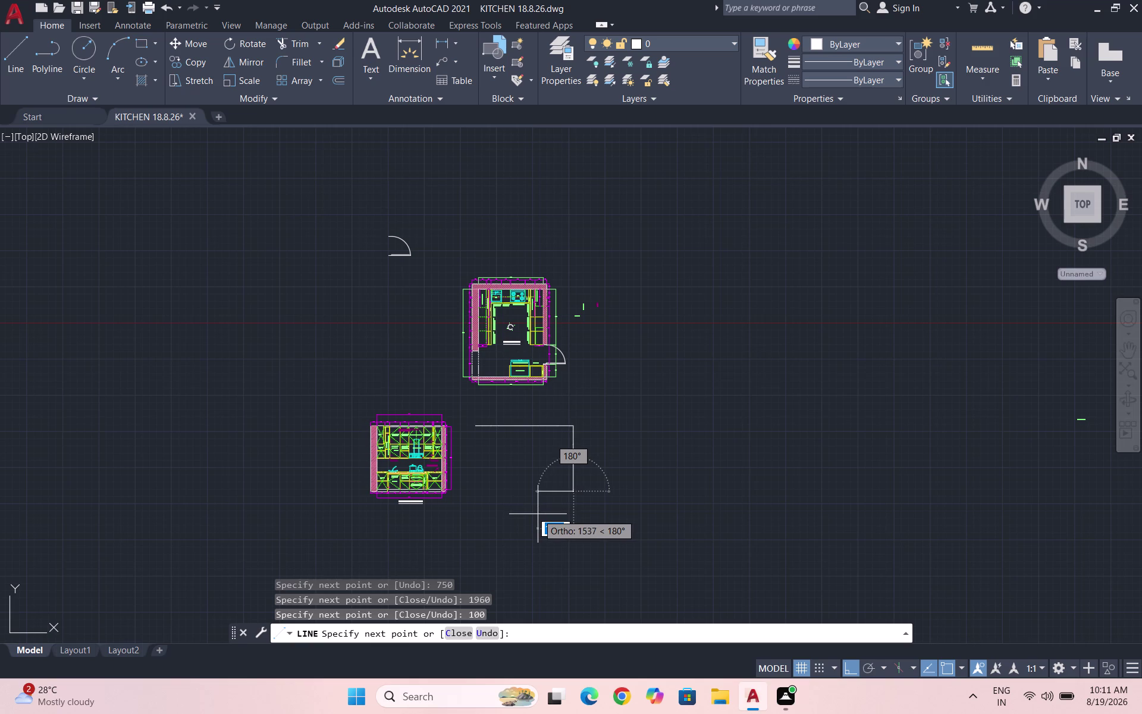
text(1)
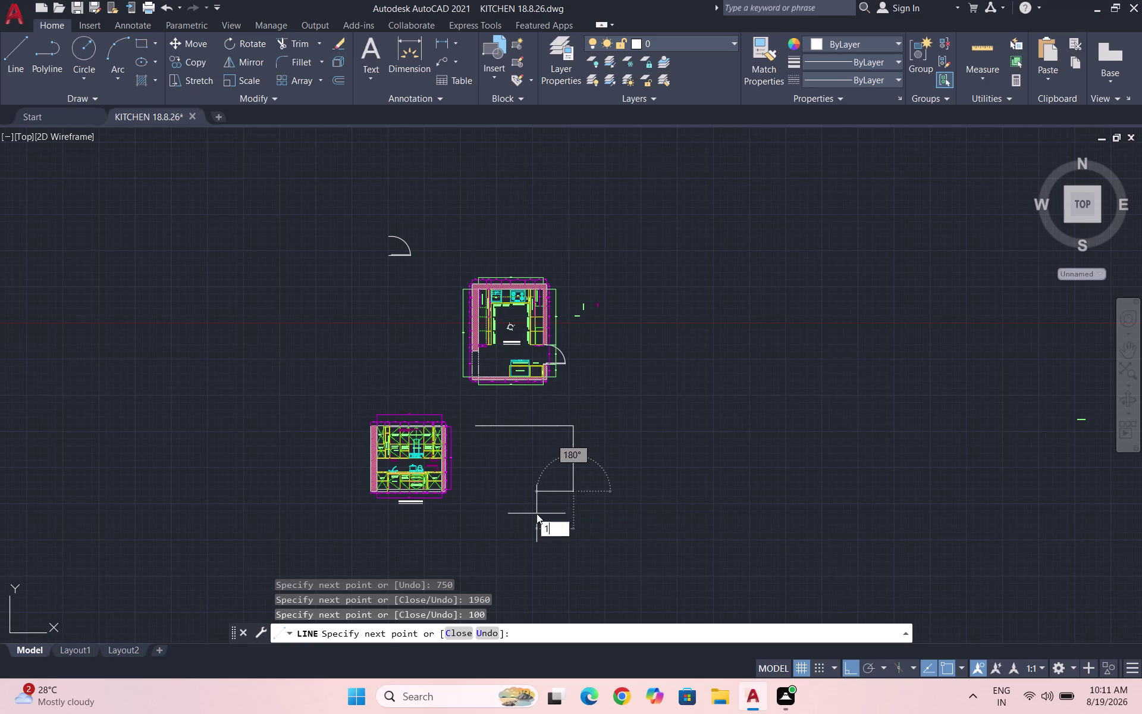
text(55)
key(Return)
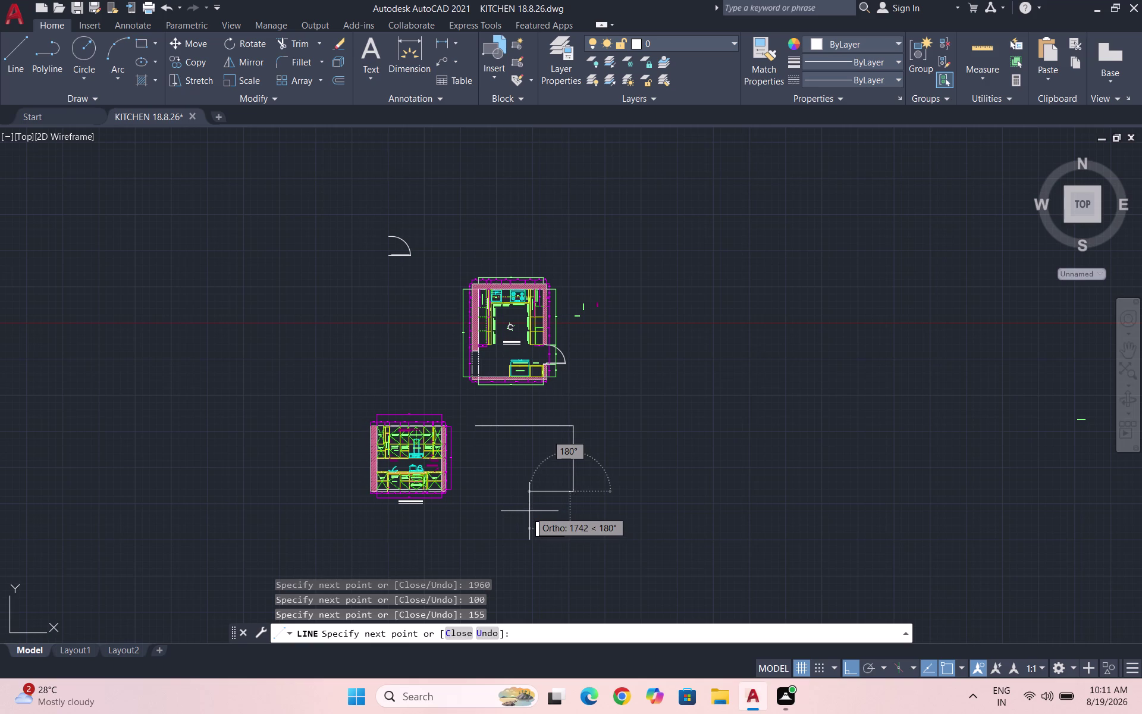
text(500)
key(Return)
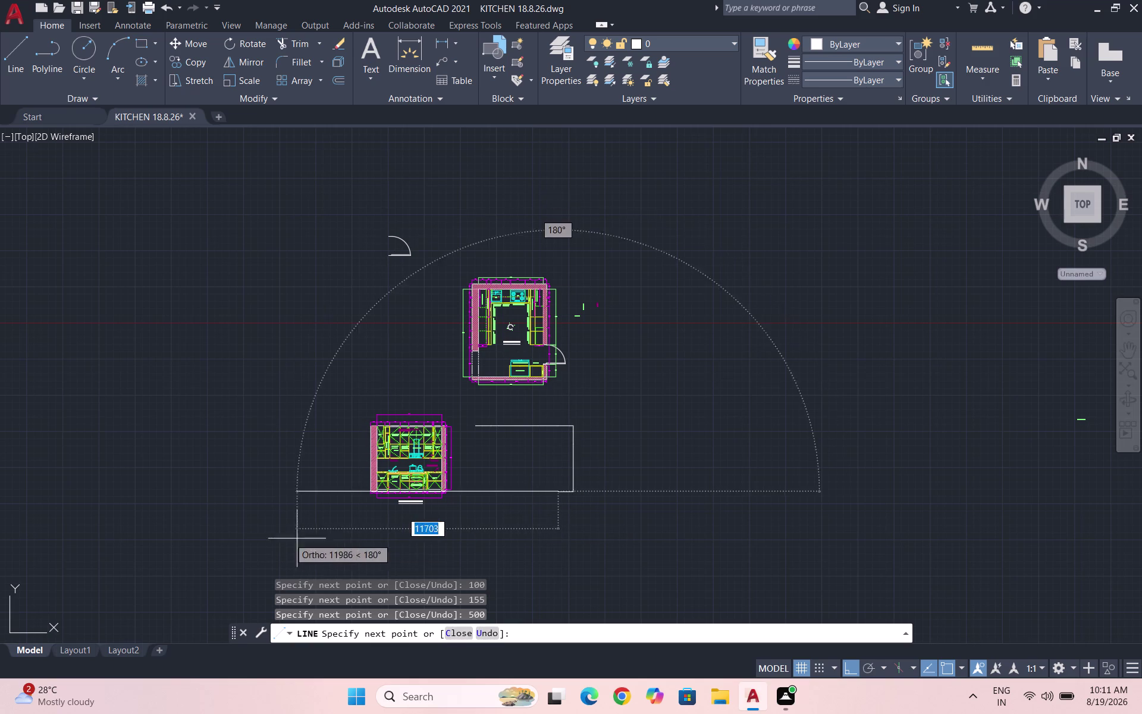
text(45)
key(Return)
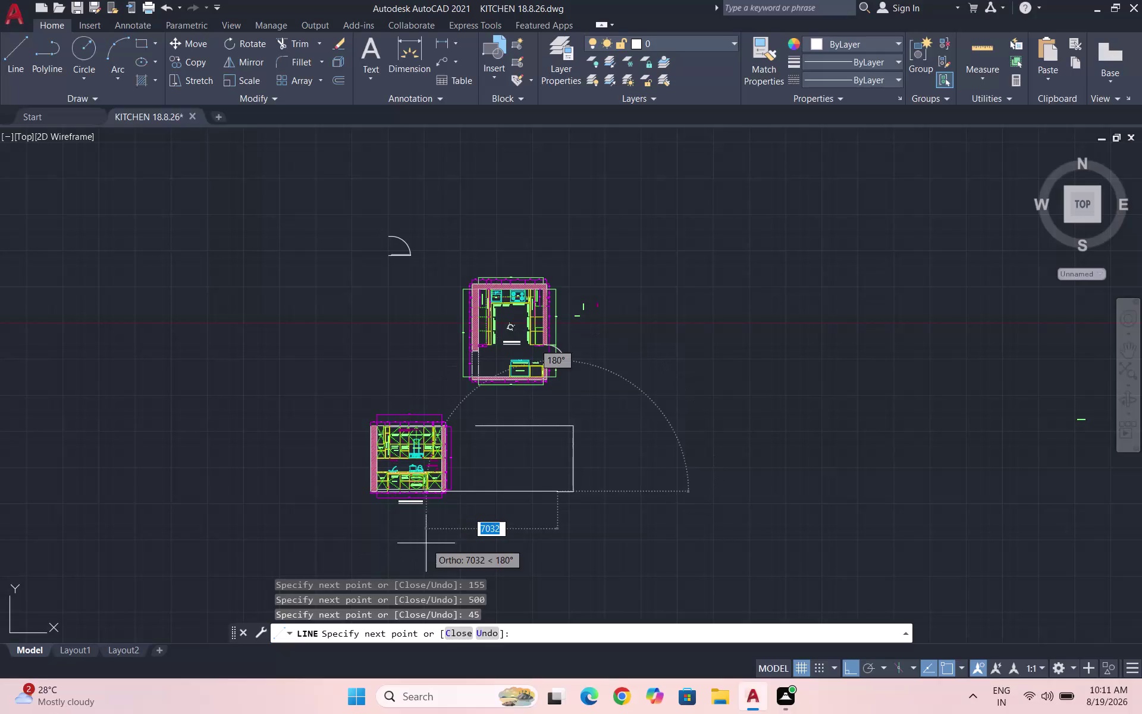
text(825)
key(shift+Return)
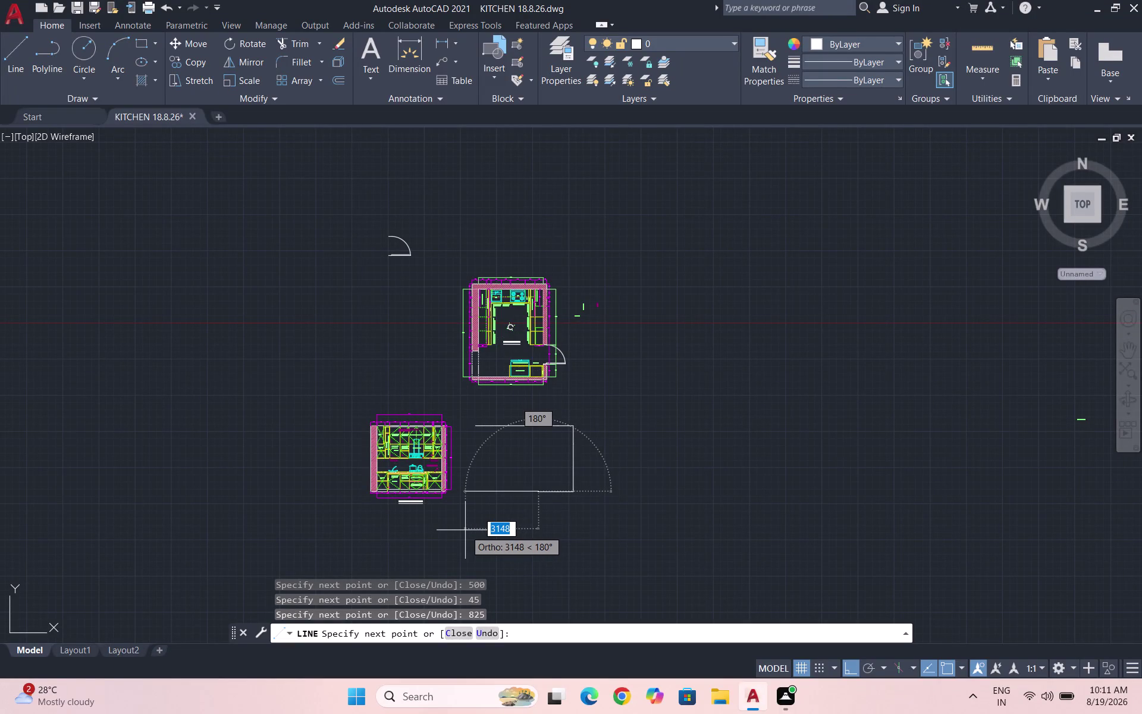
Add further segments of 20, 600, 600 and 550.
text(20)
key(Return)
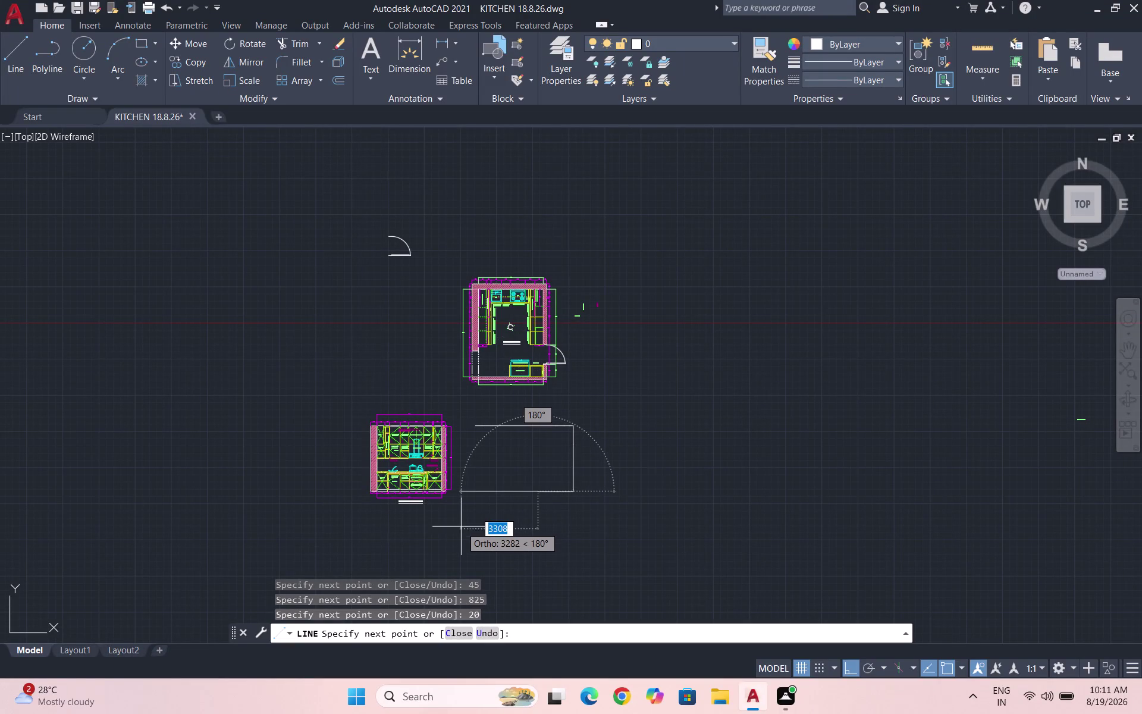
text(600)
key(Return)
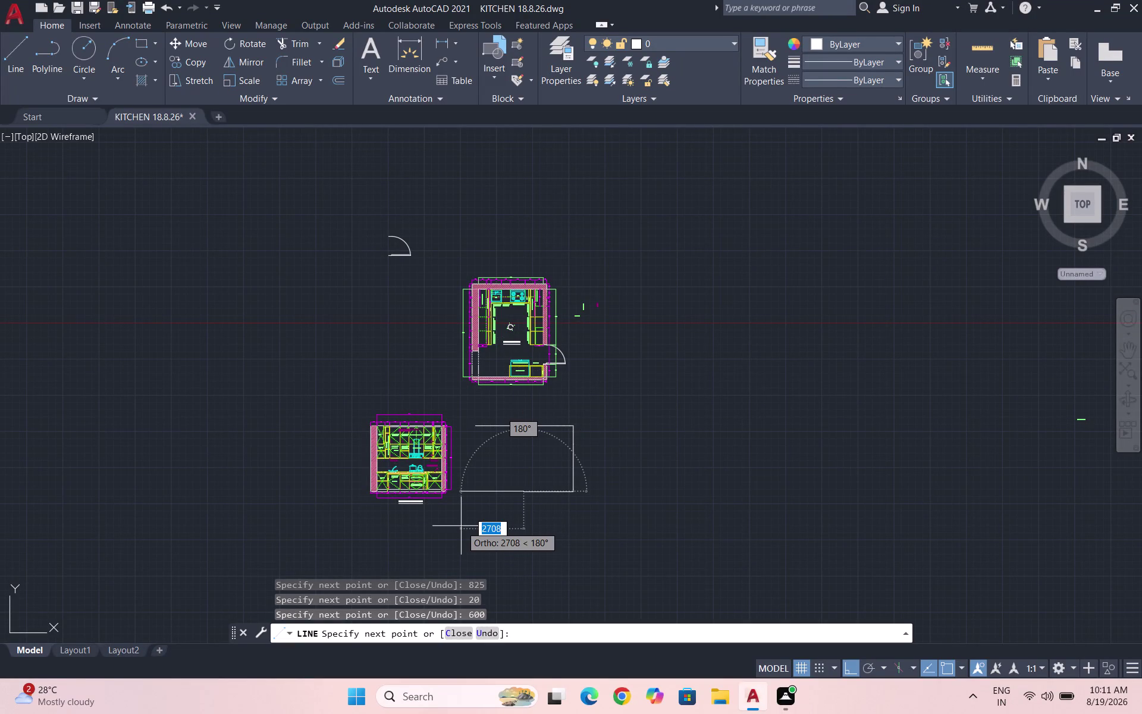
text(600)
key(Return)
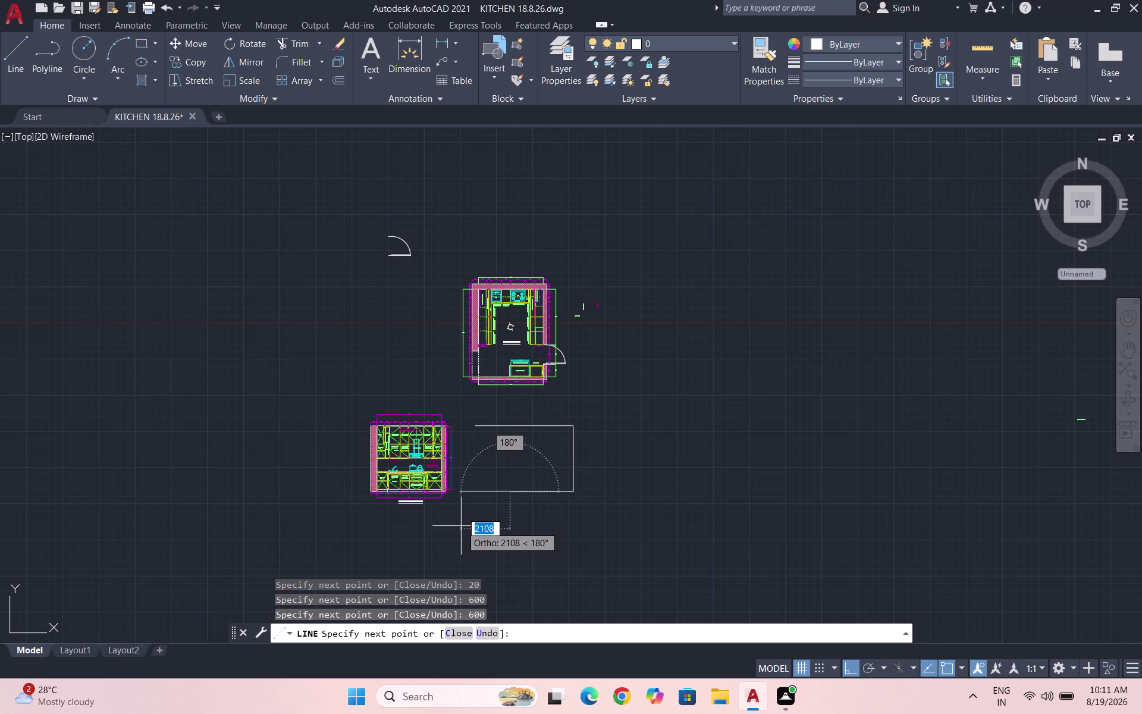
text(55)
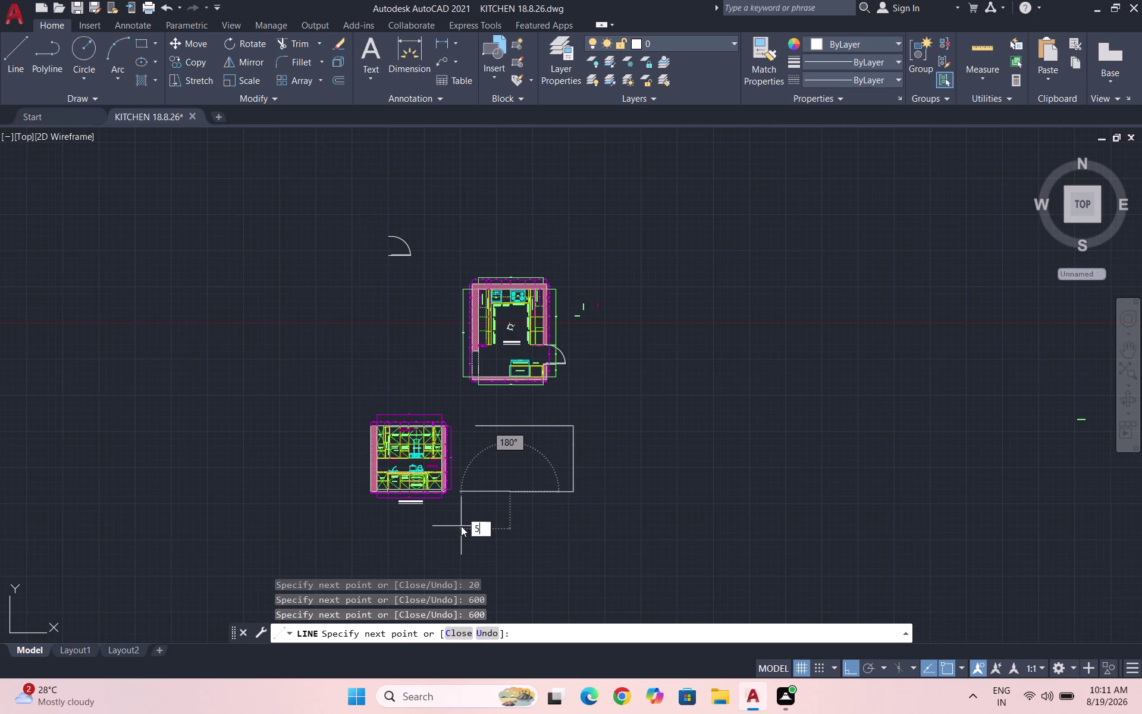
text(0)
key(Return)
Add segments of 50, 600 and 273 to the outline.
text(5)
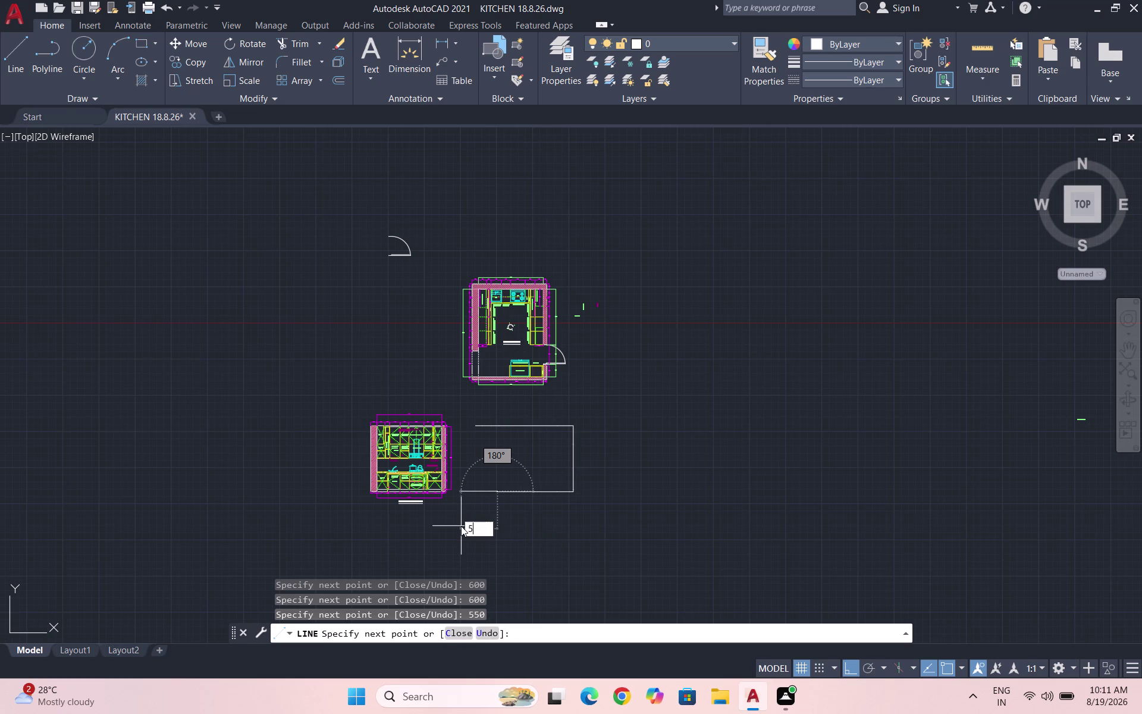
text(0)
key(Return)
text(6)
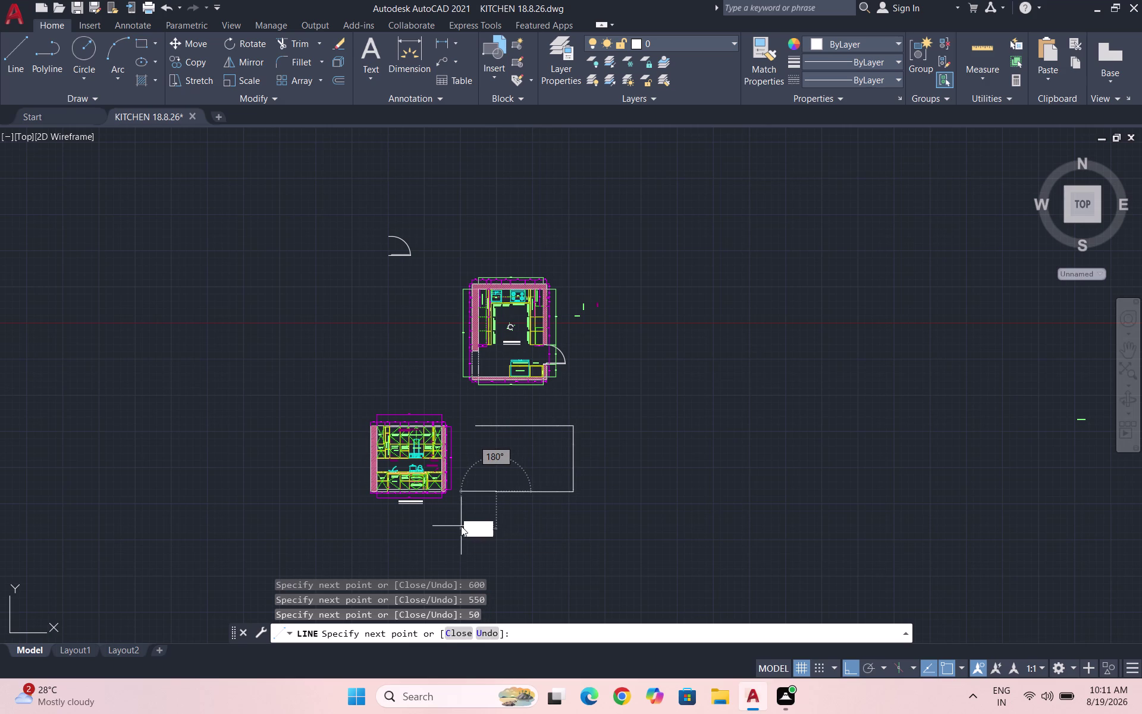
text(00)
key(Return)
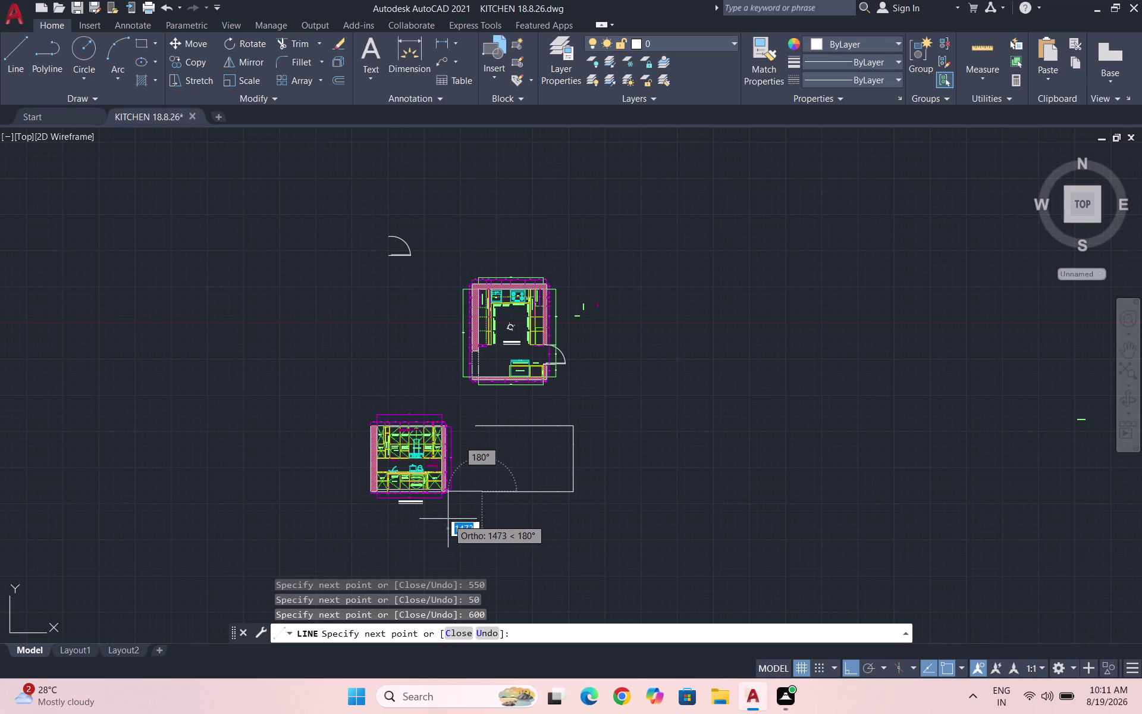
text(273)
key(Return)
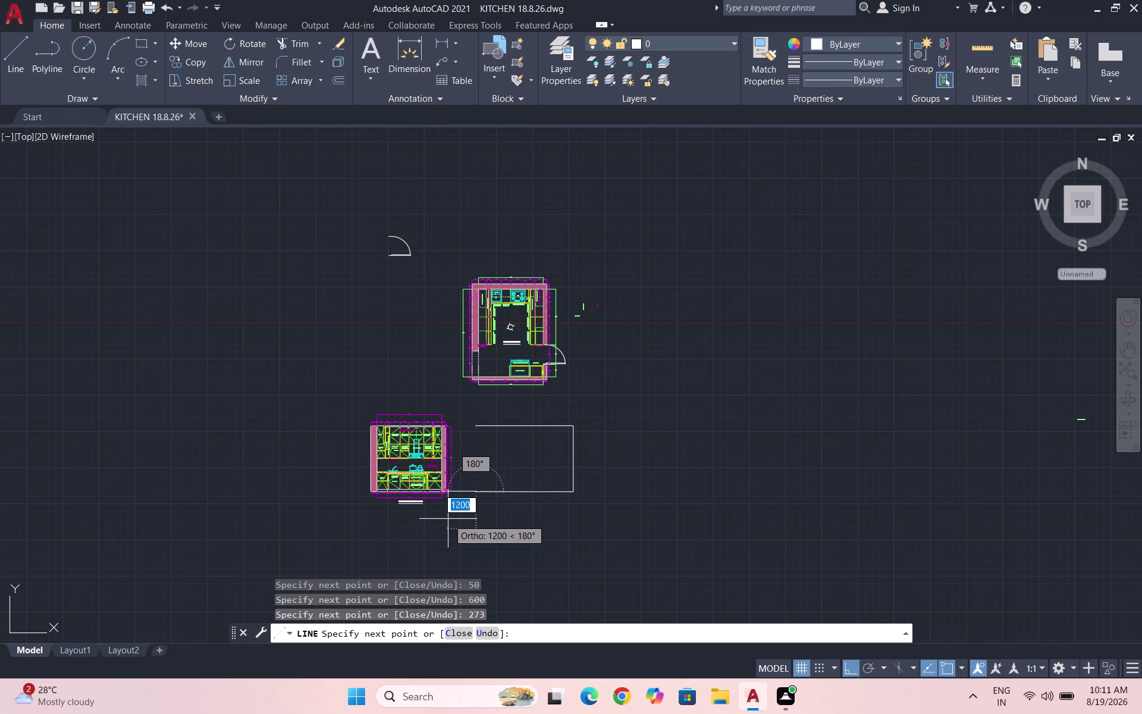
Abandon the pending 100 segment and quick-save KITCHEN 18.8.26.dwg.
text(1)
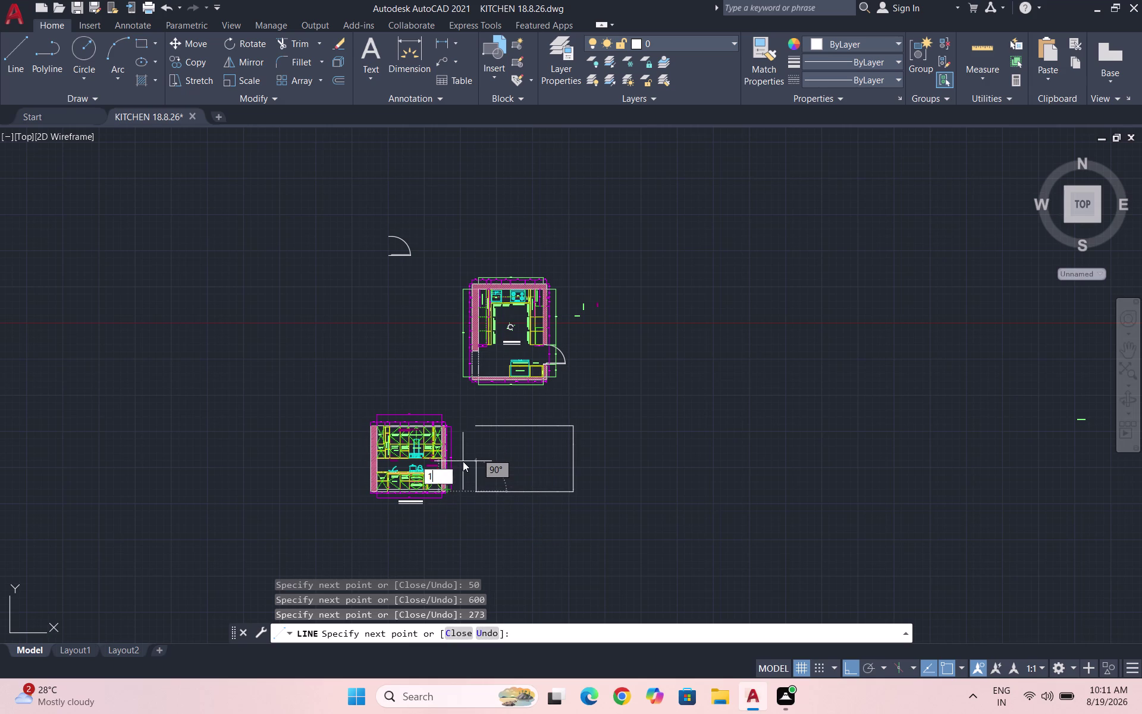
text(00)
key(Escape)
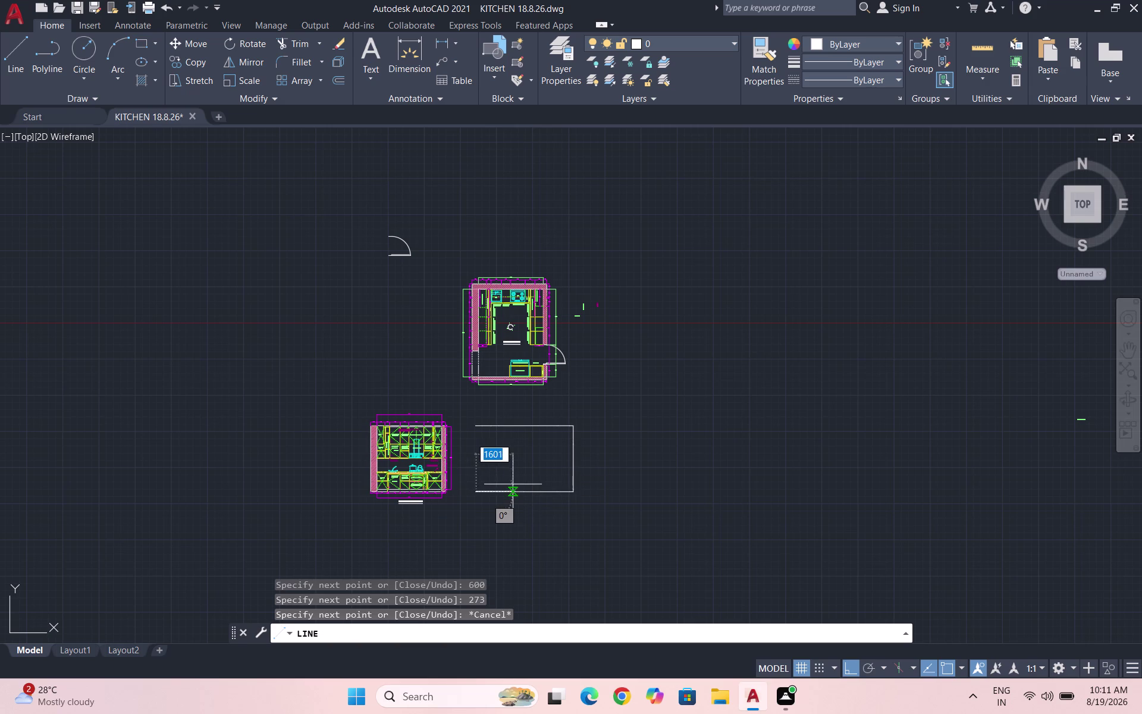
key(Escape)
scroll(up, 3)
scroll(up, 3)
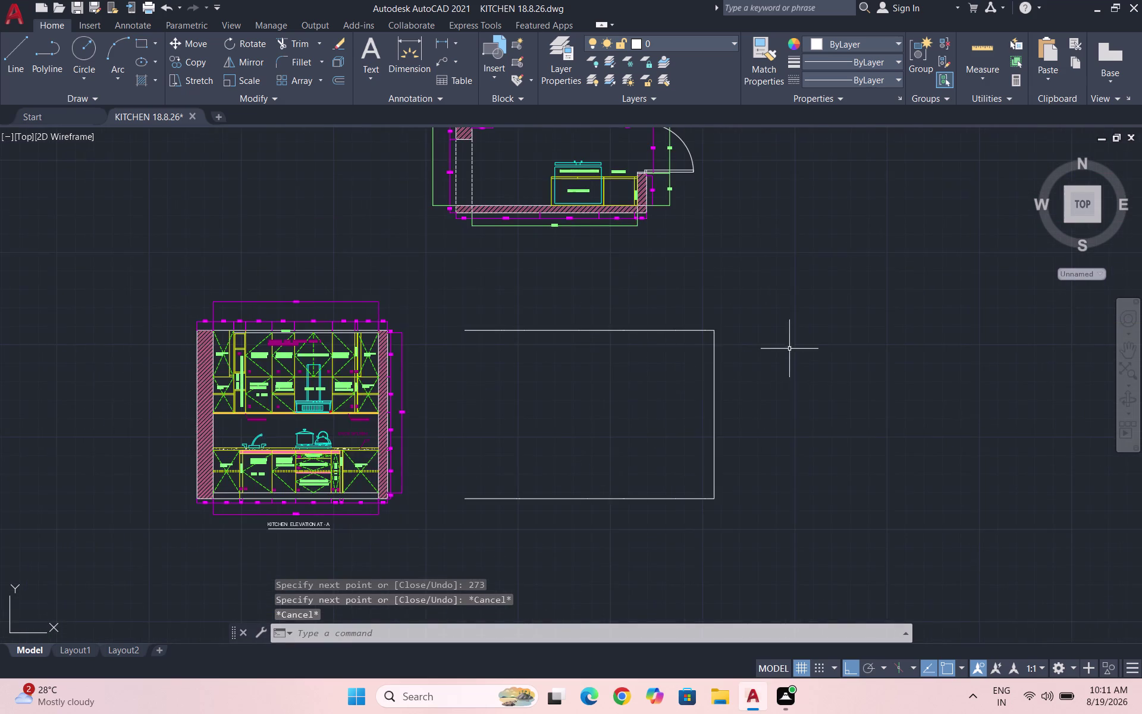
scroll(down, 3)
key(ctrl+s)
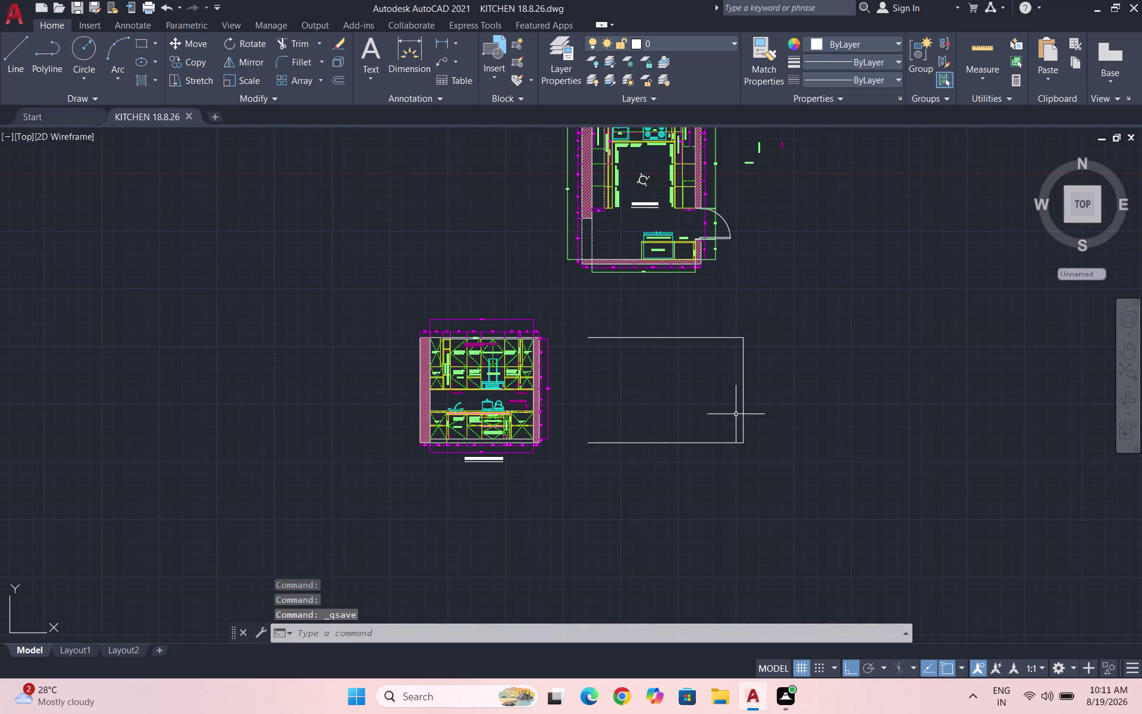
click(984, 65)
Measure the rectangle's right edge to confirm it is 1960.
click(976, 101)
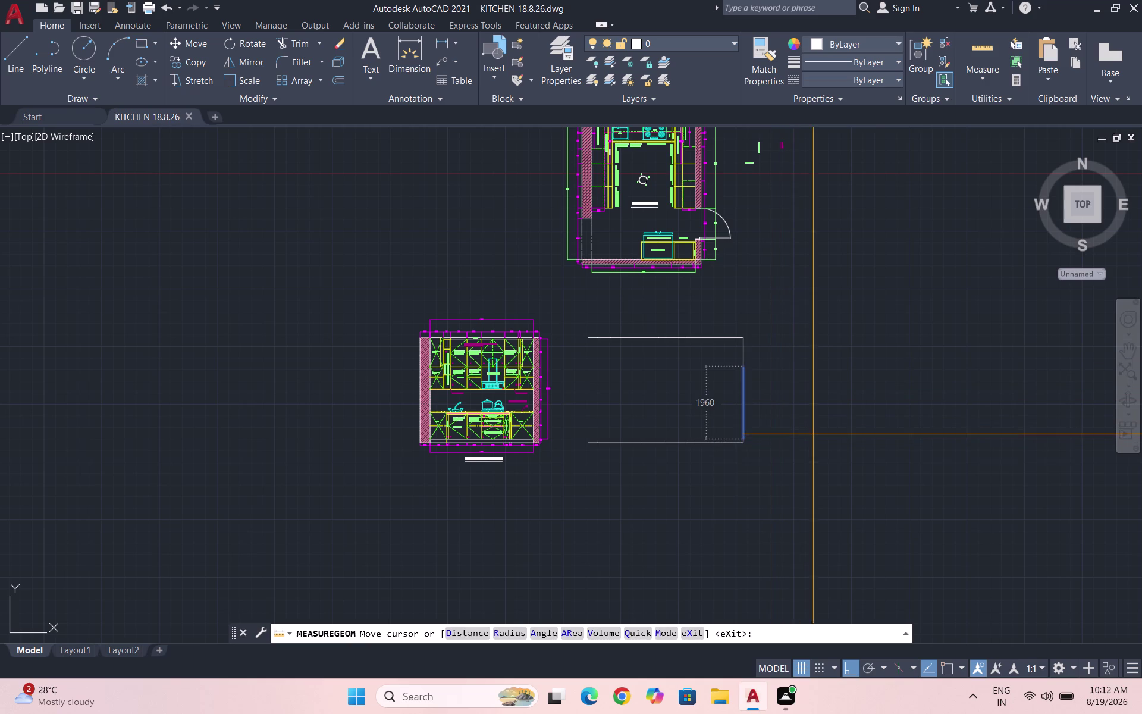
key(Escape)
key(Escape)
key(l)
key(Return)
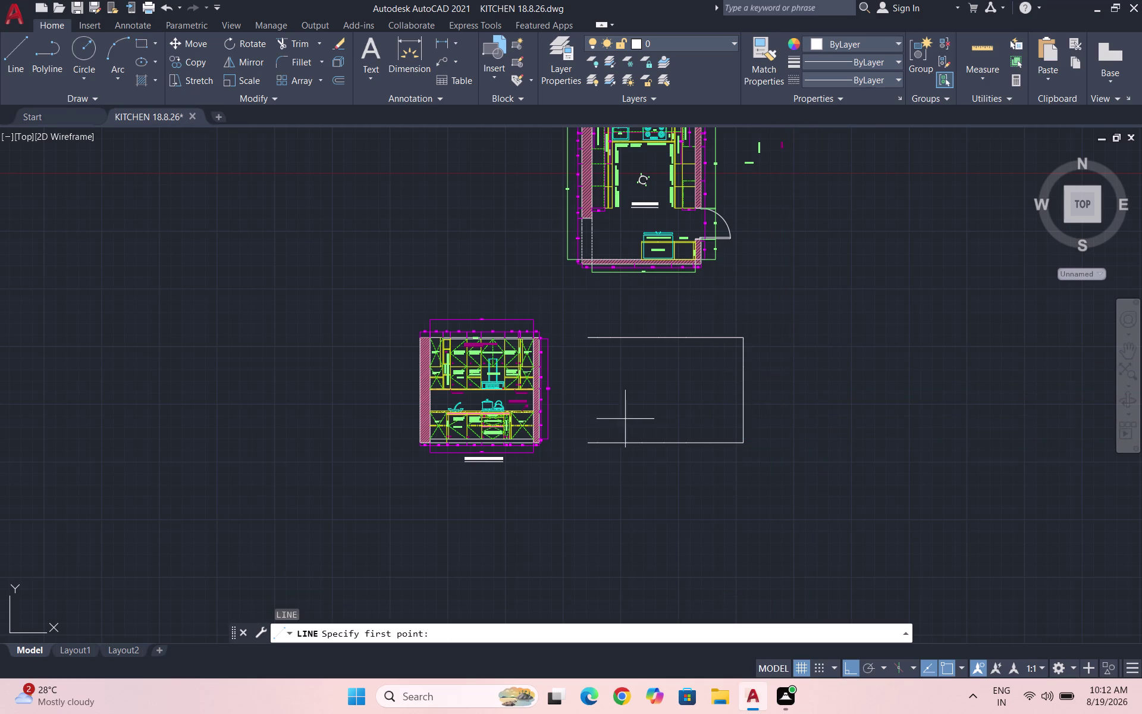
From the bottom-left corner, draw 100, 720 and 40 segments, undoing a misdirected 40.
click(588, 443)
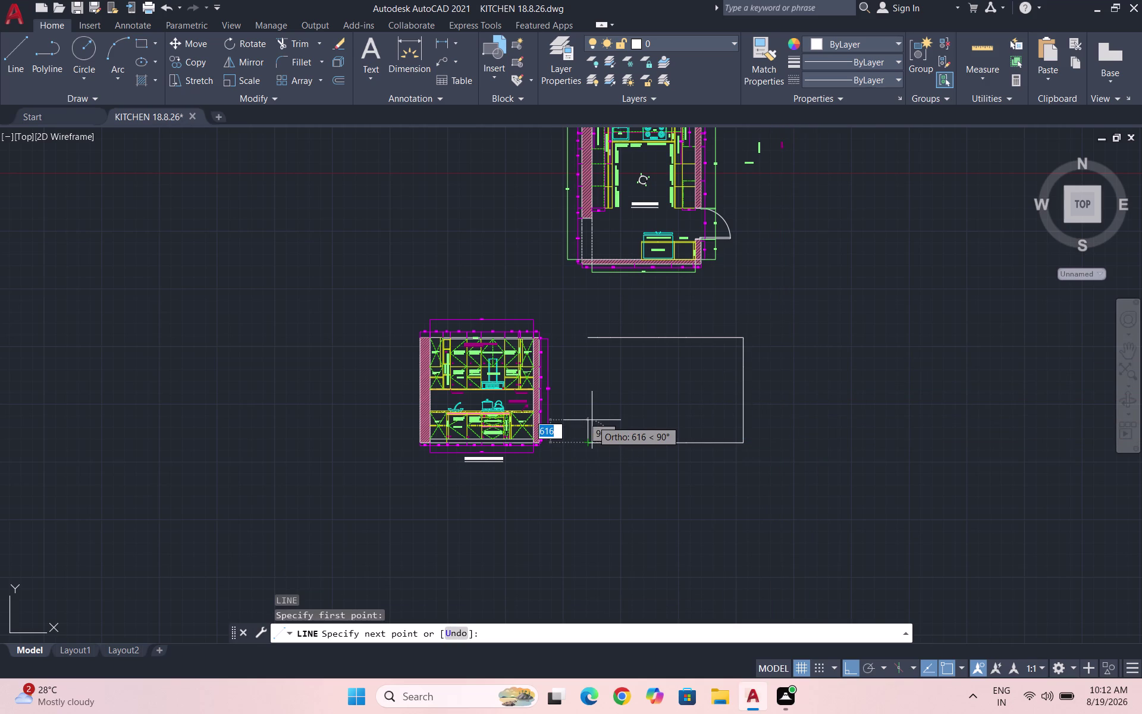
text(100)
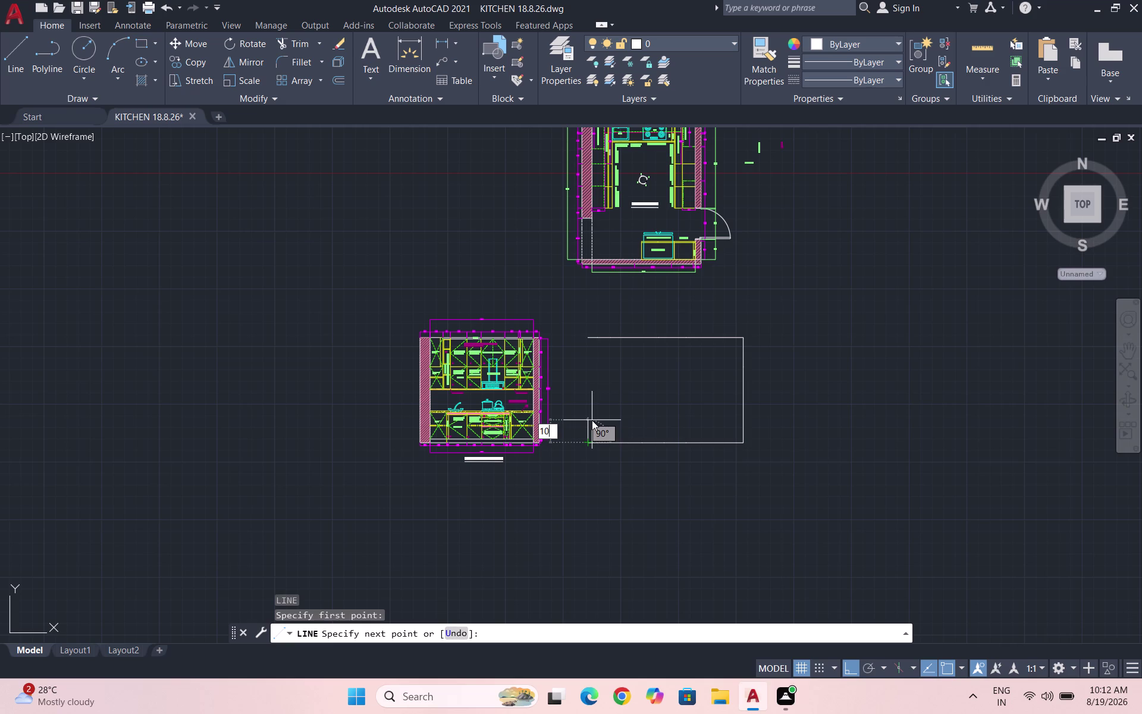
key(Return)
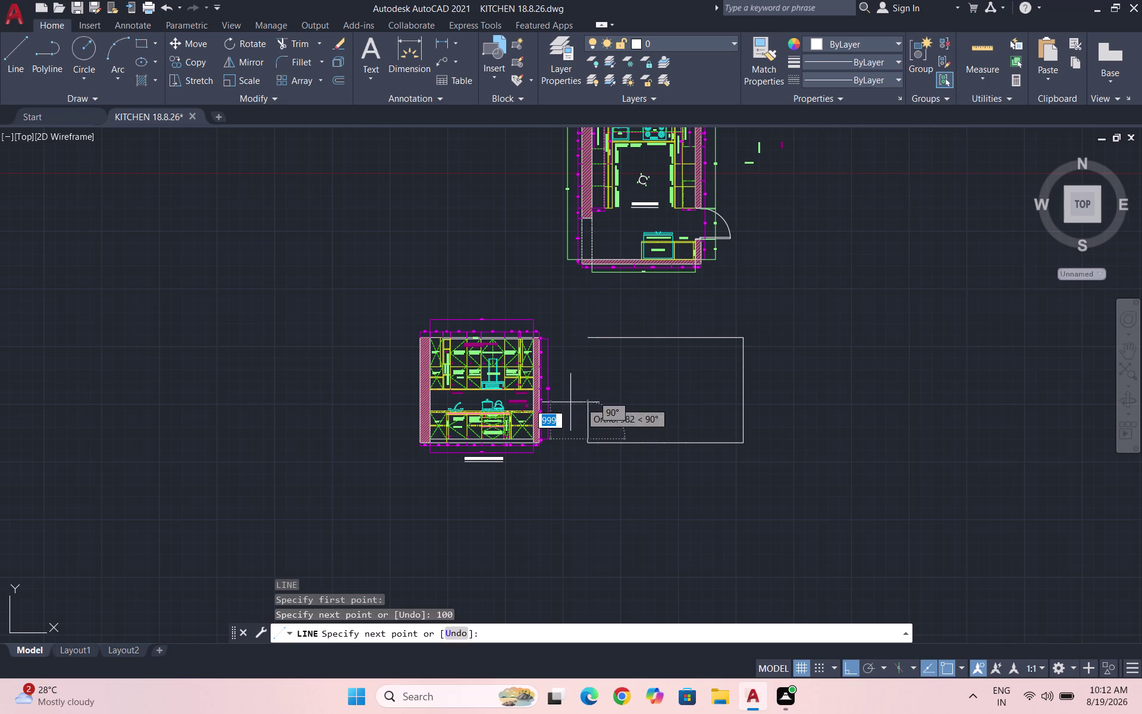
text(720)
key(Return)
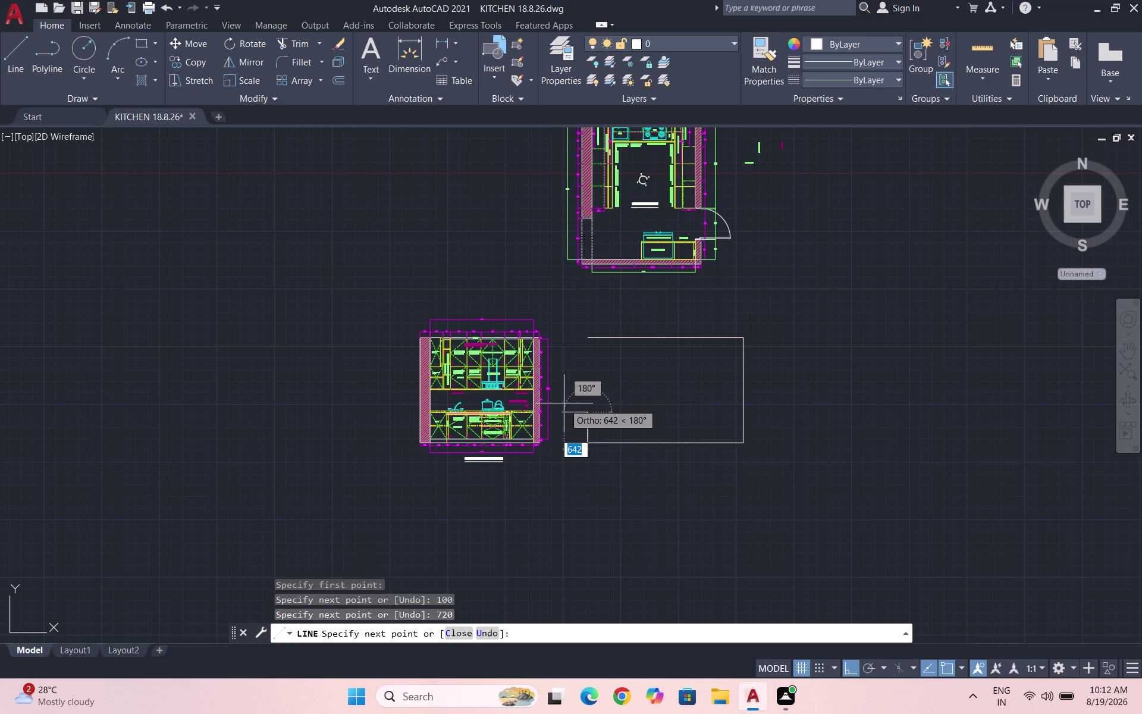
text(40)
key(Return)
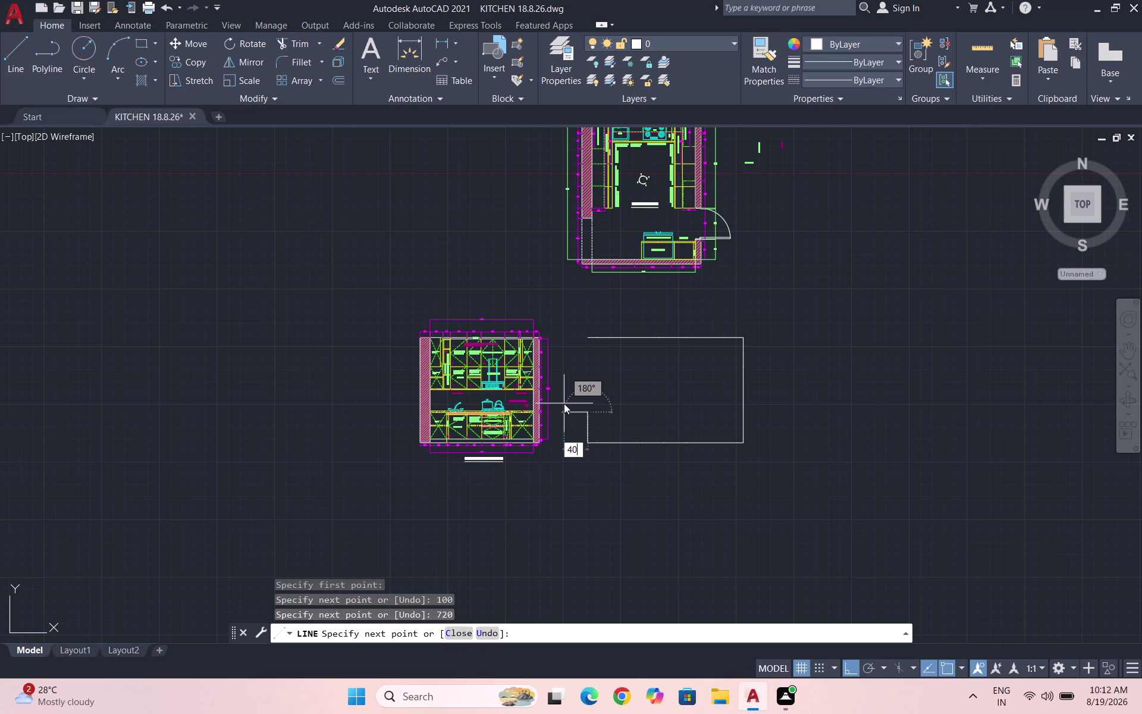
key(ctrl+z)
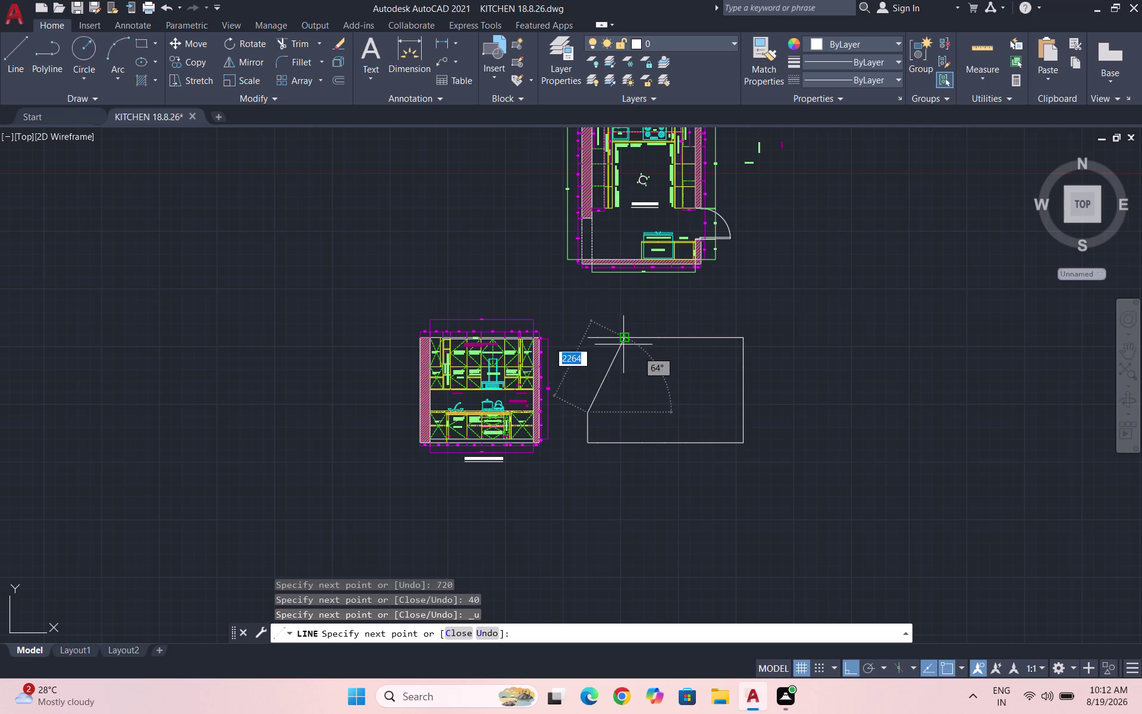
scroll(up, 3)
scroll(up, 3)
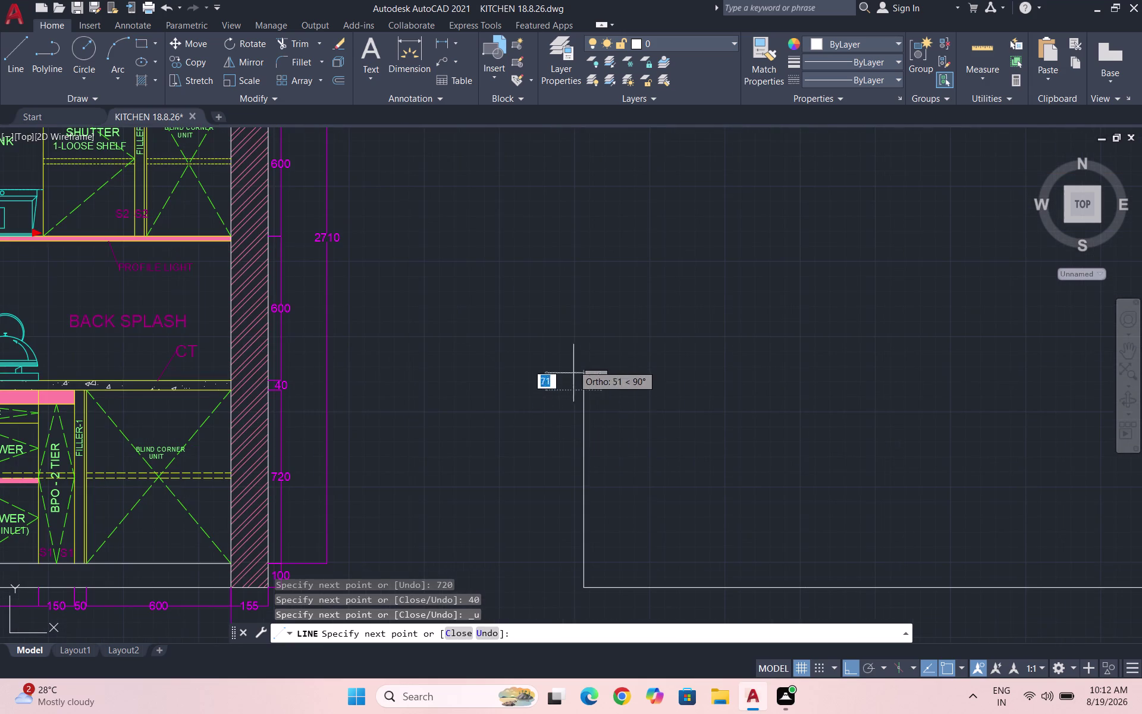
text(40)
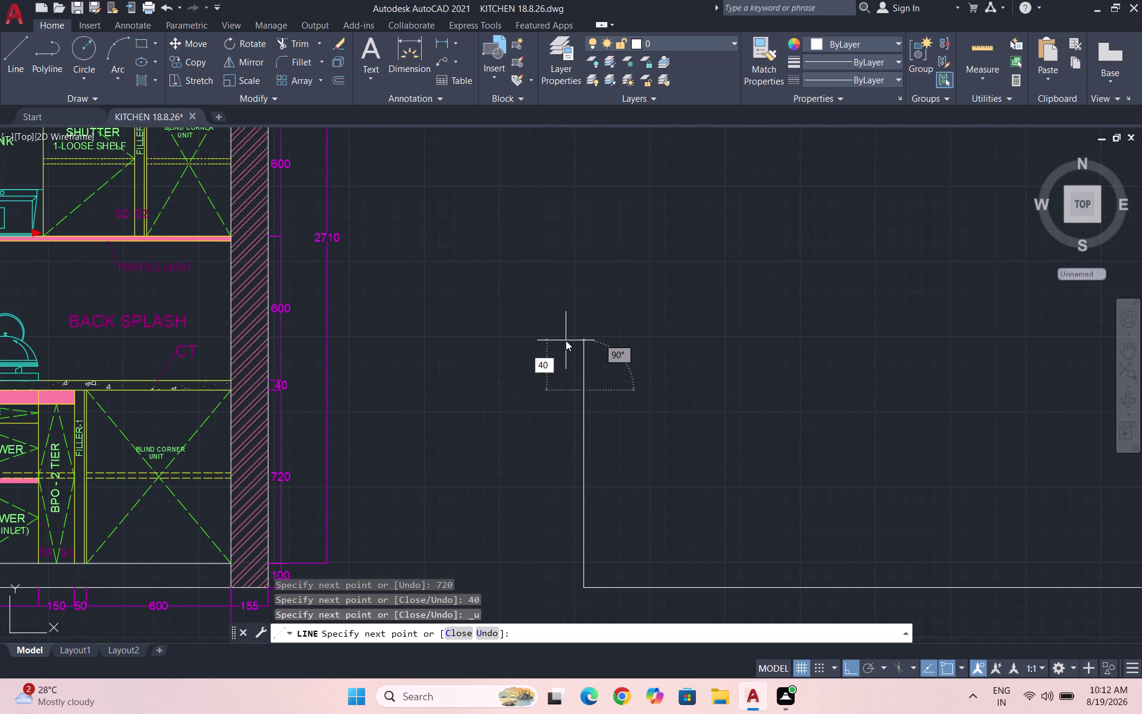
key(Return)
Add the 600 segment, undoing an accidental extra 600.
scroll(up, 3)
text(600)
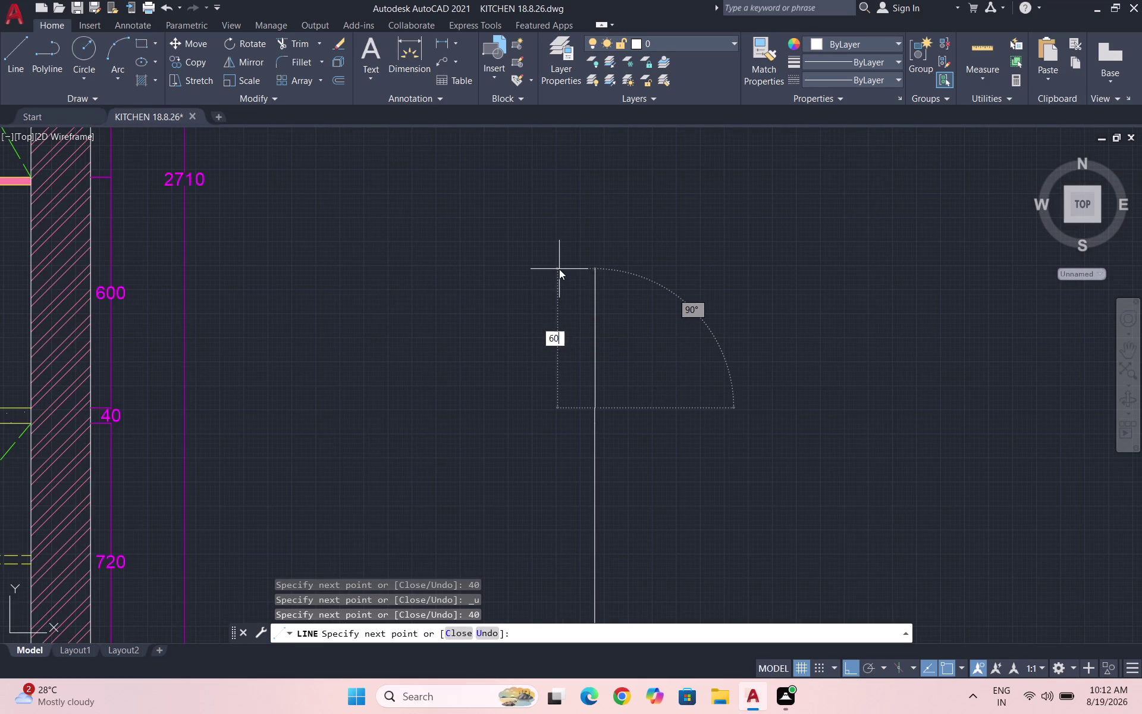
key(Return)
scroll(down, 3)
text(6)
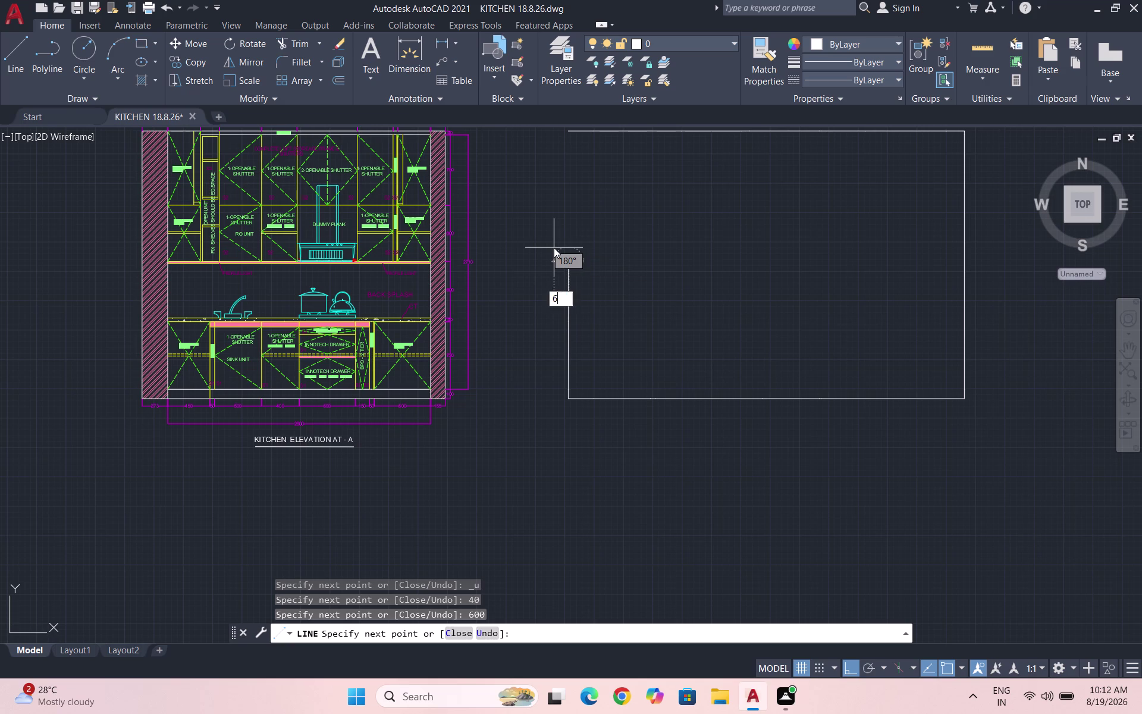
text(00)
key(Return)
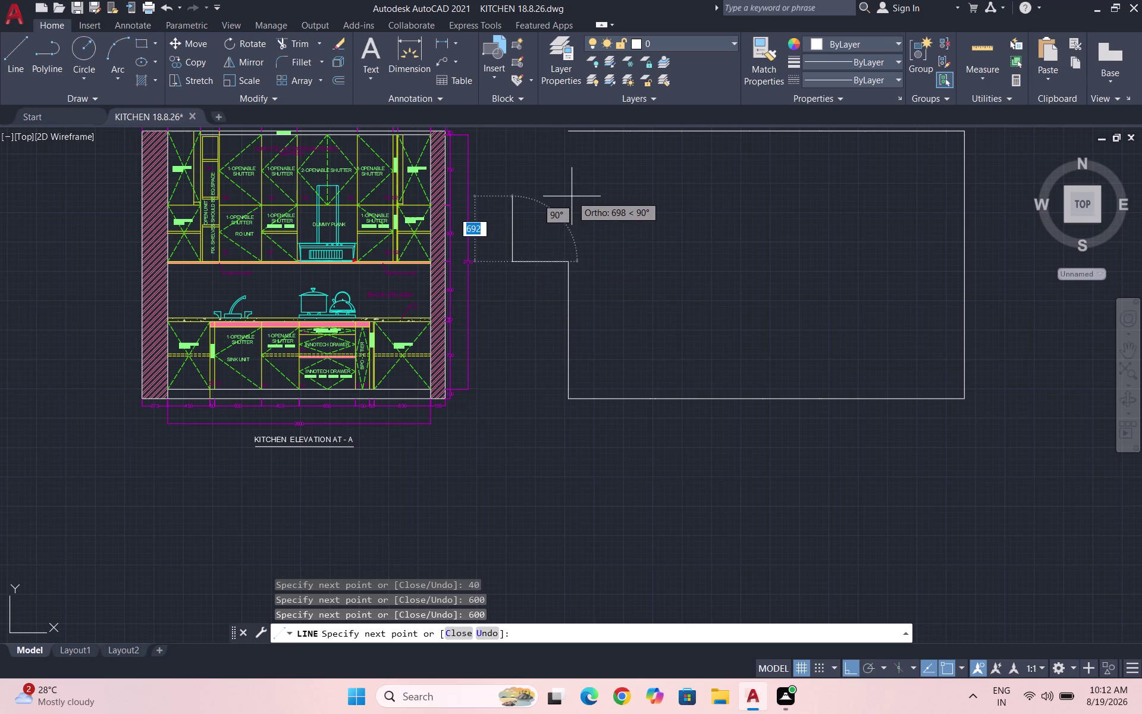
key(ctrl+z)
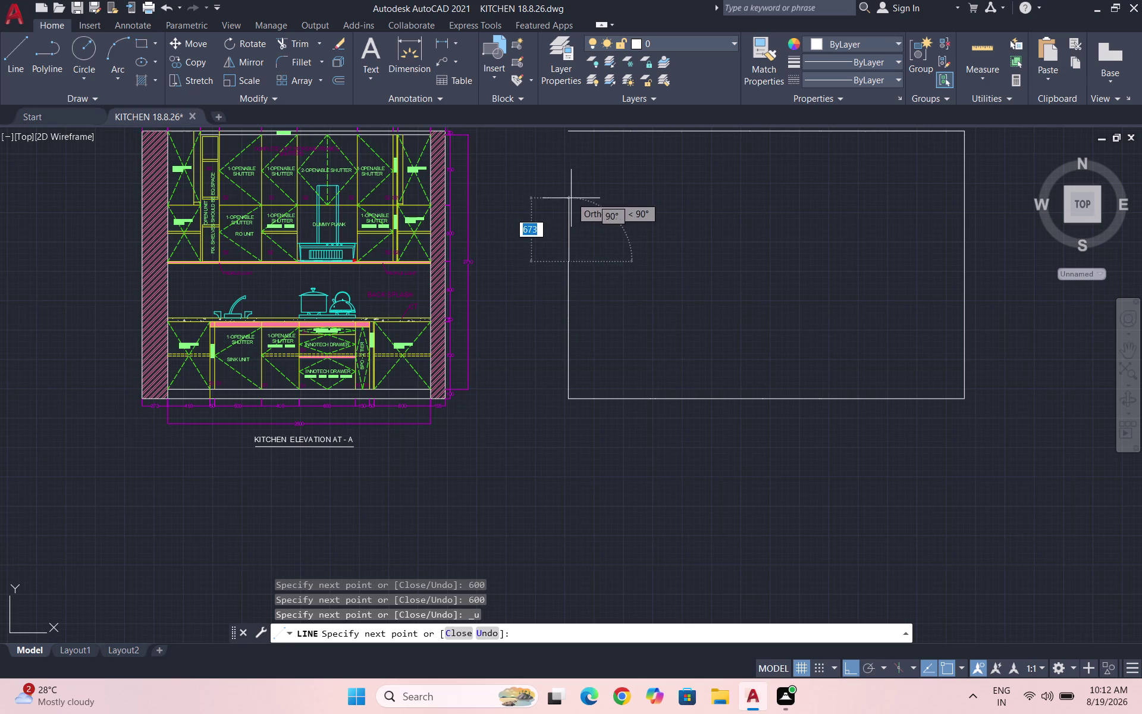
scroll(up, 3)
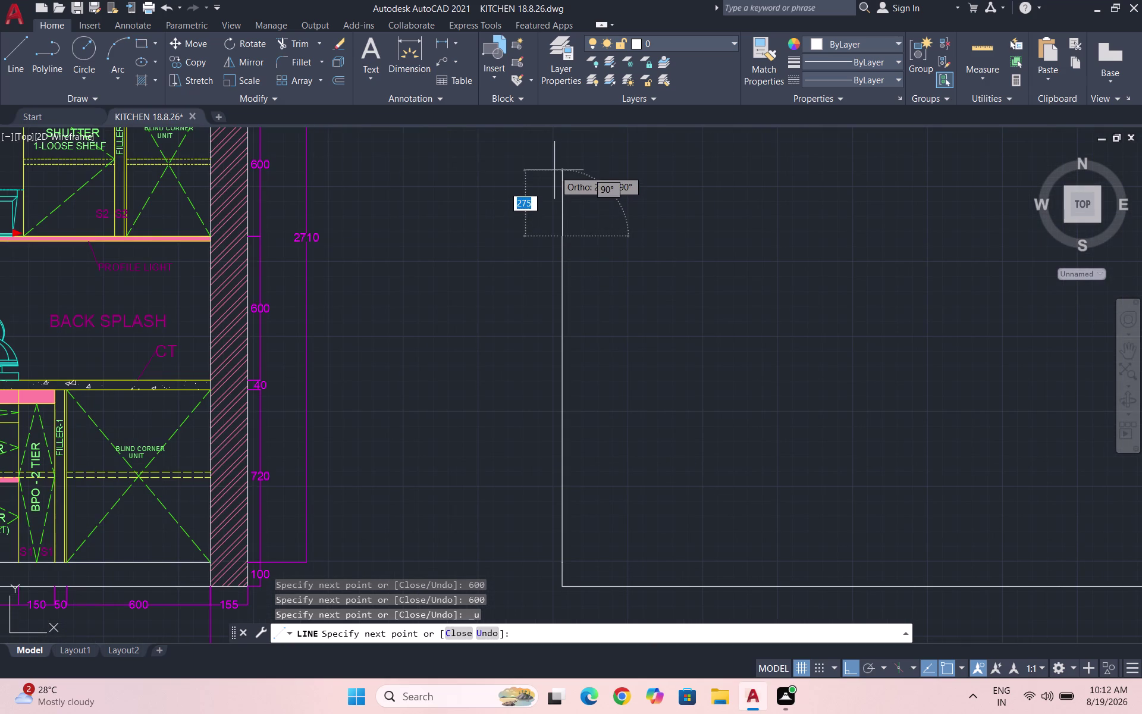
text(600)
key(Return)
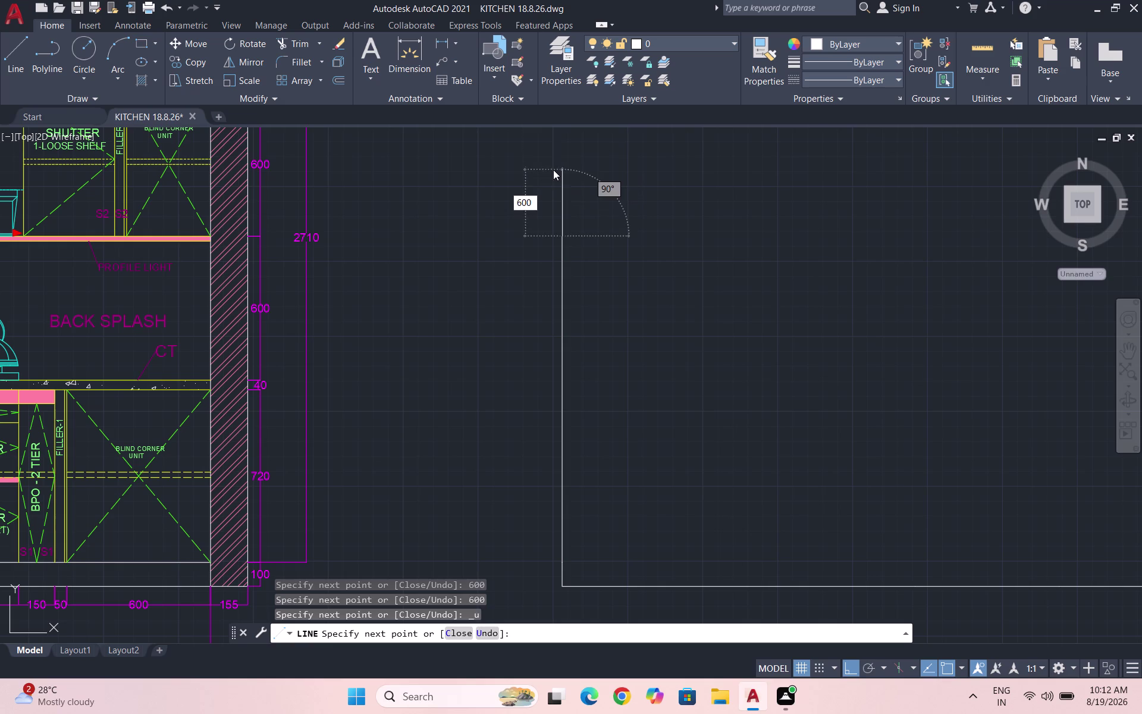
Add the 750 segment after undoing a misplaced one, then the final 40.
scroll(down, 3)
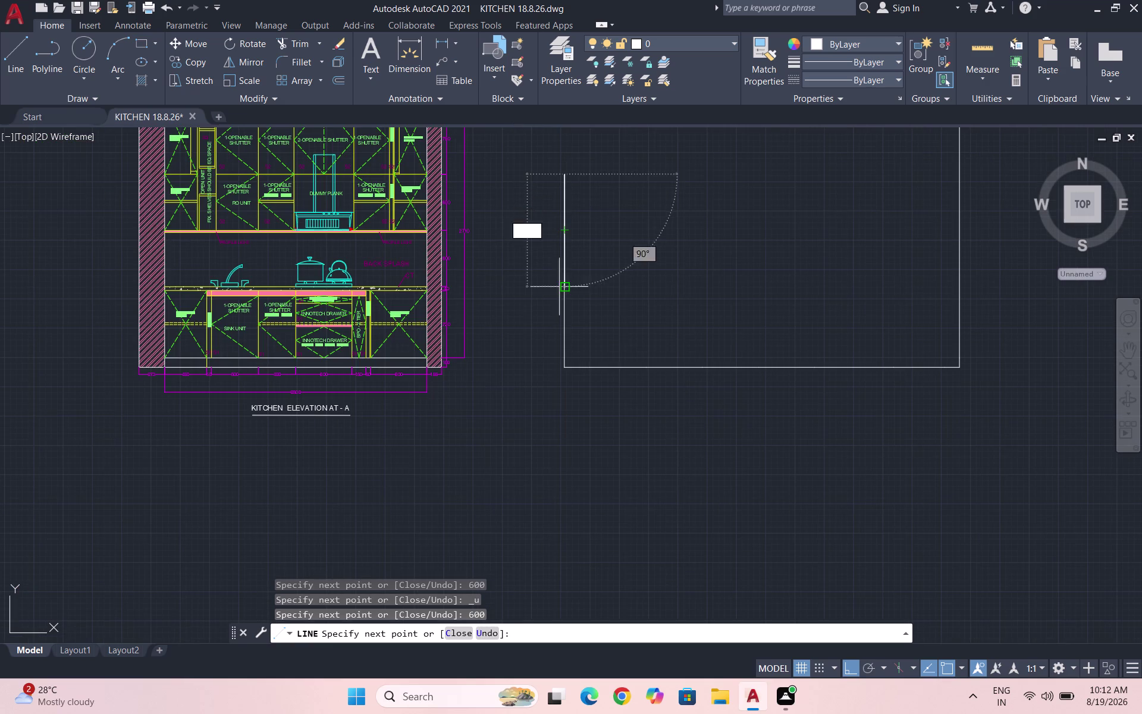
scroll(down, 3)
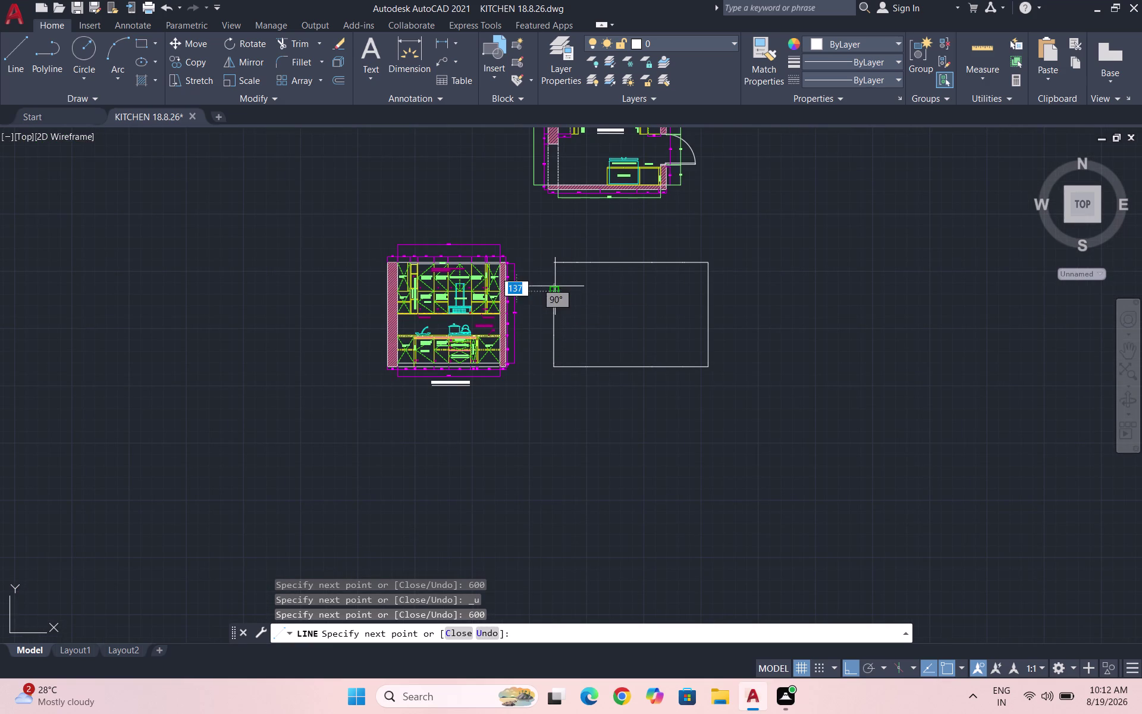
text(750)
key(Return)
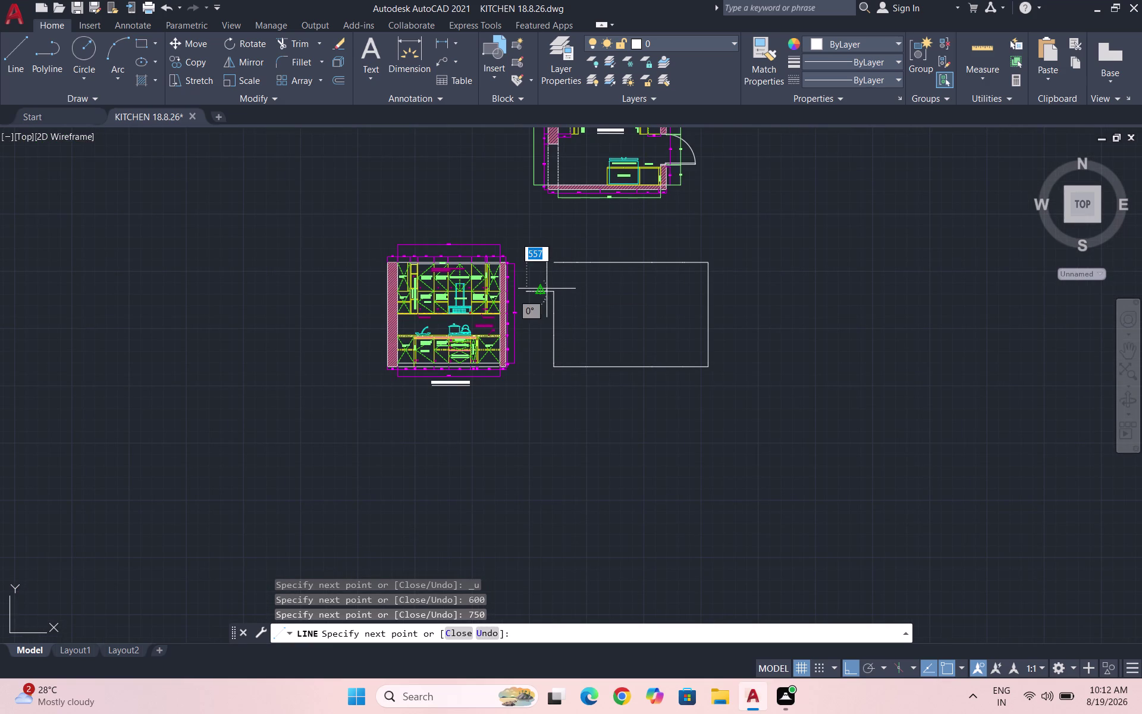
key(ctrl+z)
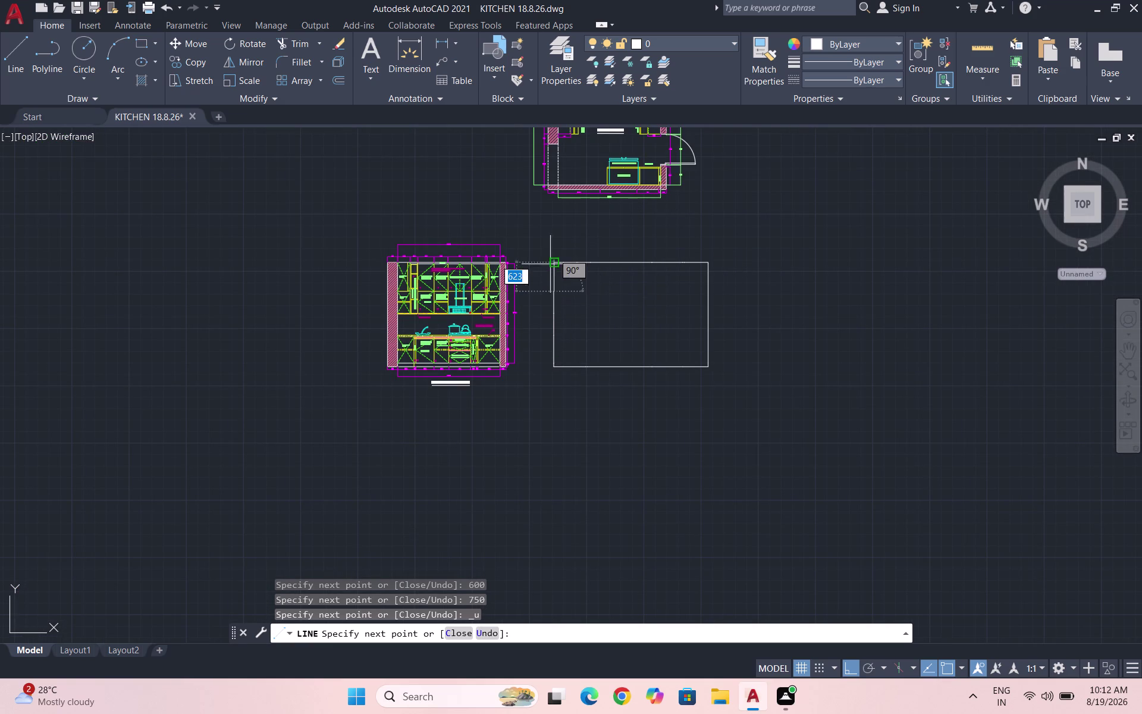
text(750)
key(Return)
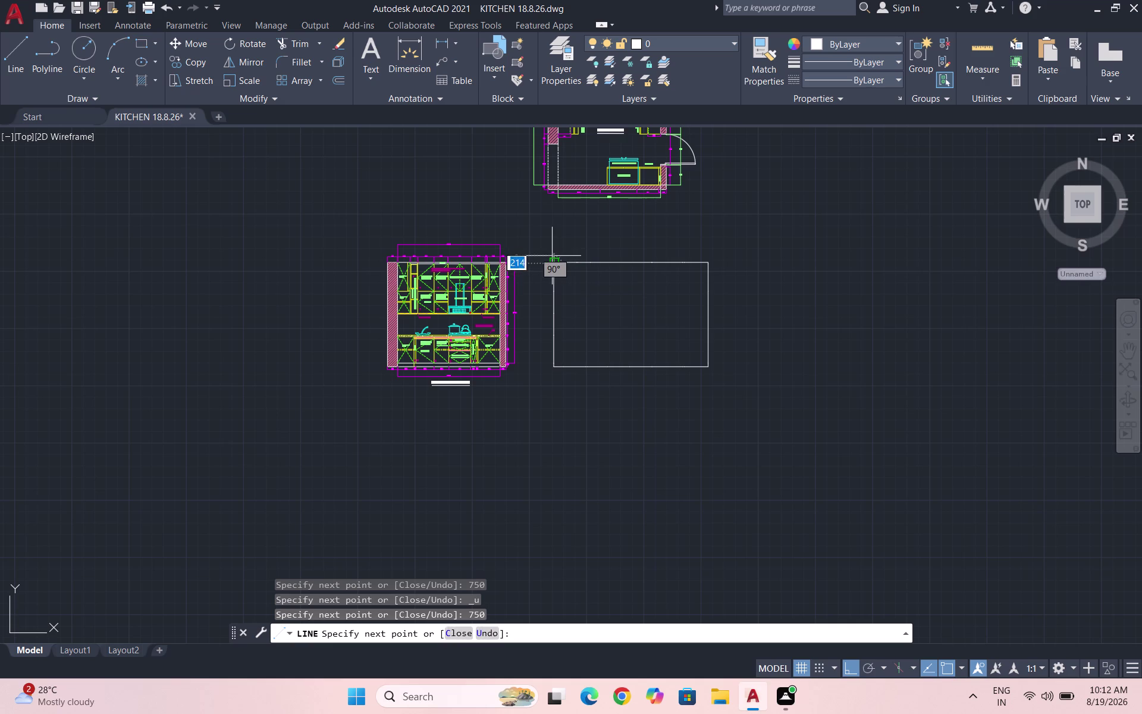
scroll(up, 3)
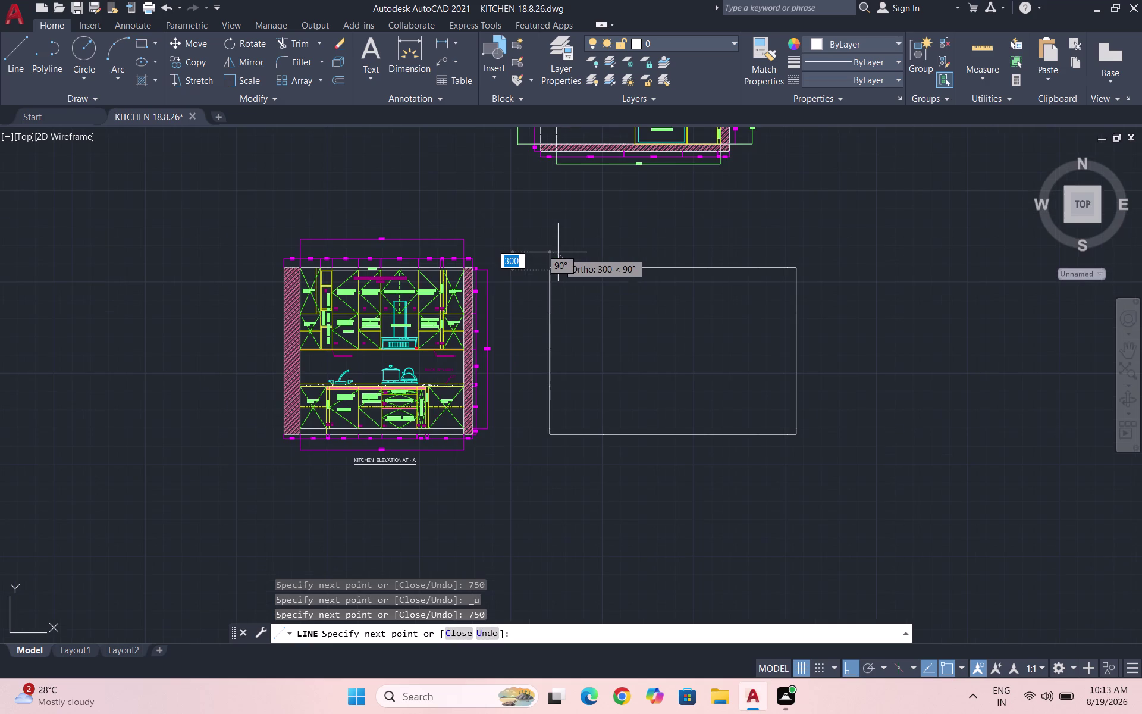
text(40)
key(Return)
key(Return)
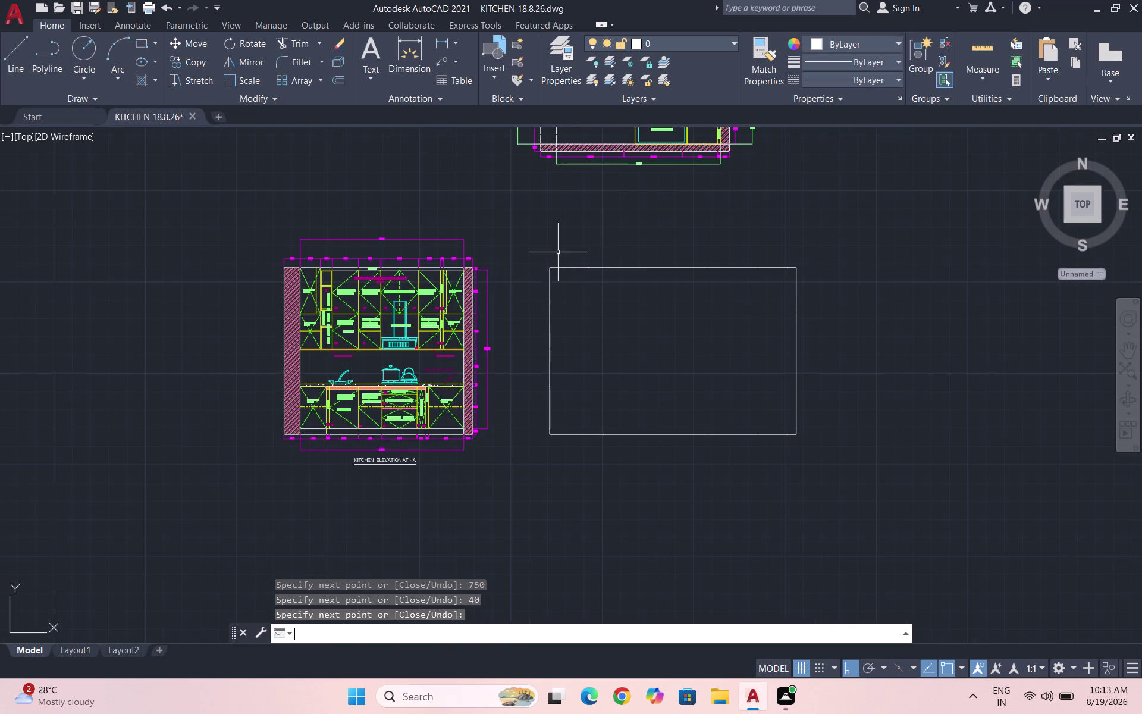
Save the kitchen drawing again.
scroll(up, 3)
scroll(up, 3)
scroll(up, 3)
scroll(down, 3)
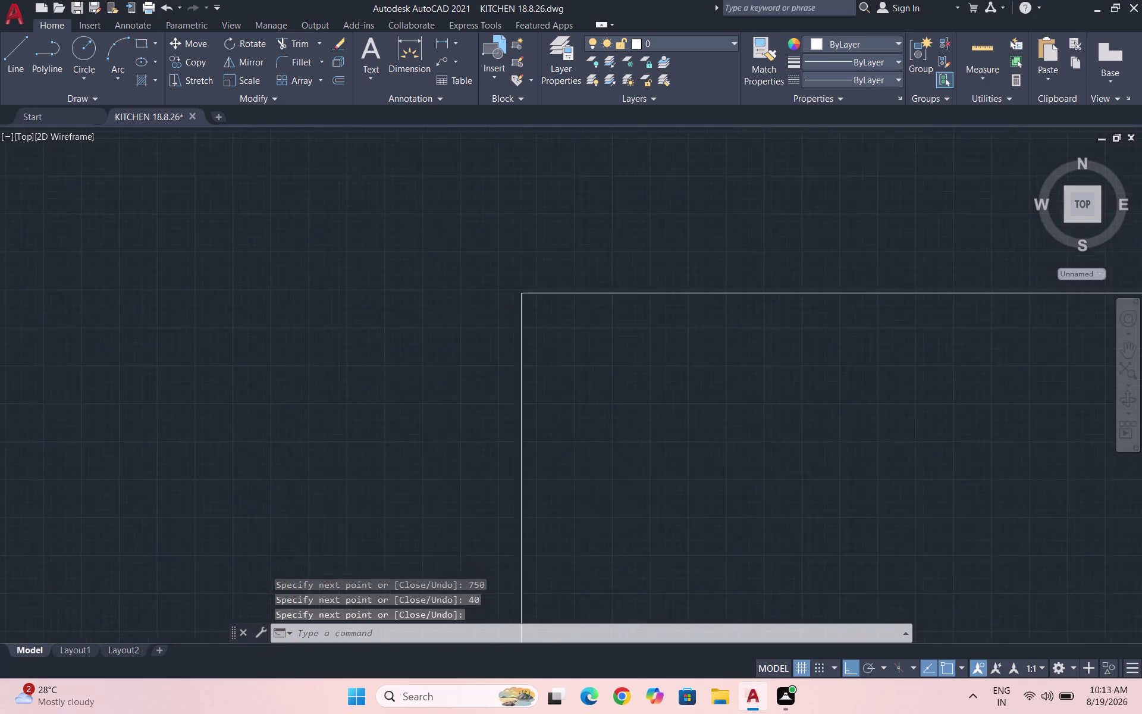
scroll(down, 3)
key(Escape)
key(ctrl+s)
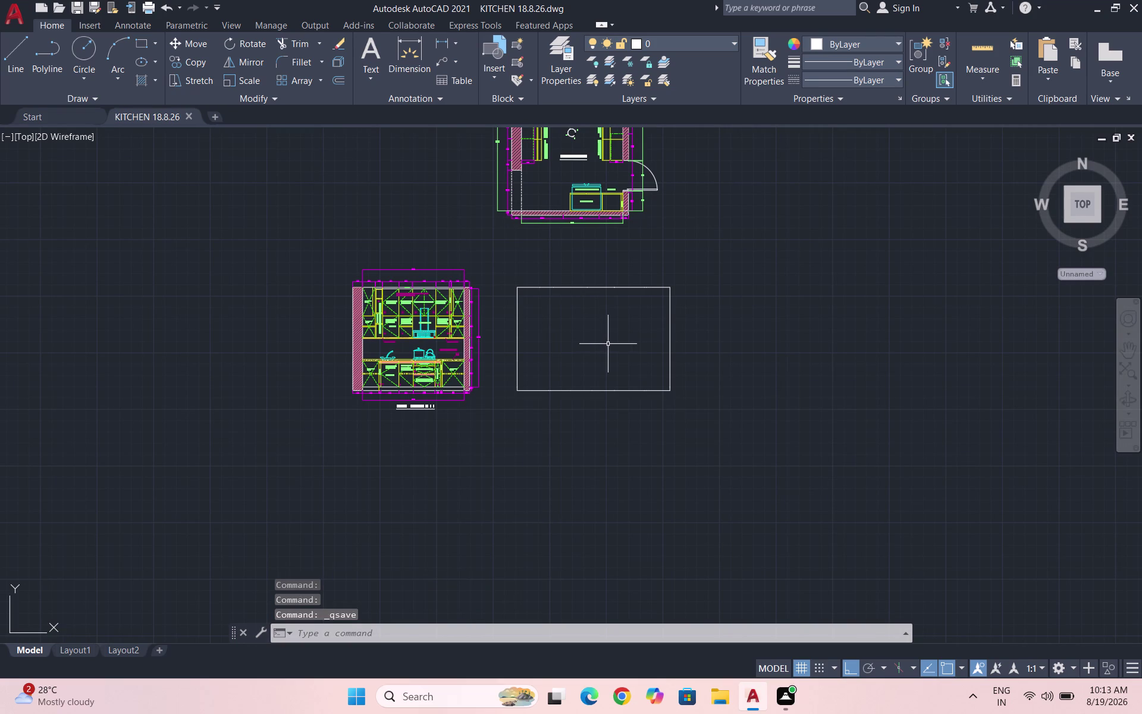
Make DIMENSIONS the current layer and choose Linear from the Dimension dropdown.
click(702, 39)
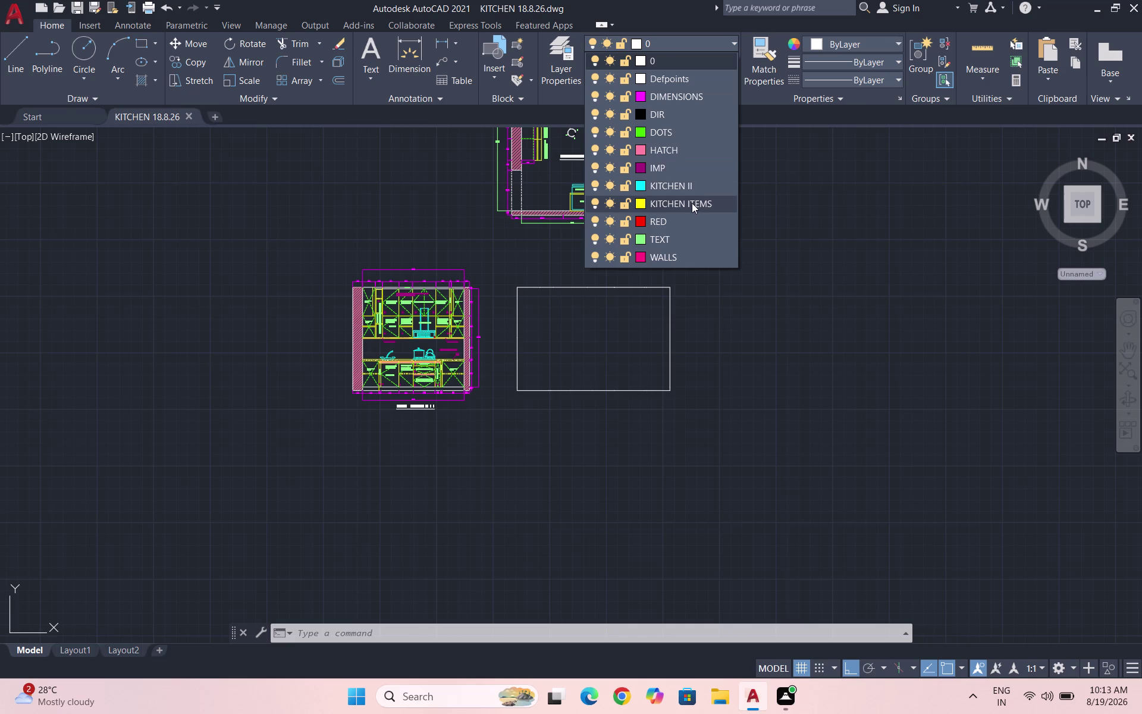
key(Escape)
key(Escape)
click(684, 46)
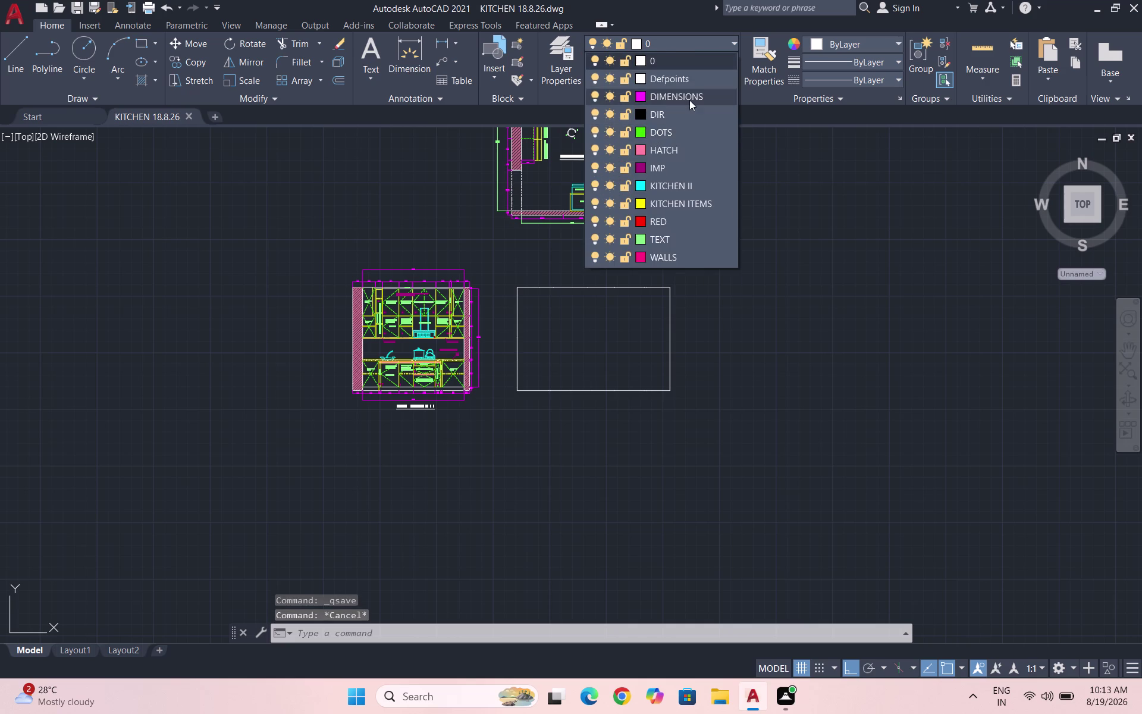
click(689, 100)
click(440, 44)
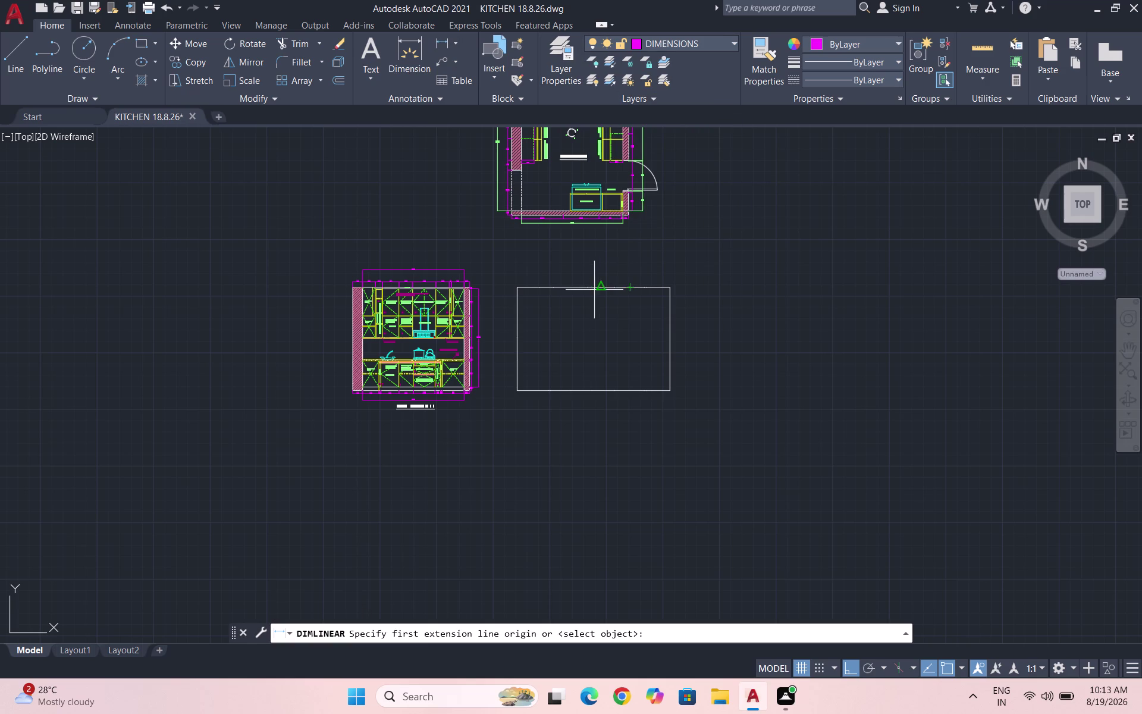
Dimension the first two top-edge spans of the profile, 273 and 350.
scroll(up, 3)
scroll(up, 3)
scroll(up, 3)
click(422, 289)
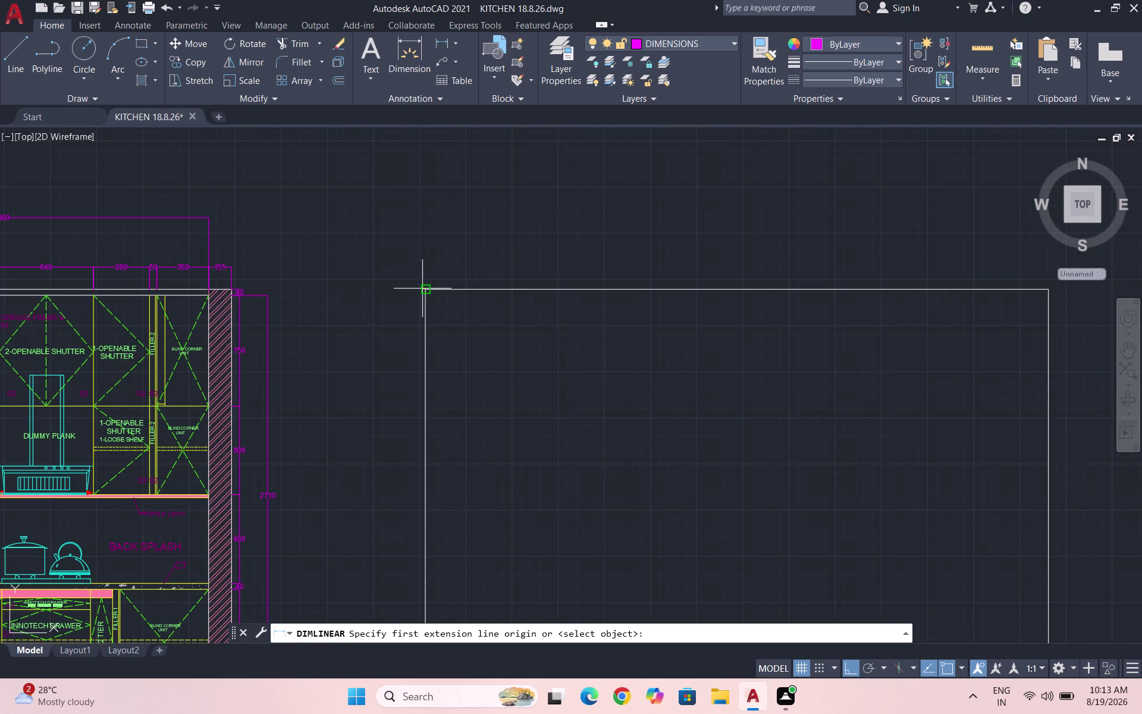
click(463, 289)
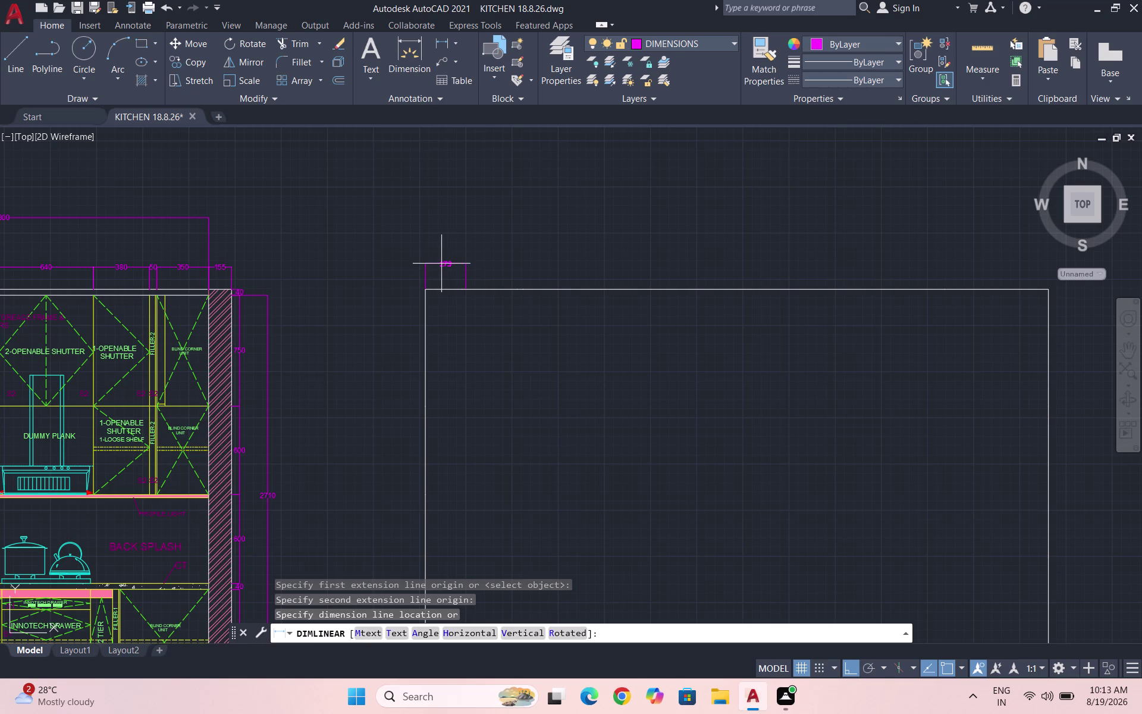
click(230, 266)
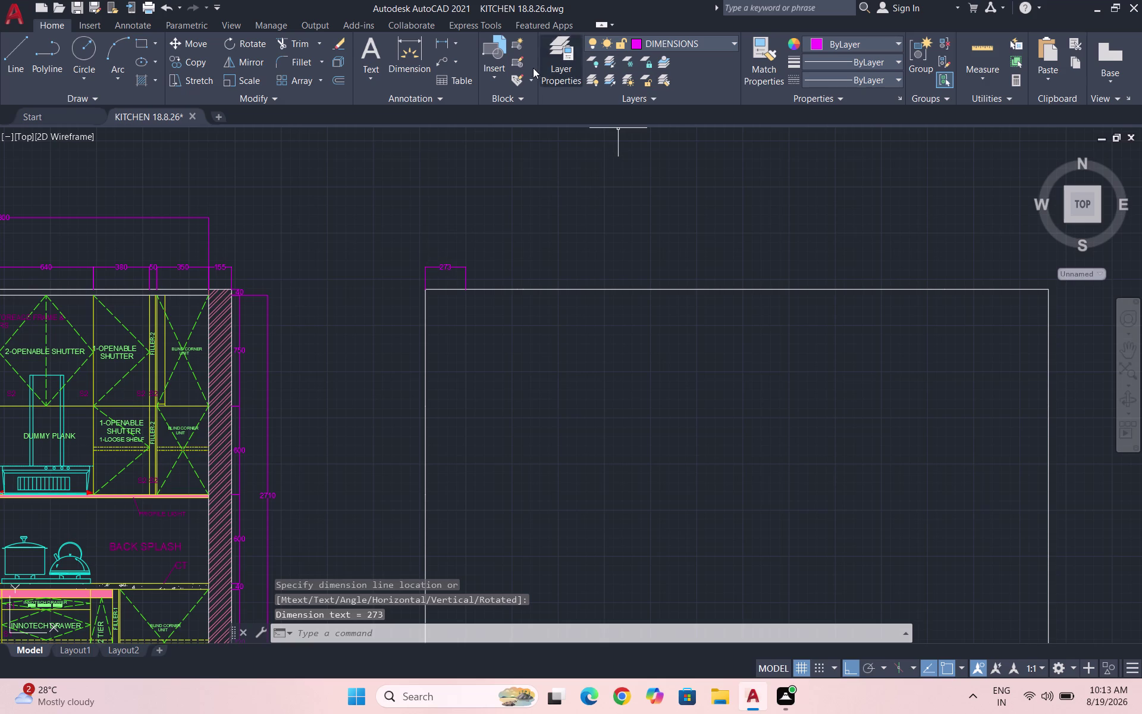
key(space)
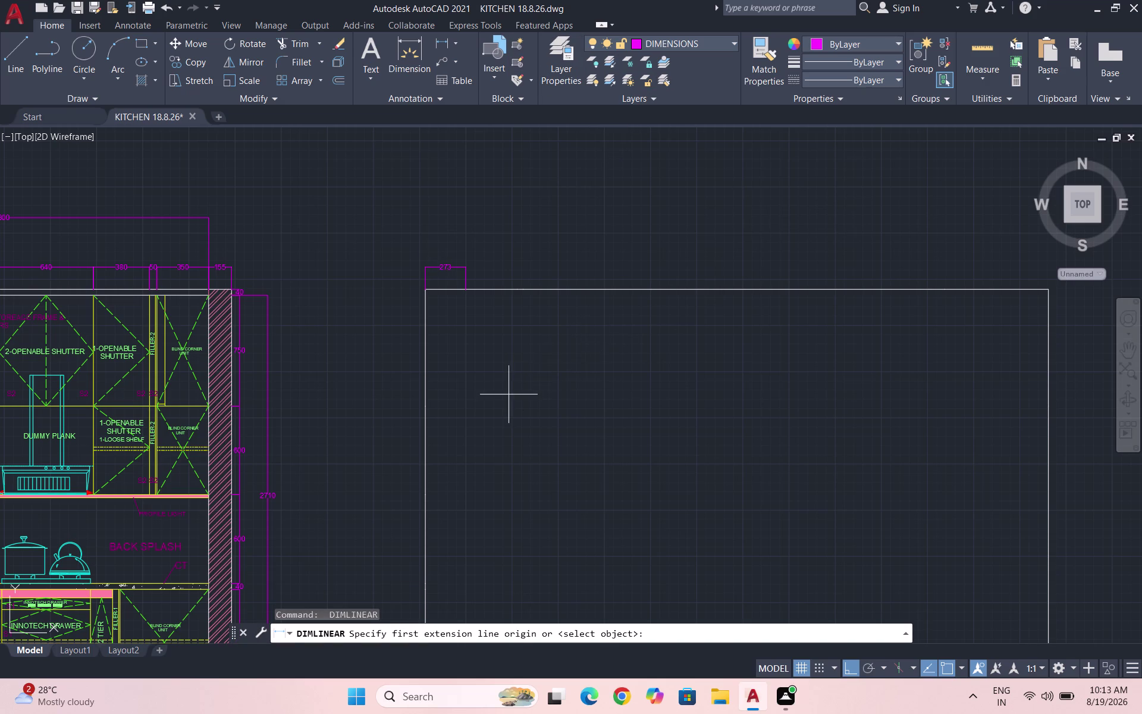
click(468, 291)
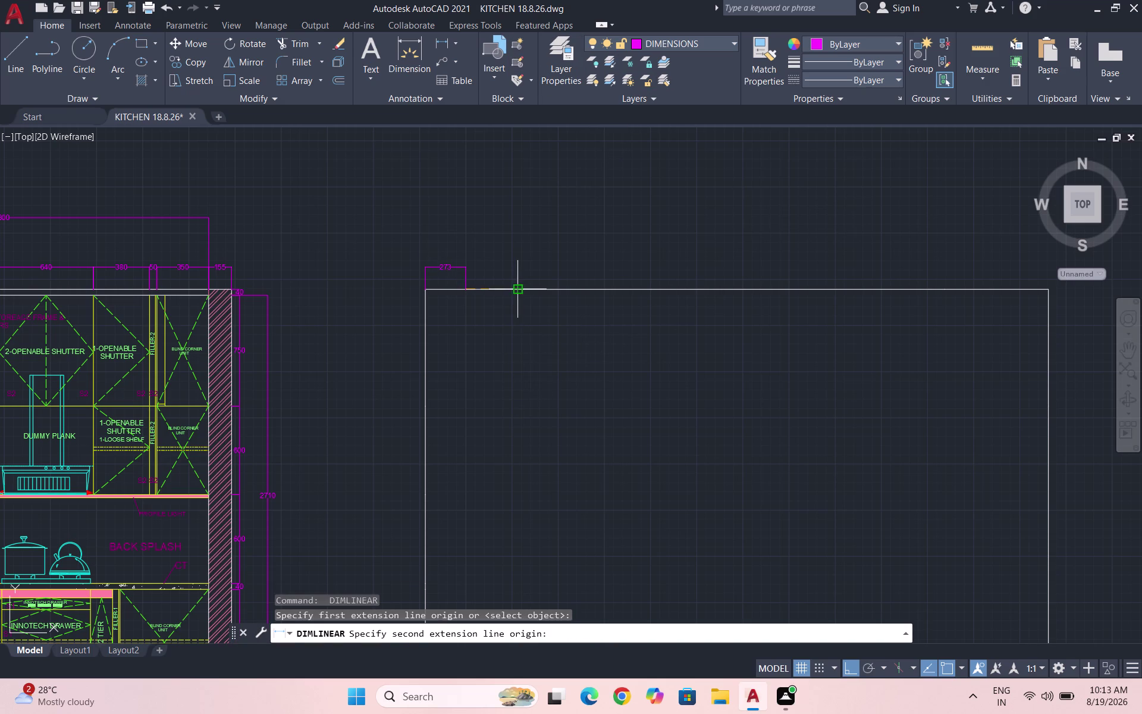
click(519, 289)
click(468, 267)
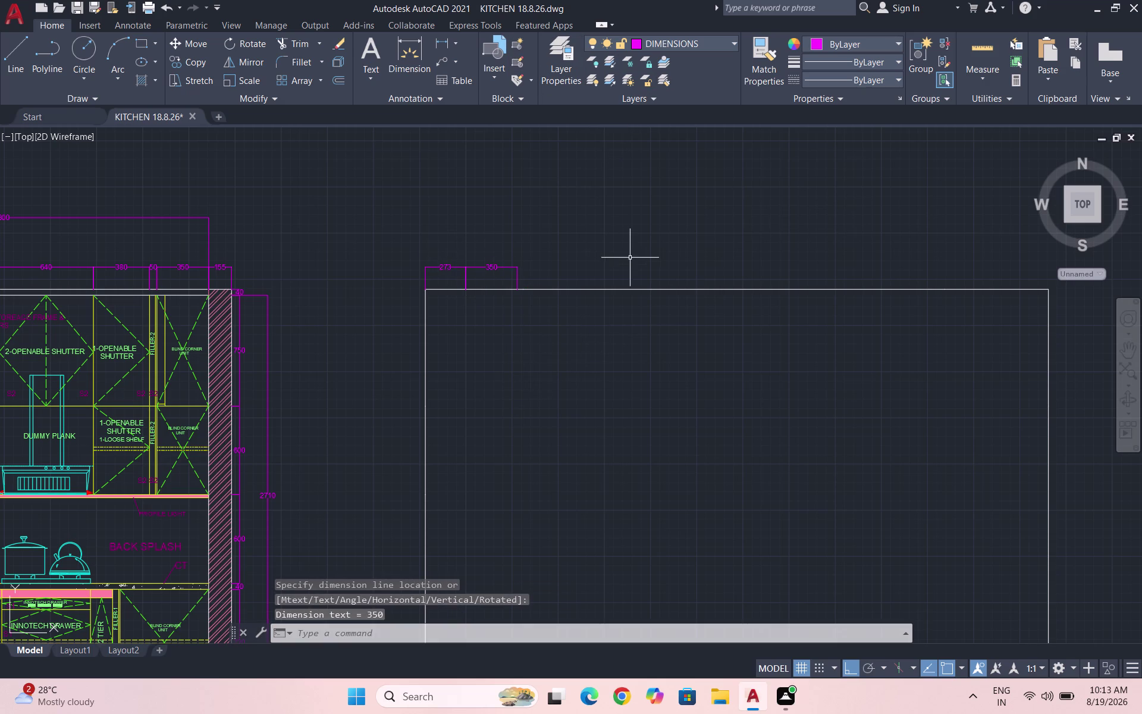
Add the 40 and 340 dimensions in line along the top edge.
key(space)
click(518, 288)
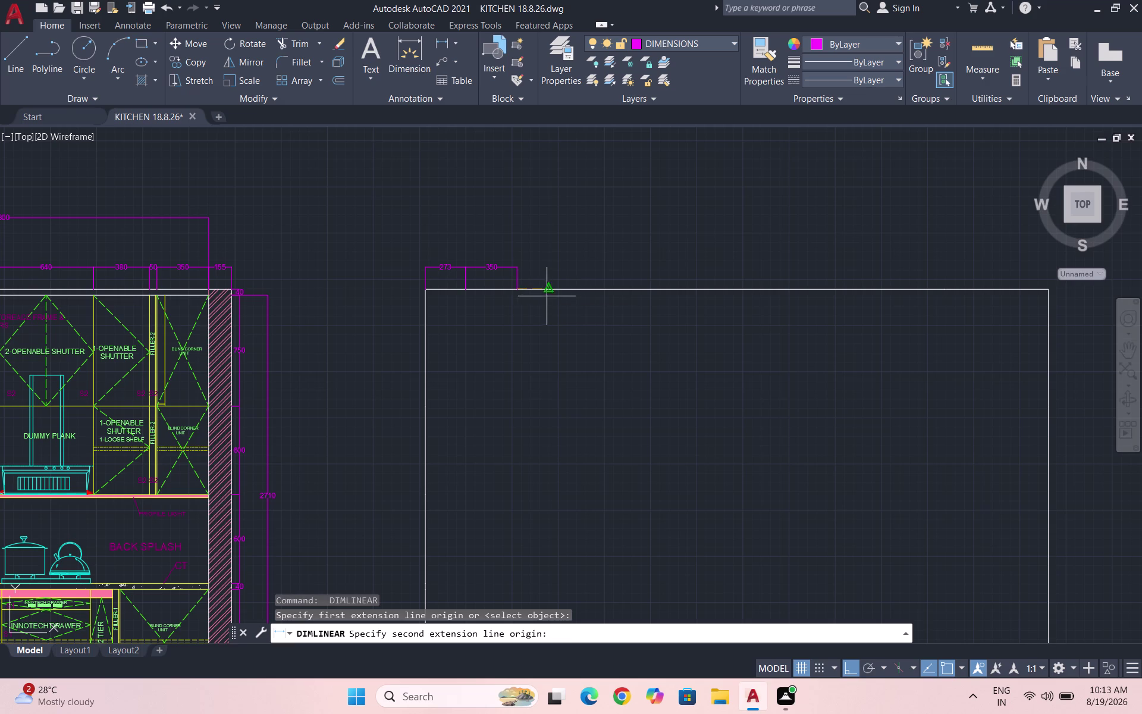
click(524, 289)
click(515, 268)
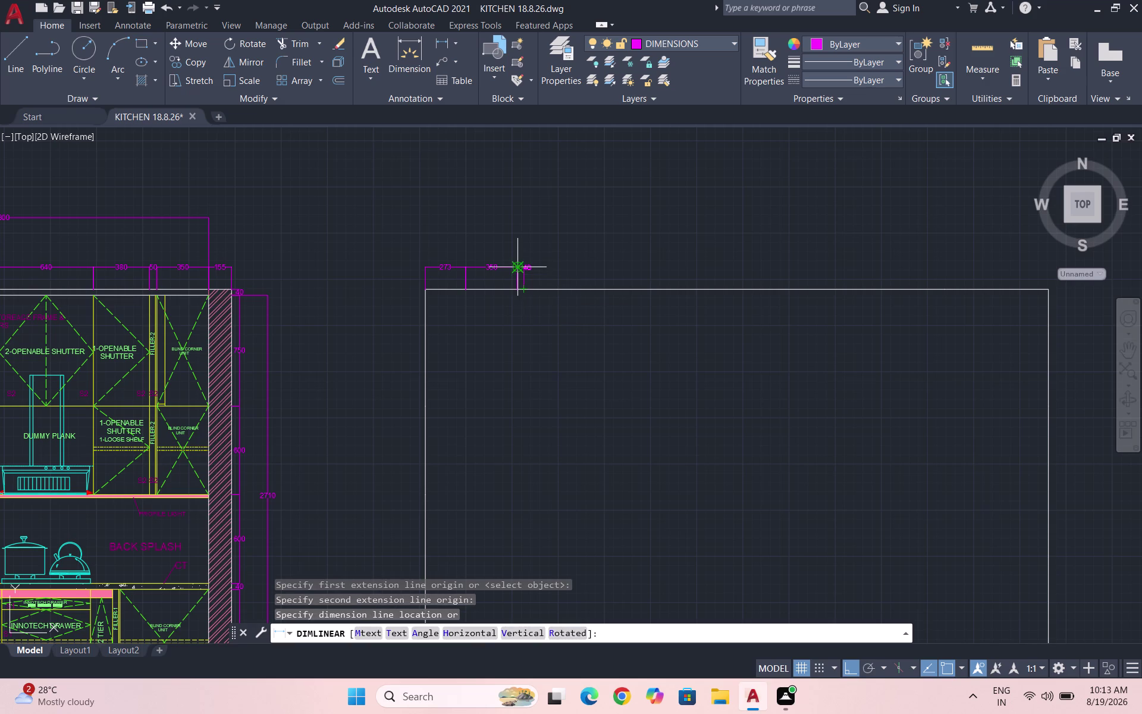
key(space)
click(524, 286)
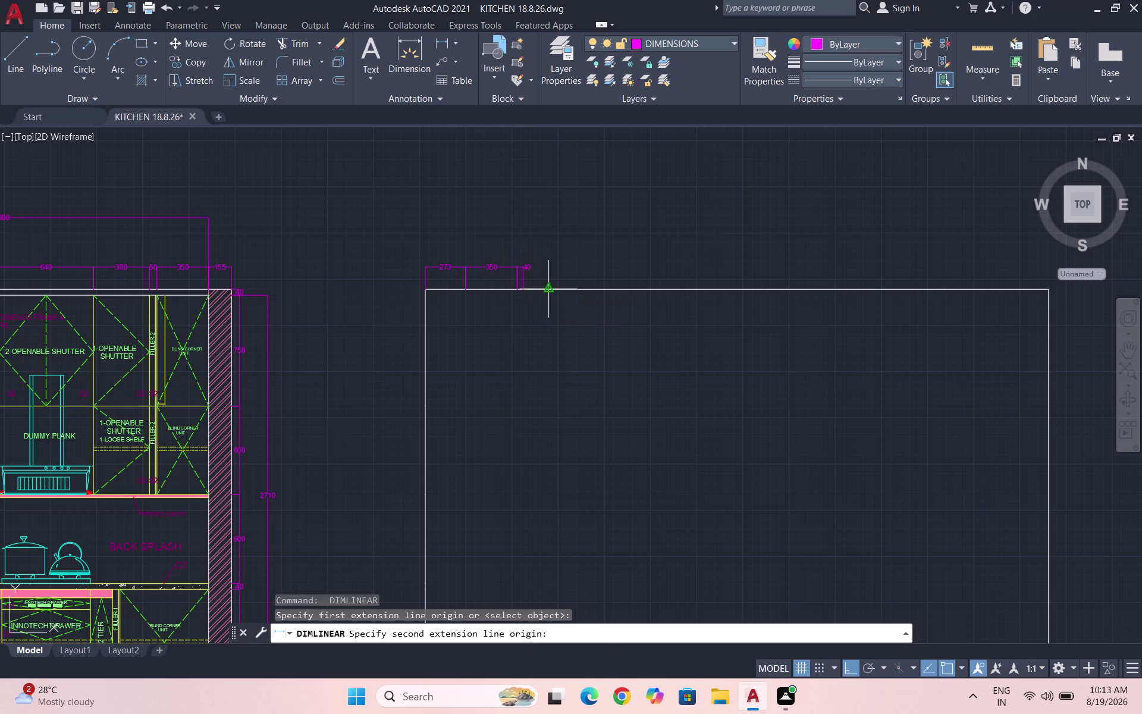
click(571, 288)
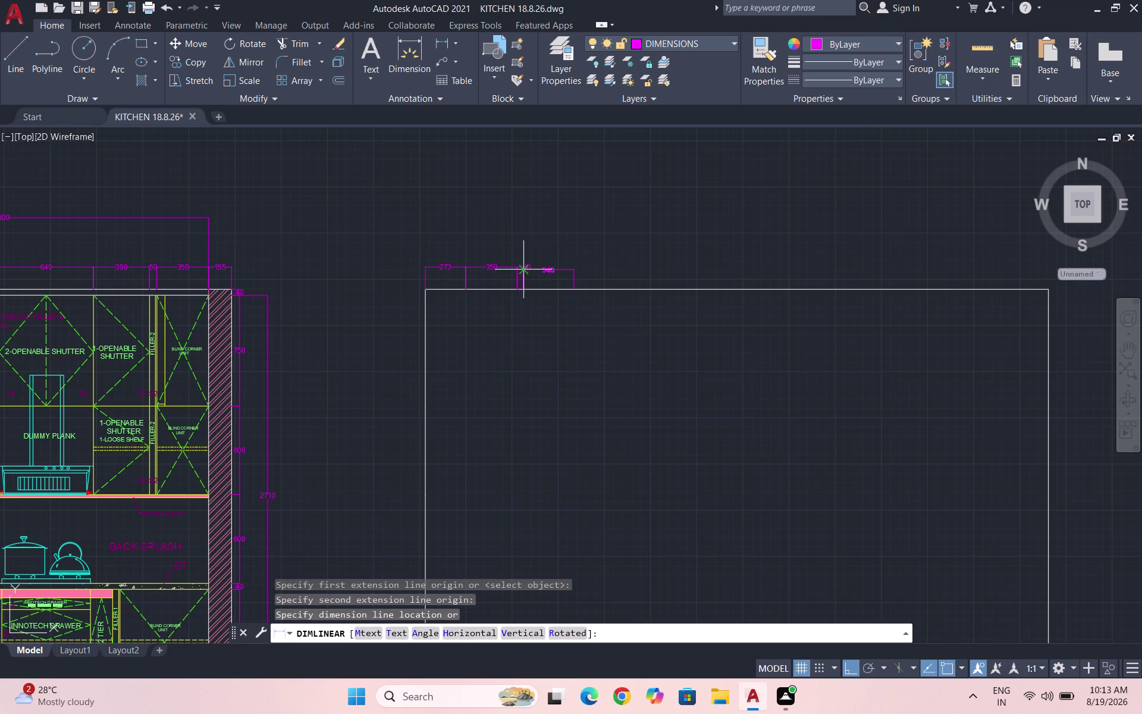
scroll(up, 3)
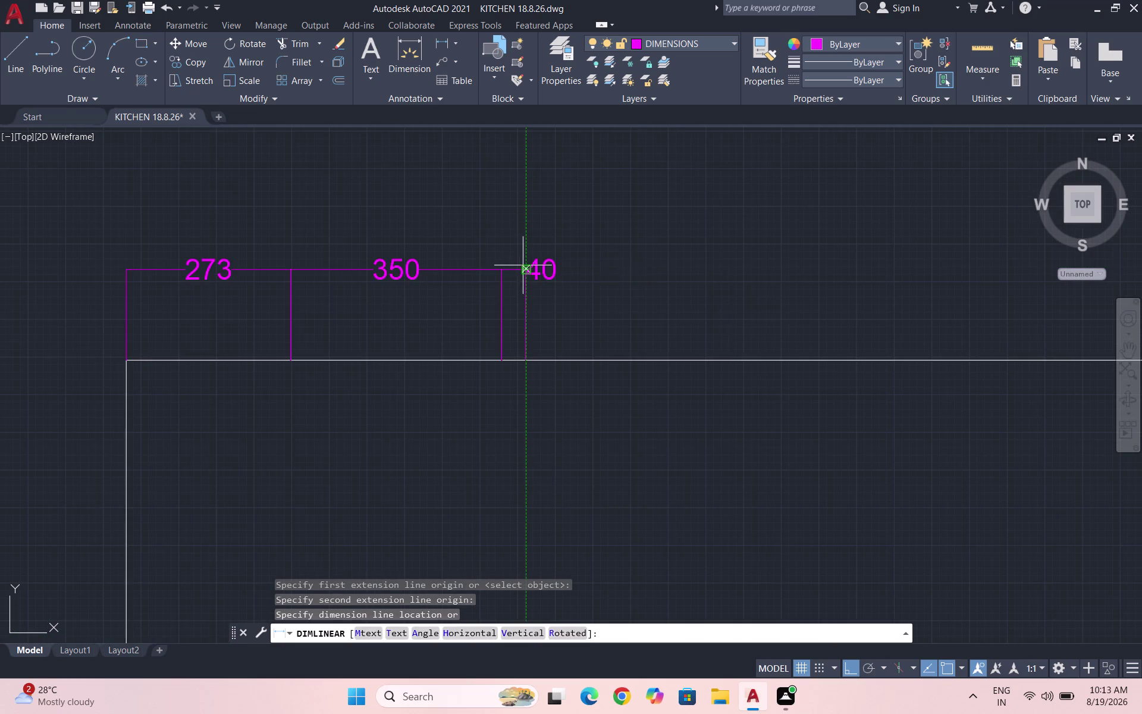
click(526, 269)
scroll(down, 3)
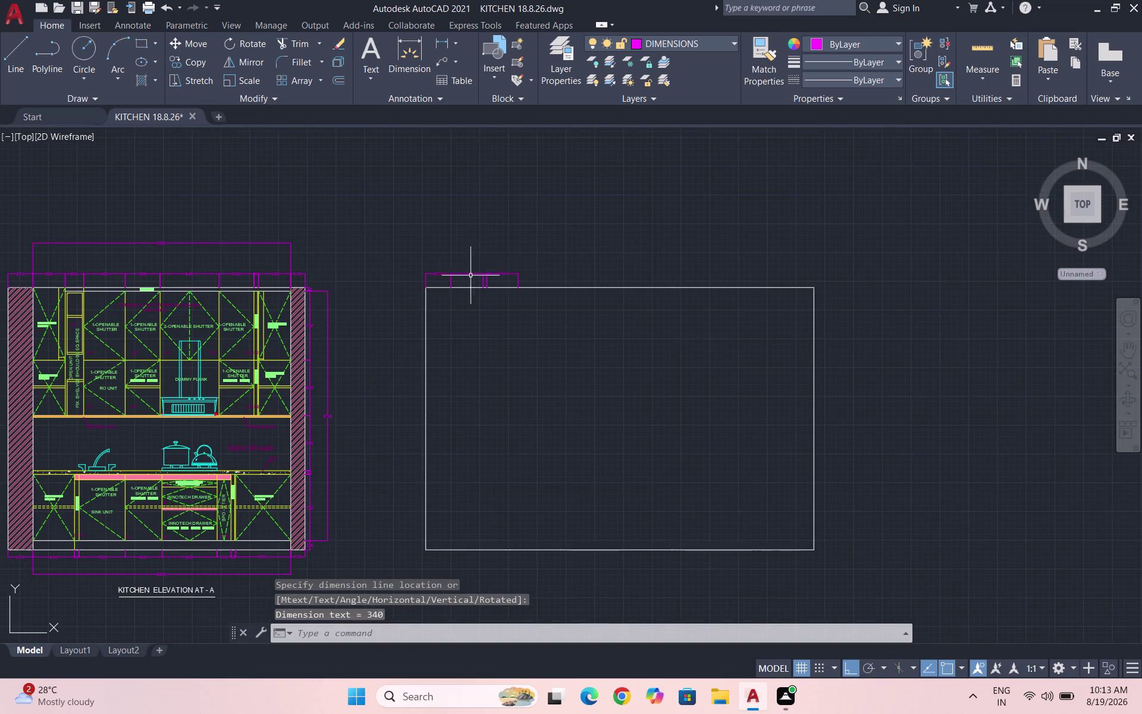
Cancel an oversized 1660 dimension, place 930 and 750, then undo both.
key(space)
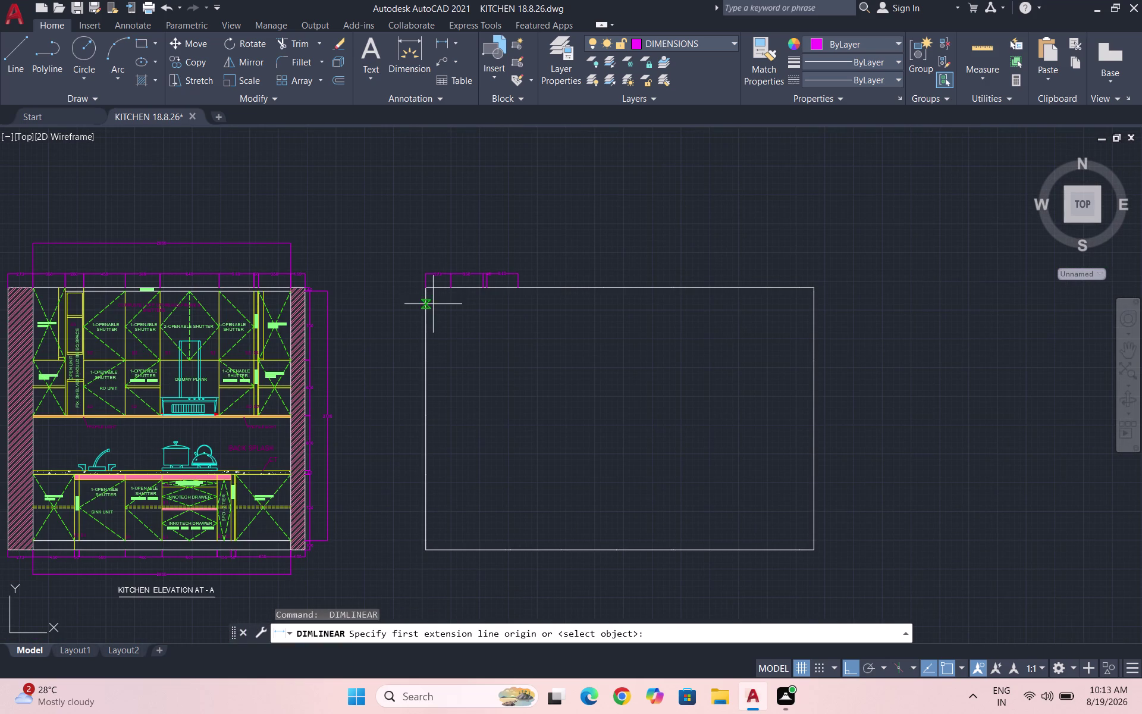
scroll(up, 3)
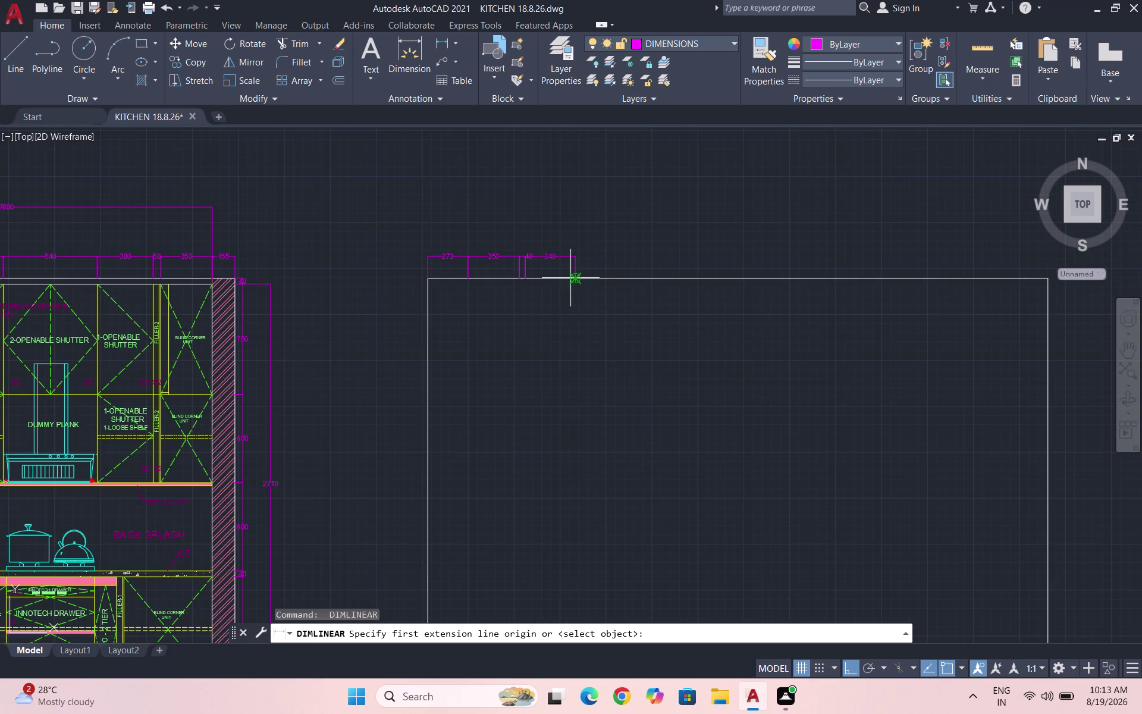
click(574, 276)
scroll(down, 3)
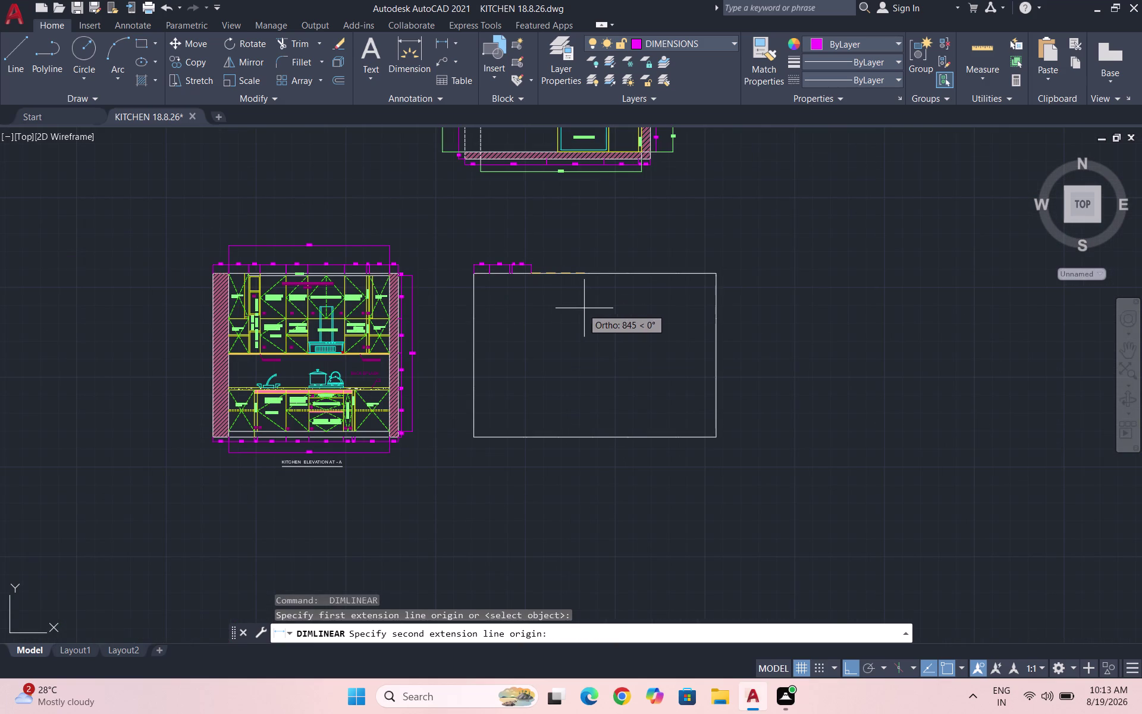
click(629, 272)
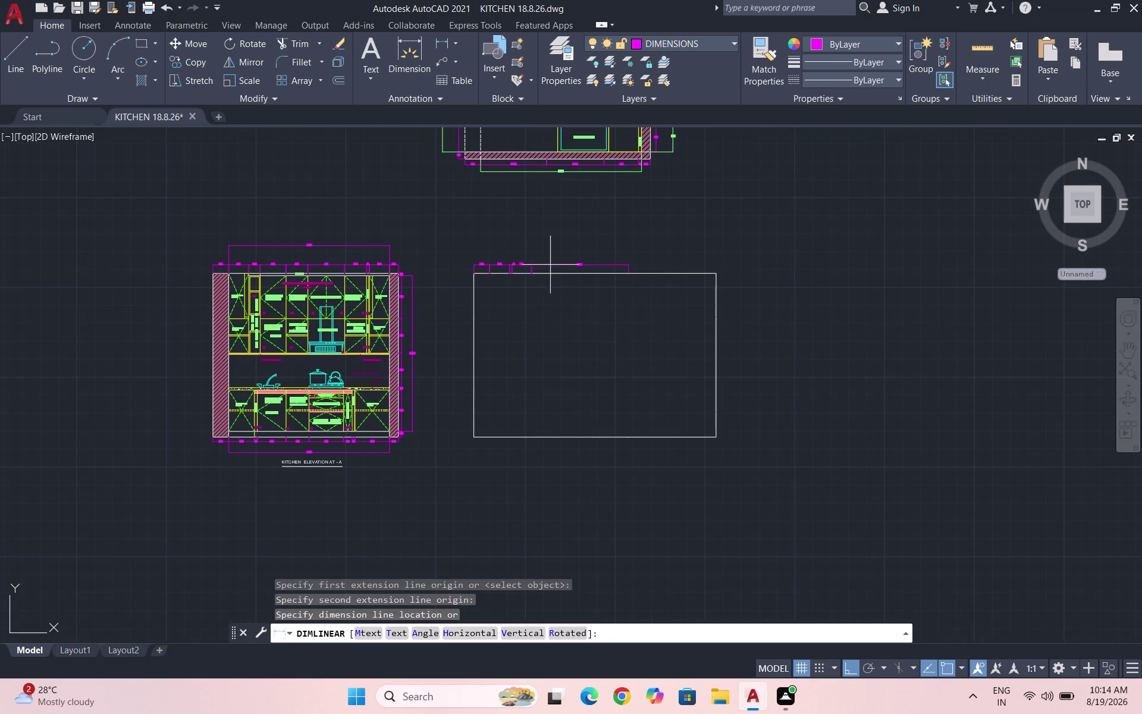
scroll(up, 3)
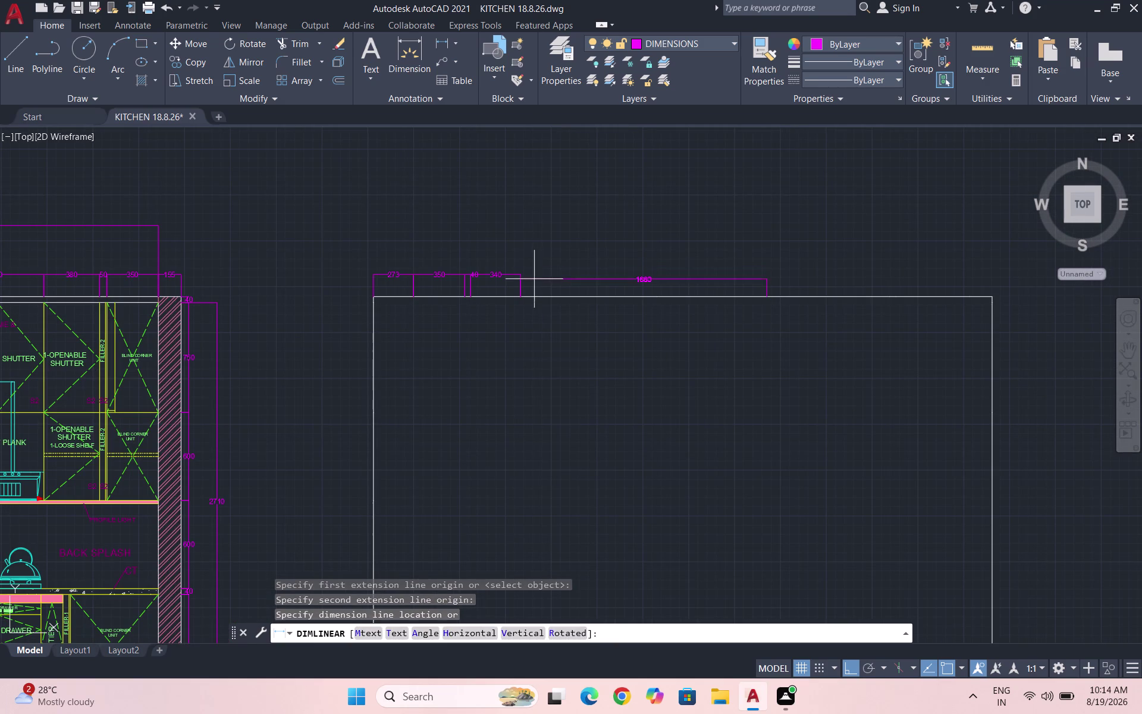
key(Escape)
key(space)
click(520, 296)
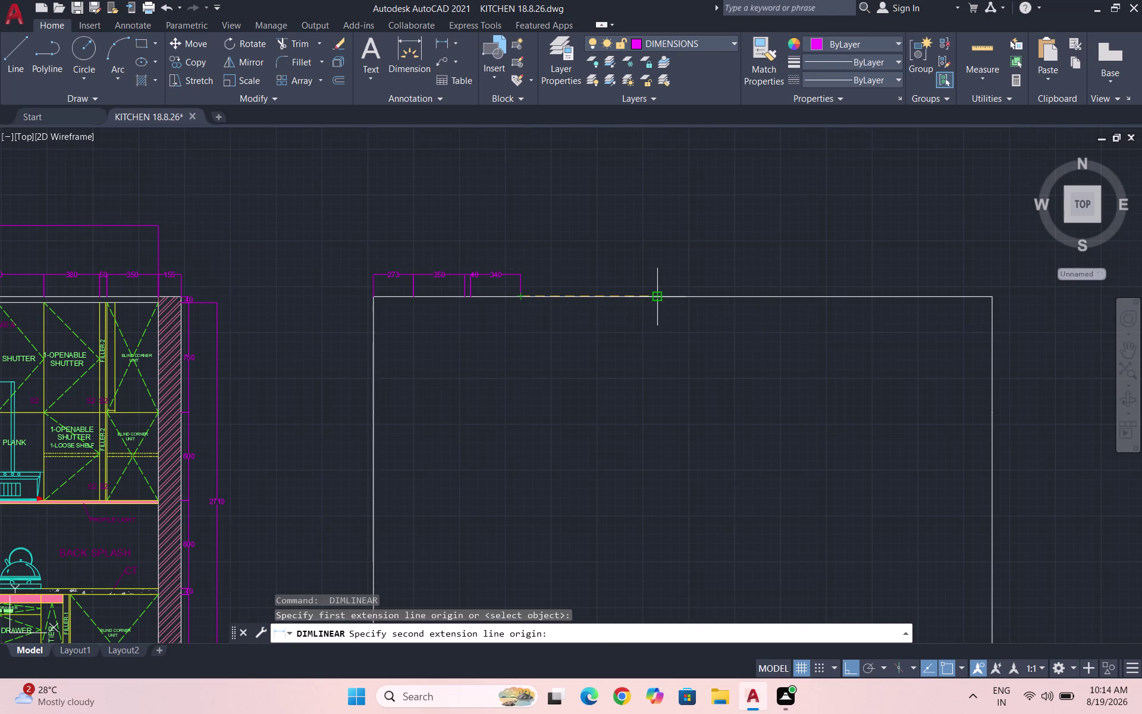
click(658, 297)
click(522, 277)
key(space)
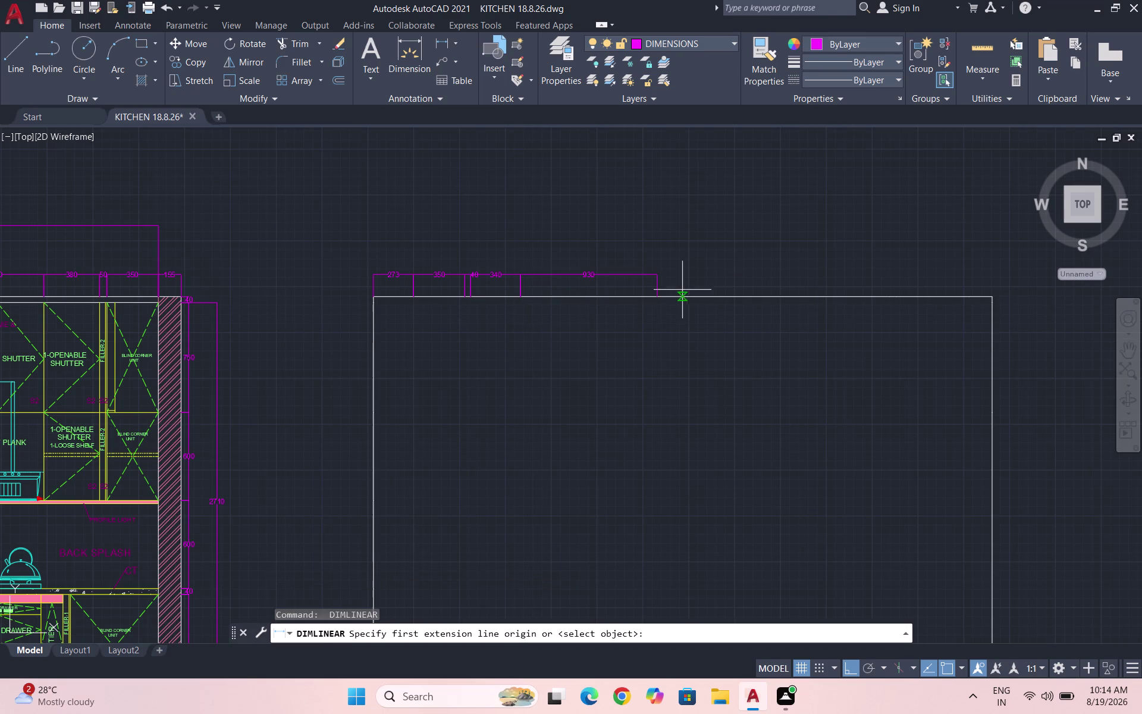
click(657, 297)
click(765, 295)
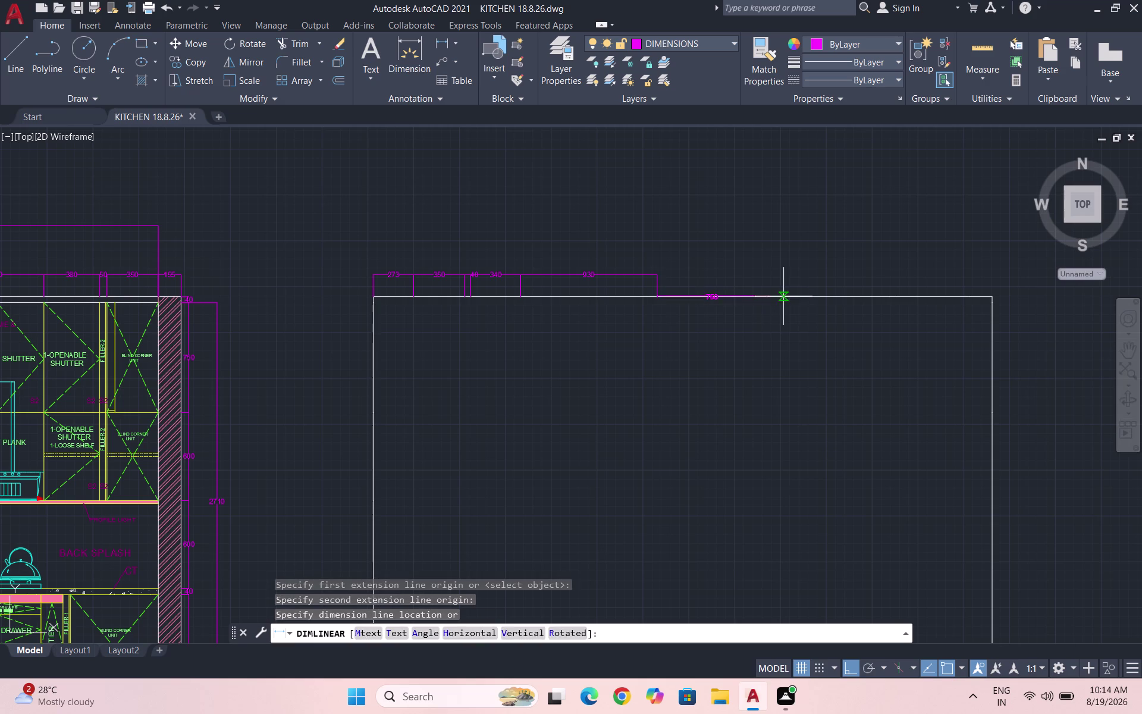
click(767, 294)
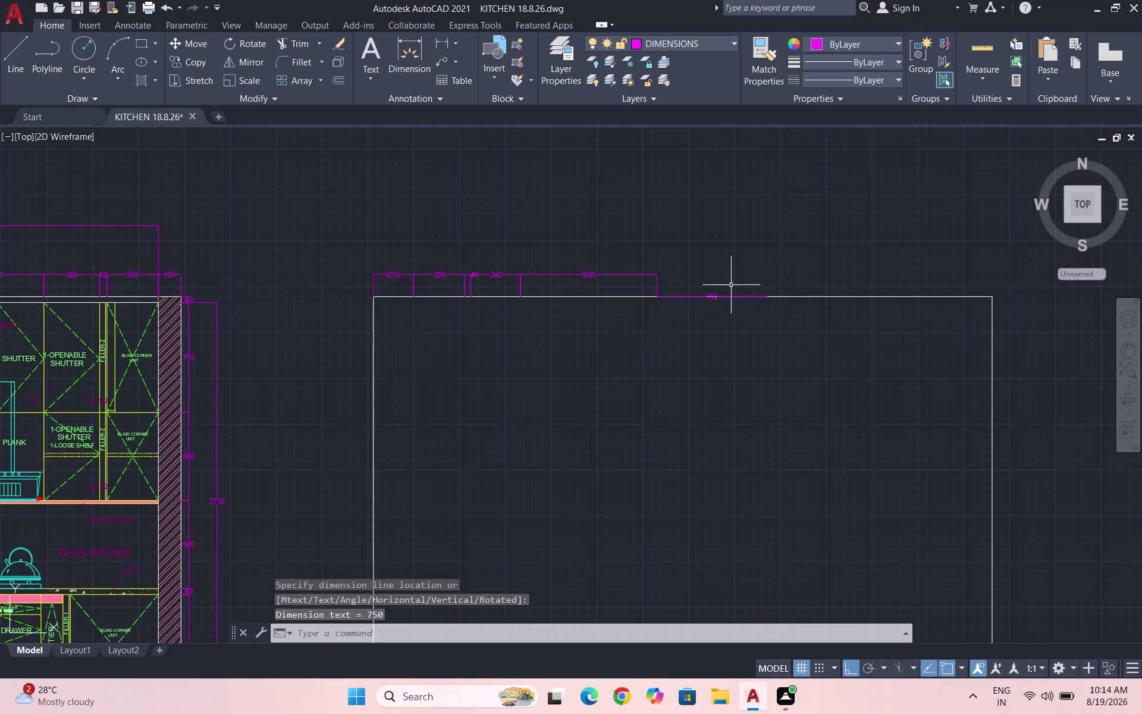
key(ctrl+z)
key(space)
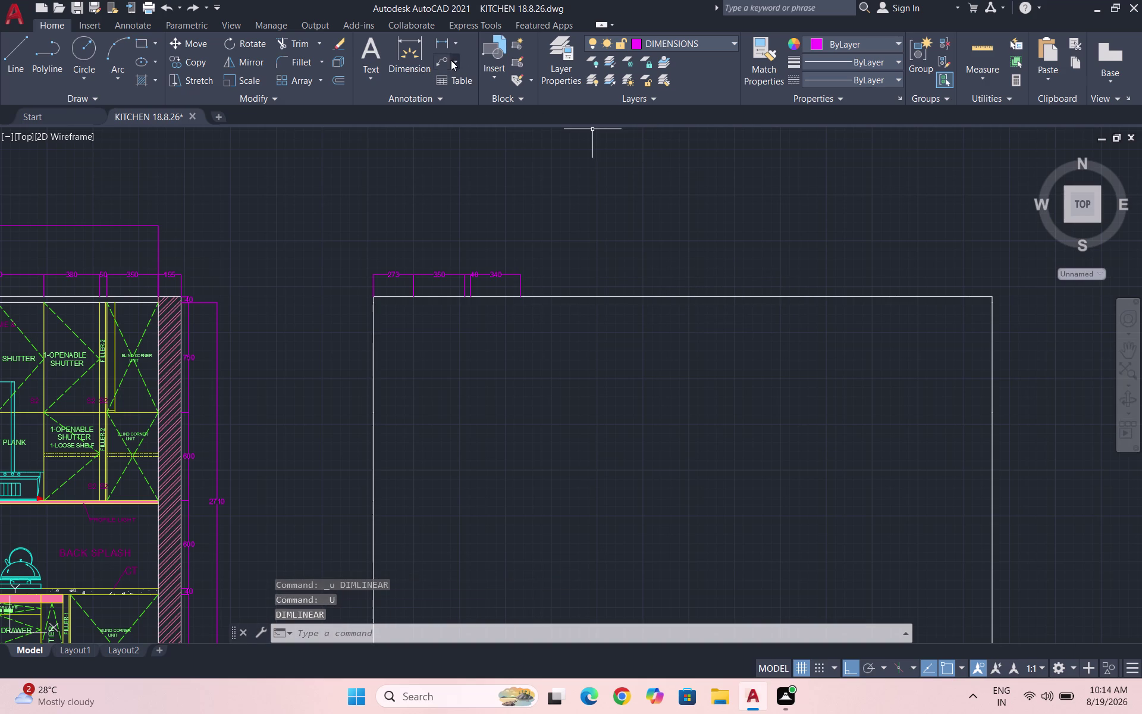
Re-place the 930 dimension and add the 740 dimension along the top edge.
click(439, 45)
drag(522, 294, 528, 295)
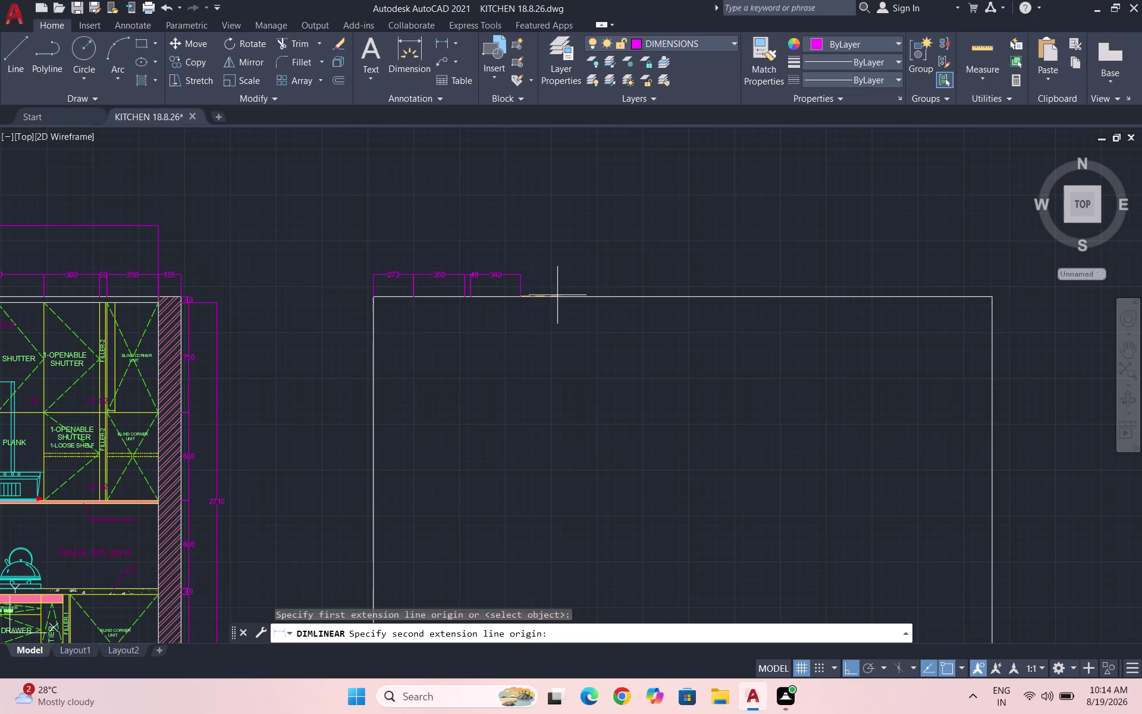
click(659, 298)
click(520, 275)
key(space)
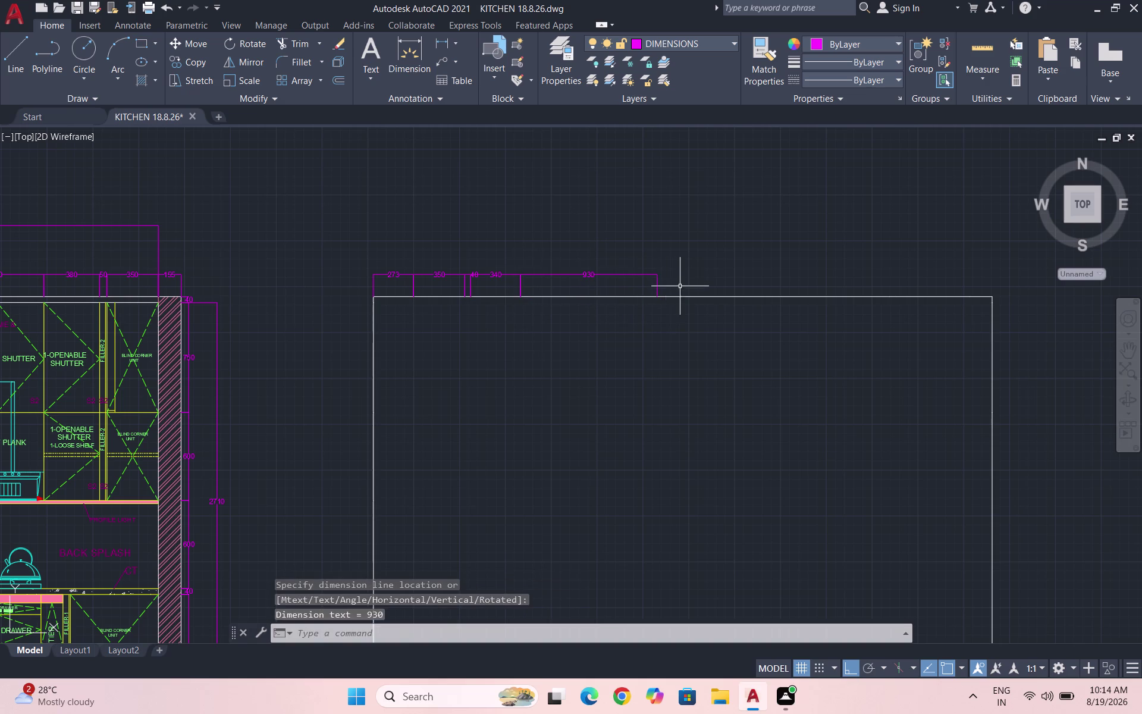
click(656, 297)
click(769, 298)
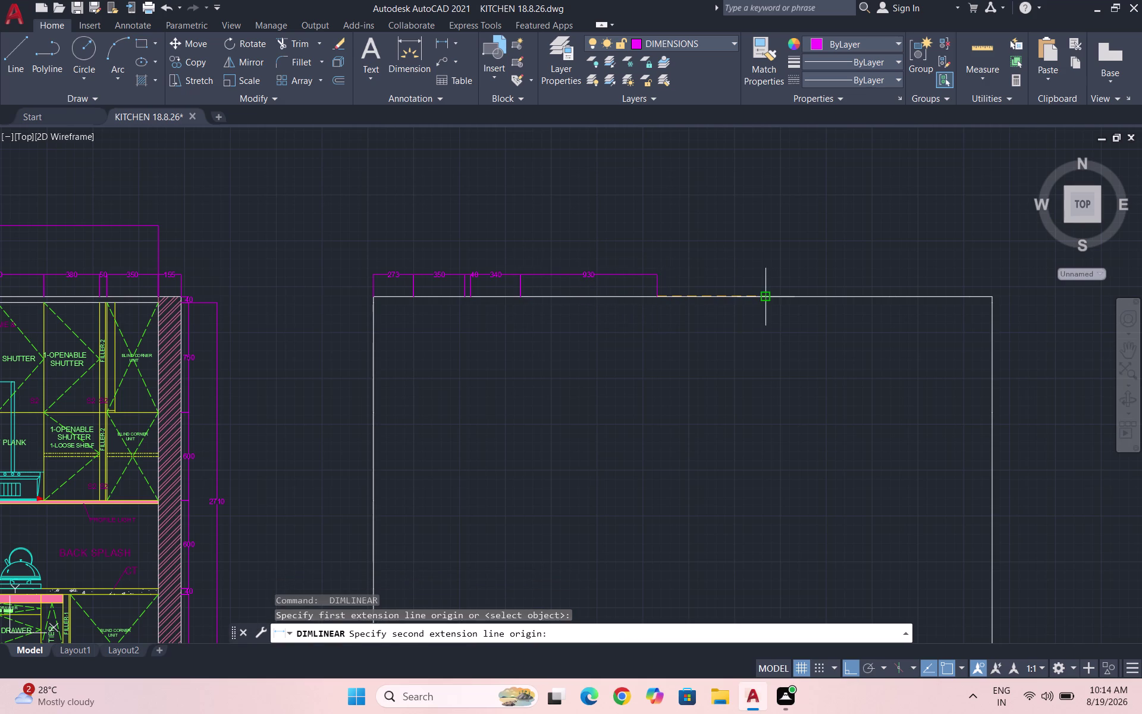
click(659, 275)
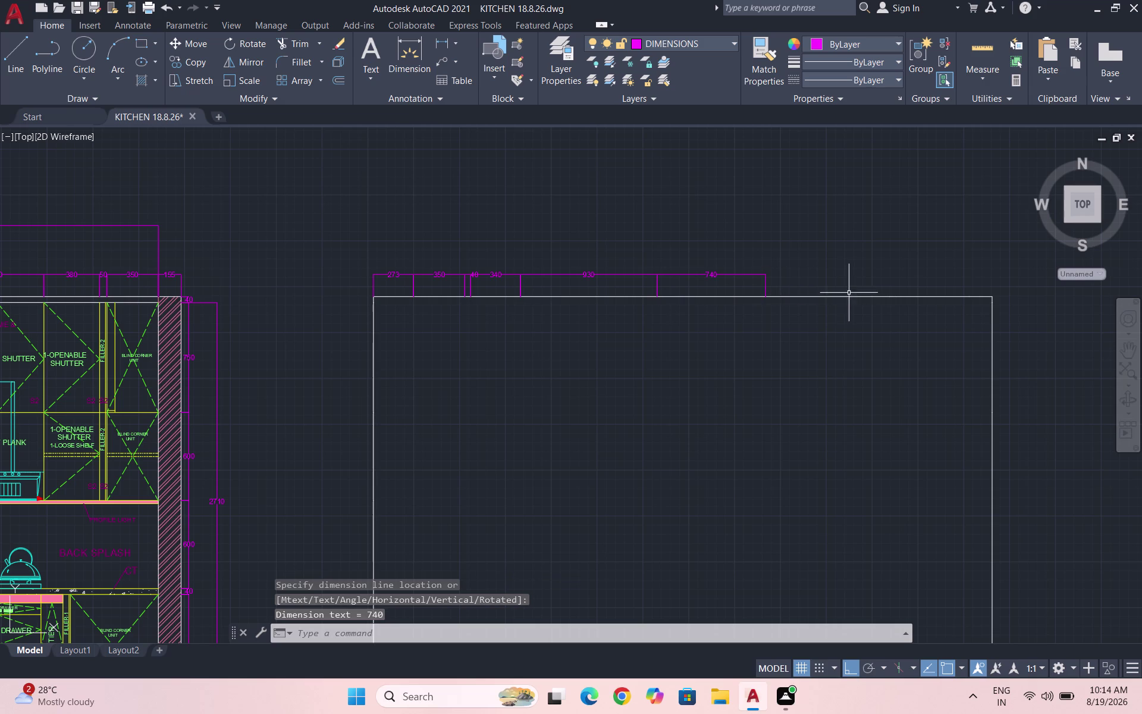
Add the final 20 dimension ending at the profile's top-right corner.
key(space)
click(766, 293)
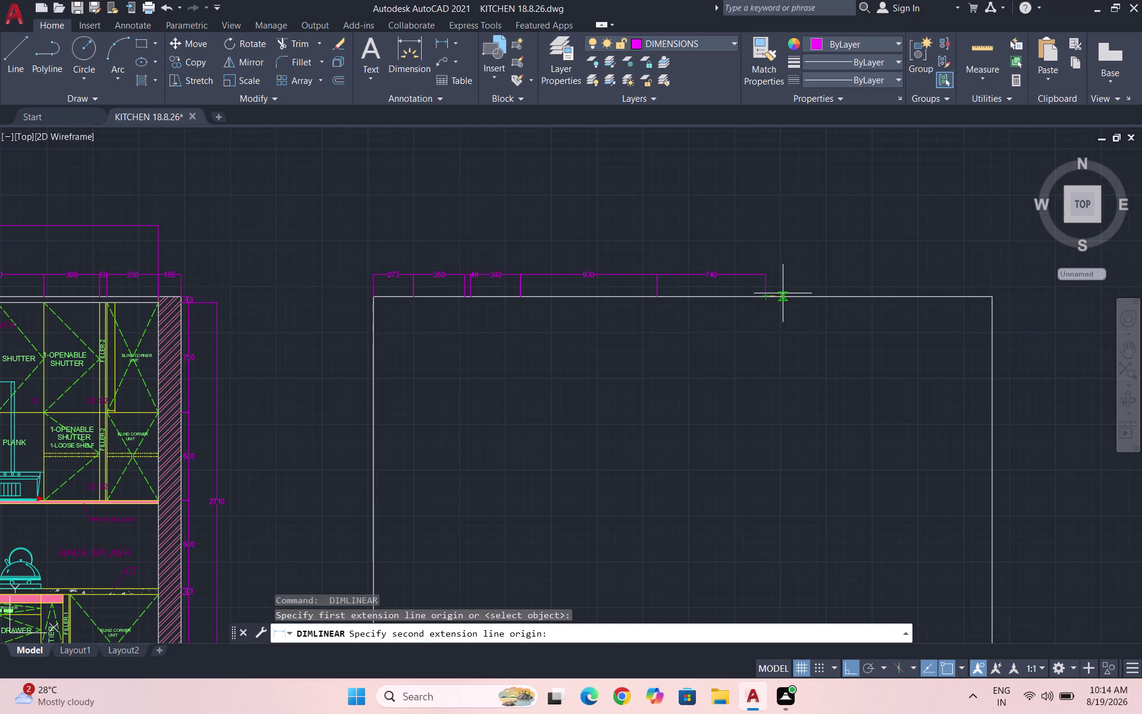
scroll(up, 3)
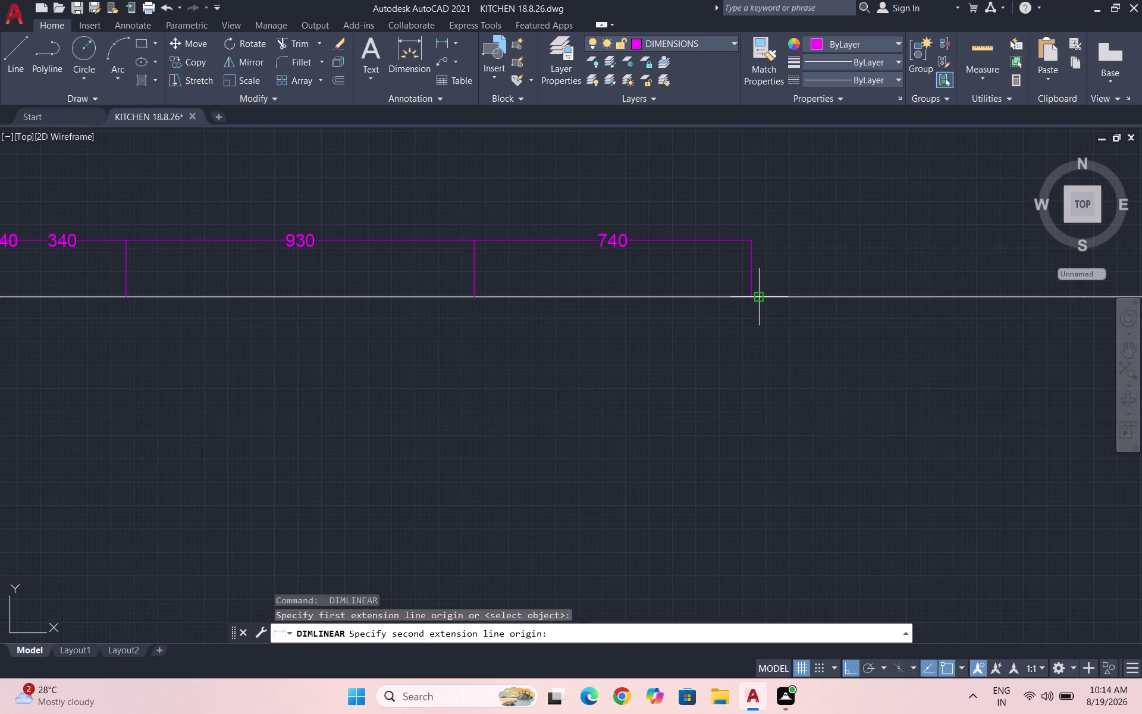
click(761, 296)
click(750, 237)
key(space)
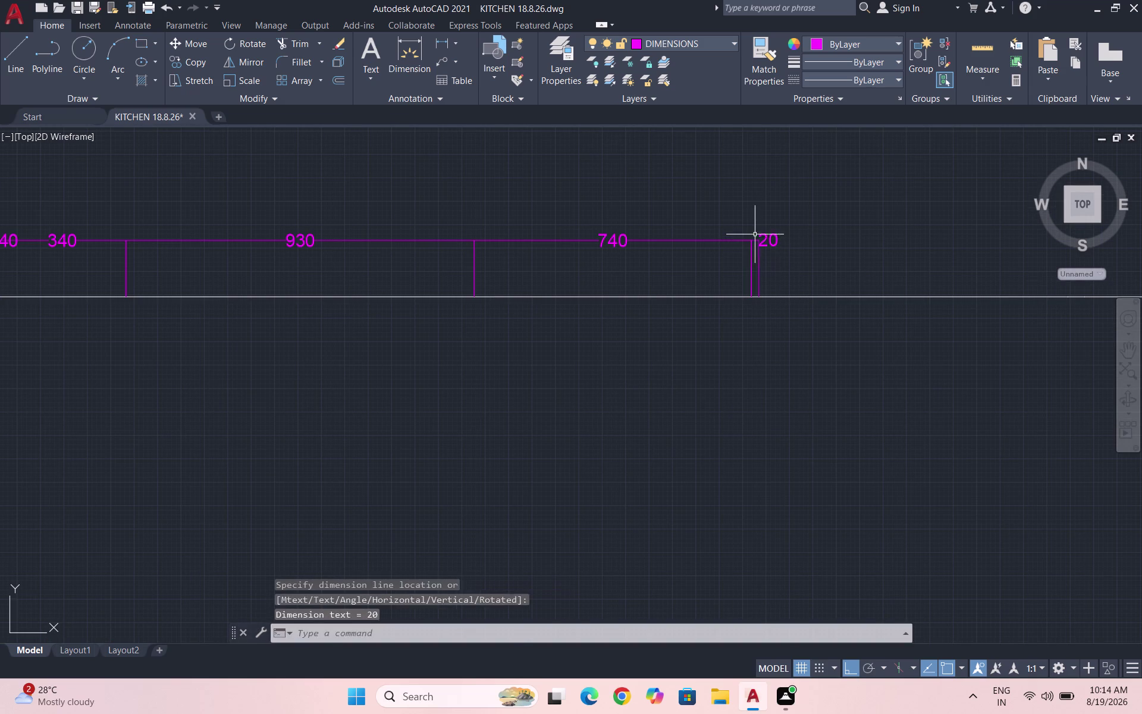
click(763, 295)
scroll(down, 3)
scroll(up, 3)
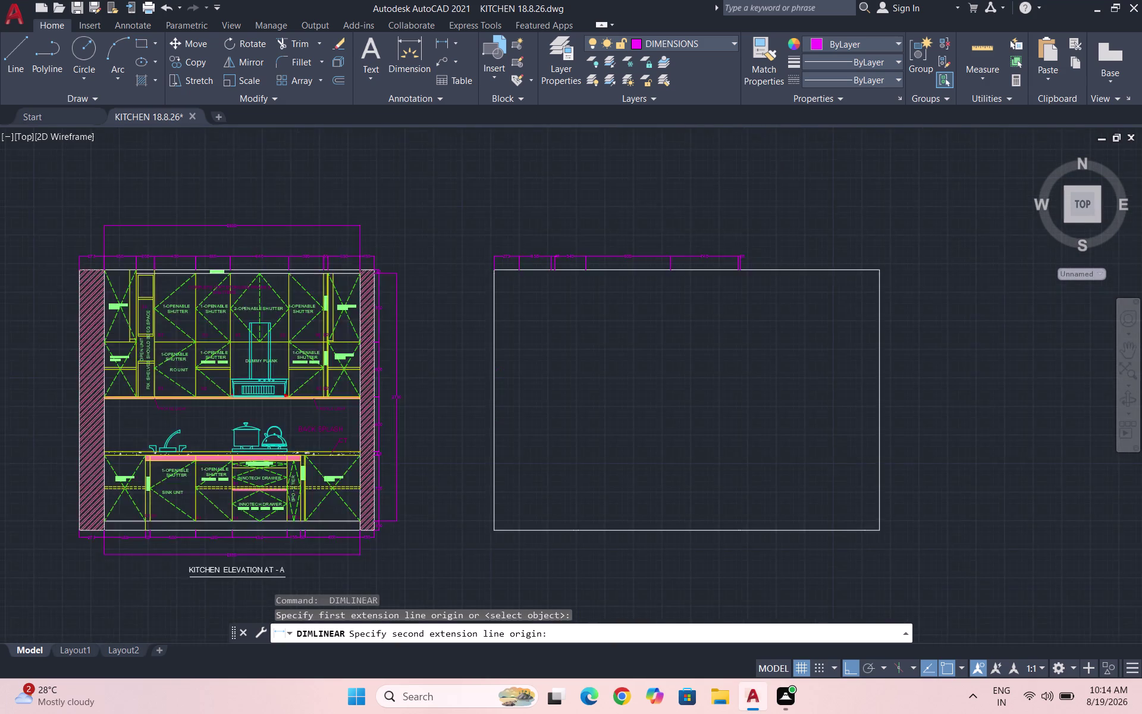
click(872, 268)
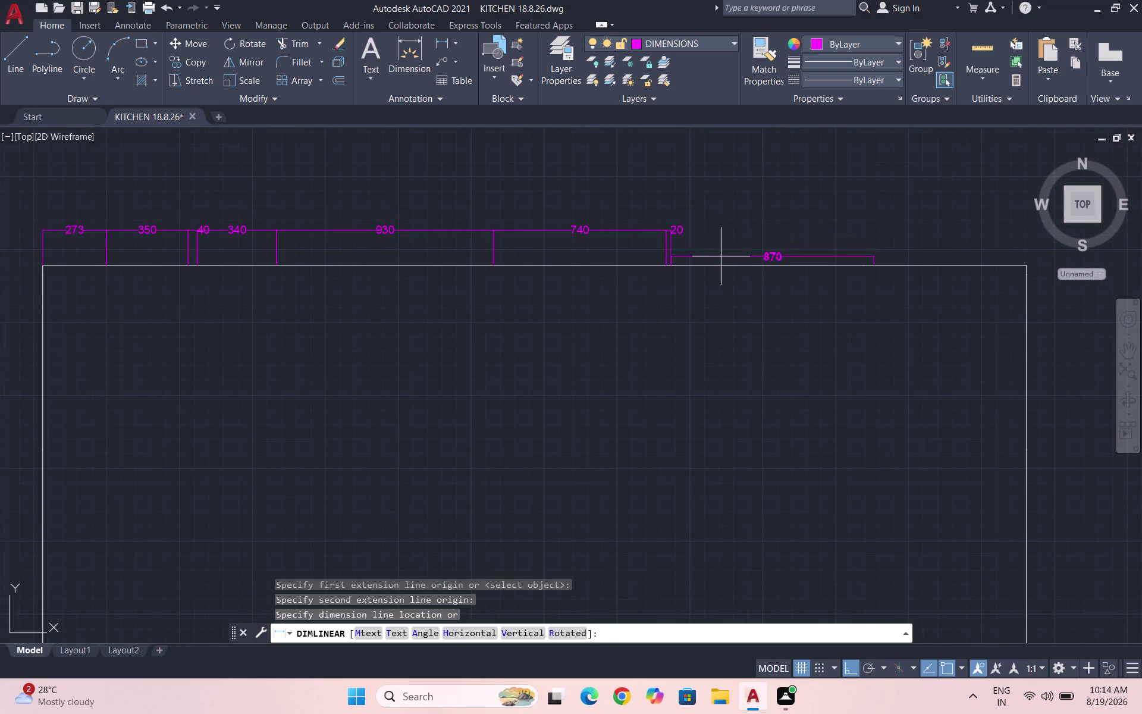
Add an 825 dimension in line with the top-edge chain.
key(Escape)
key(space)
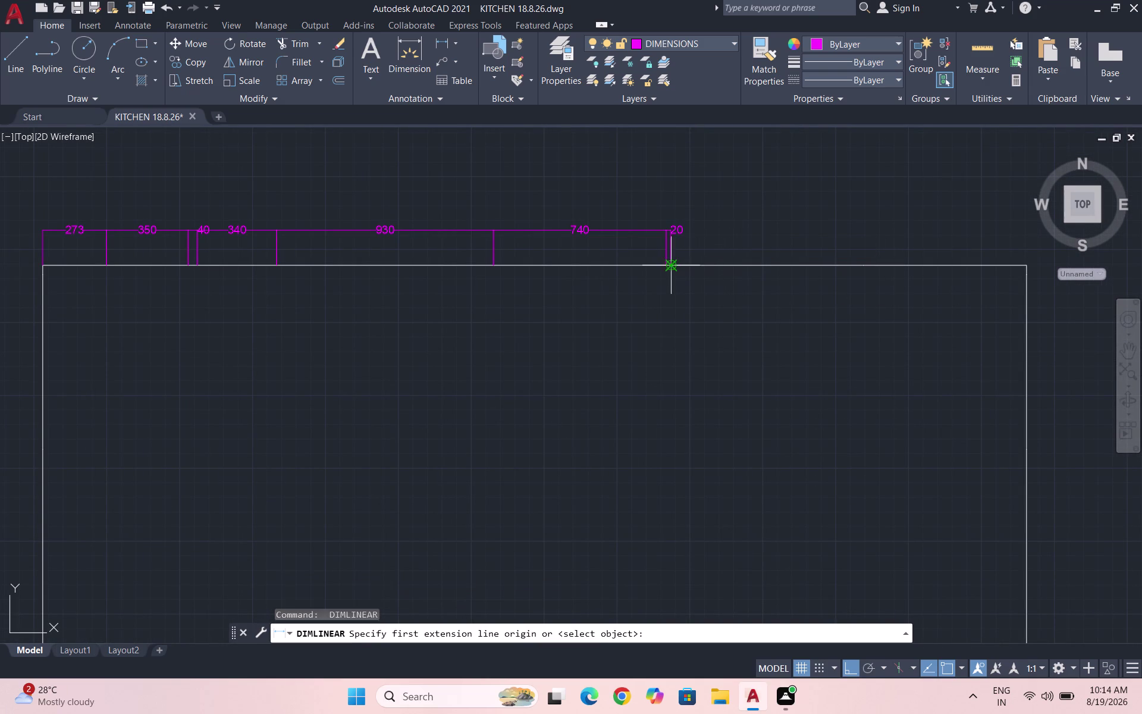
click(675, 263)
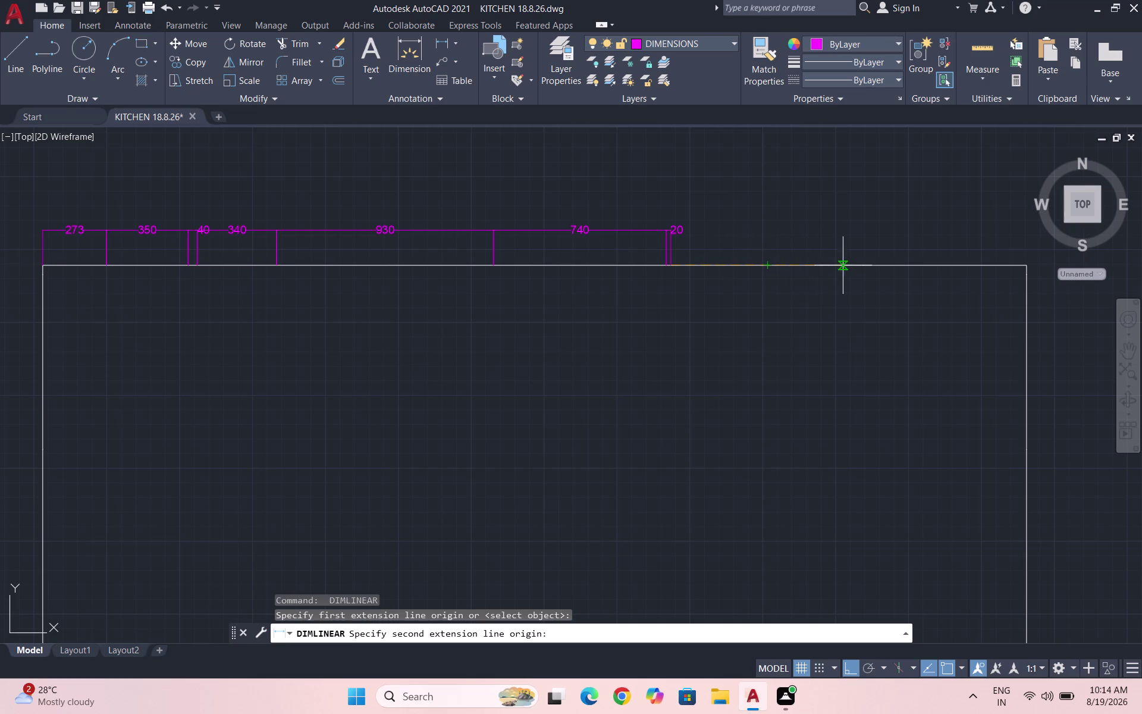
click(862, 264)
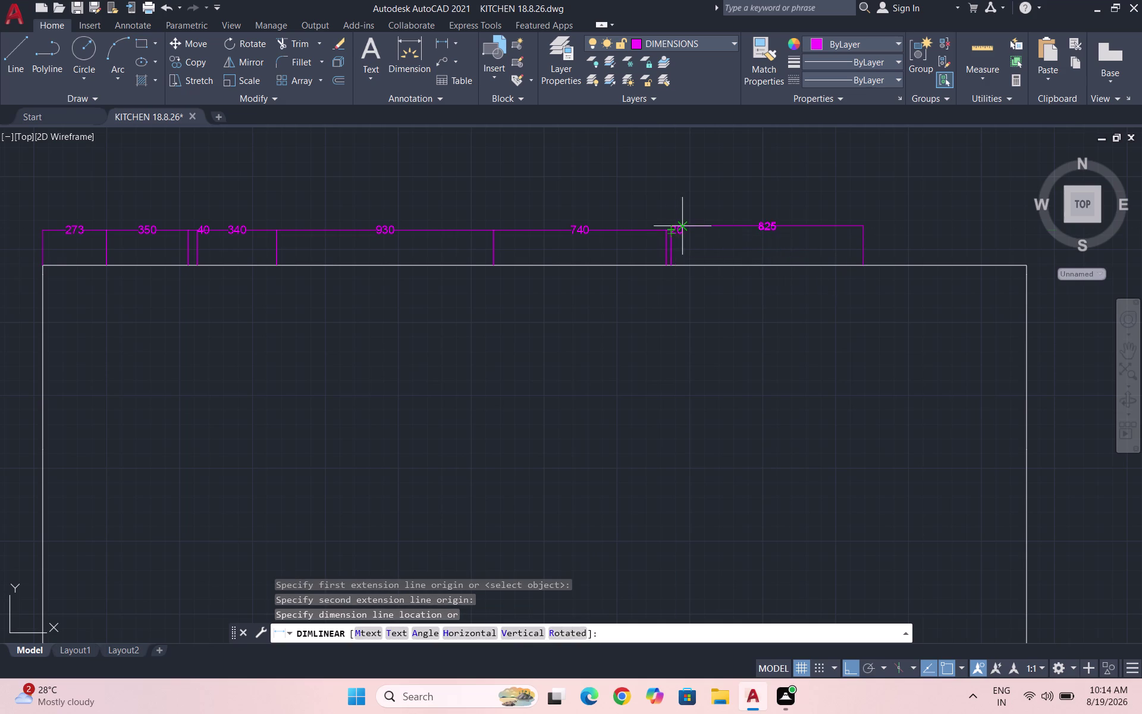
scroll(up, 3)
click(639, 238)
scroll(down, 3)
Add the short 45 dimension after the 825, redoing a mistaken start point.
key(space)
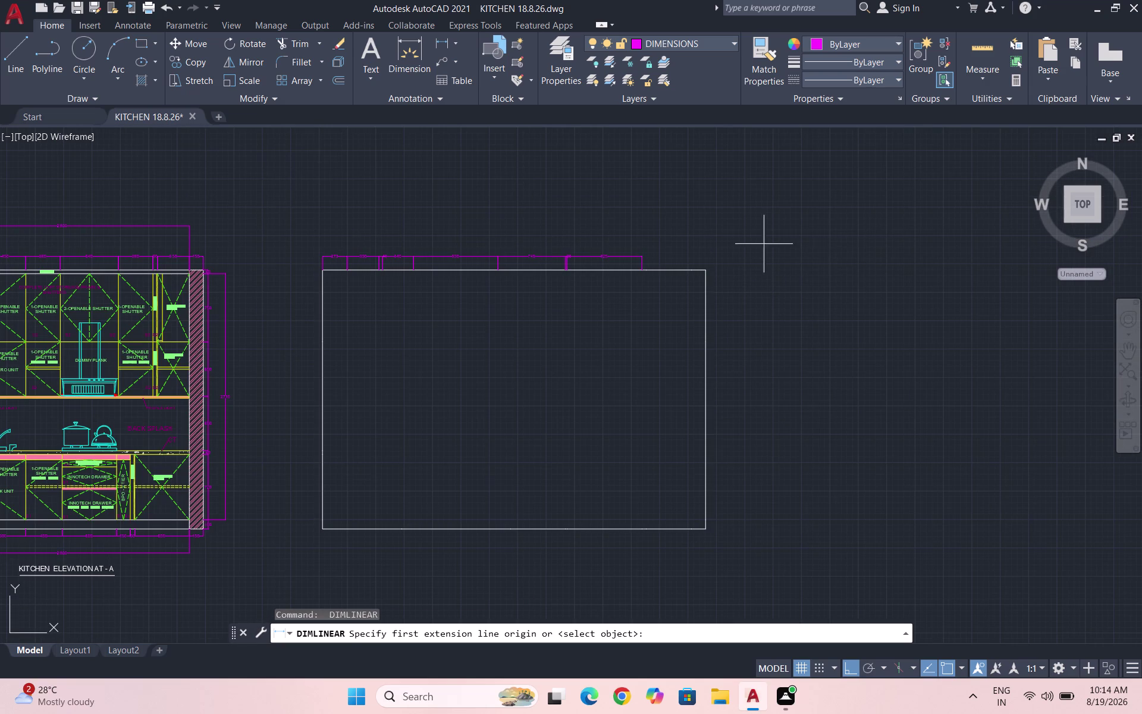
scroll(up, 3)
click(623, 304)
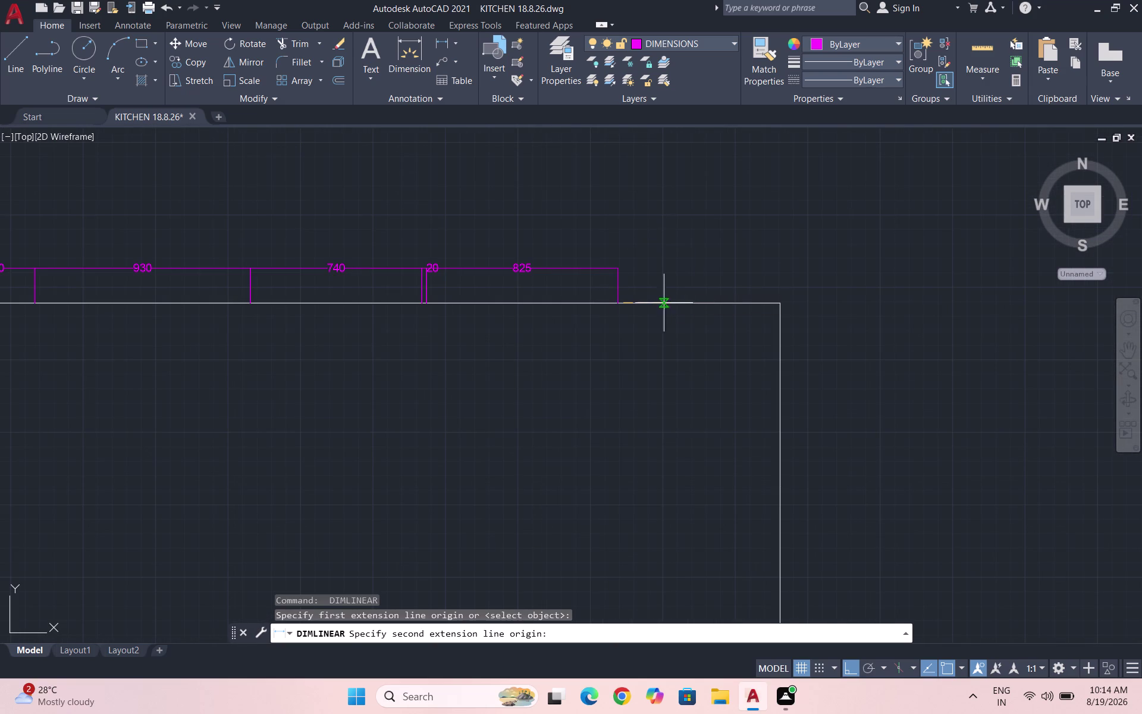
key(Escape)
key(space)
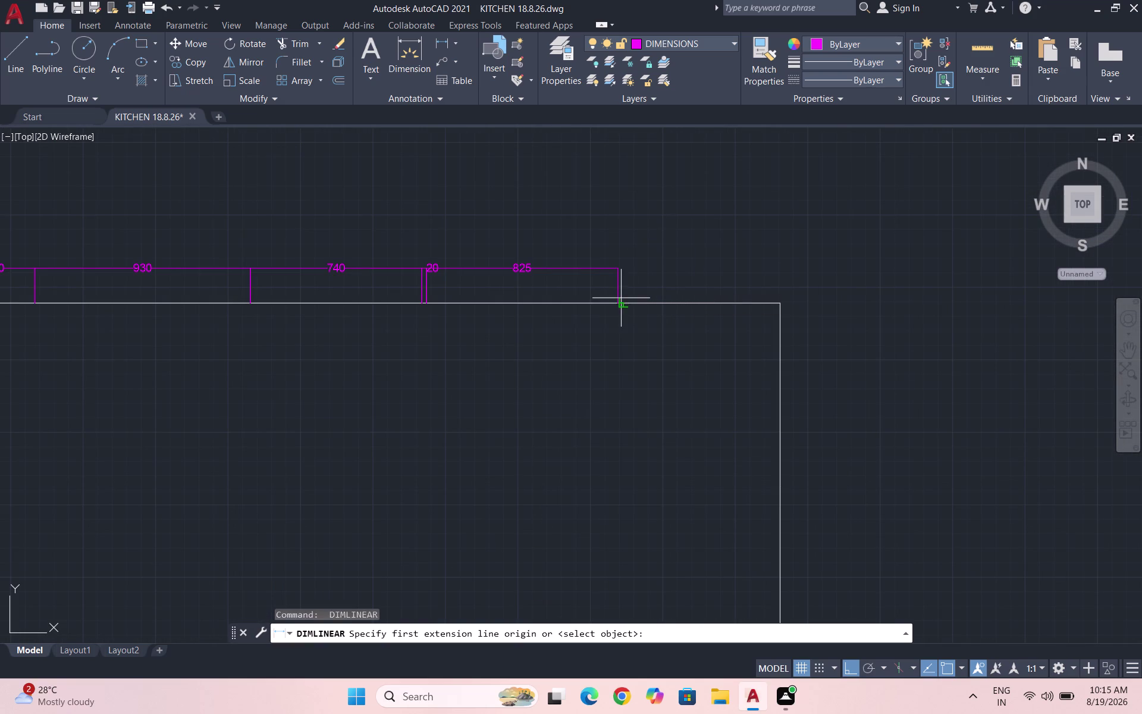
click(616, 300)
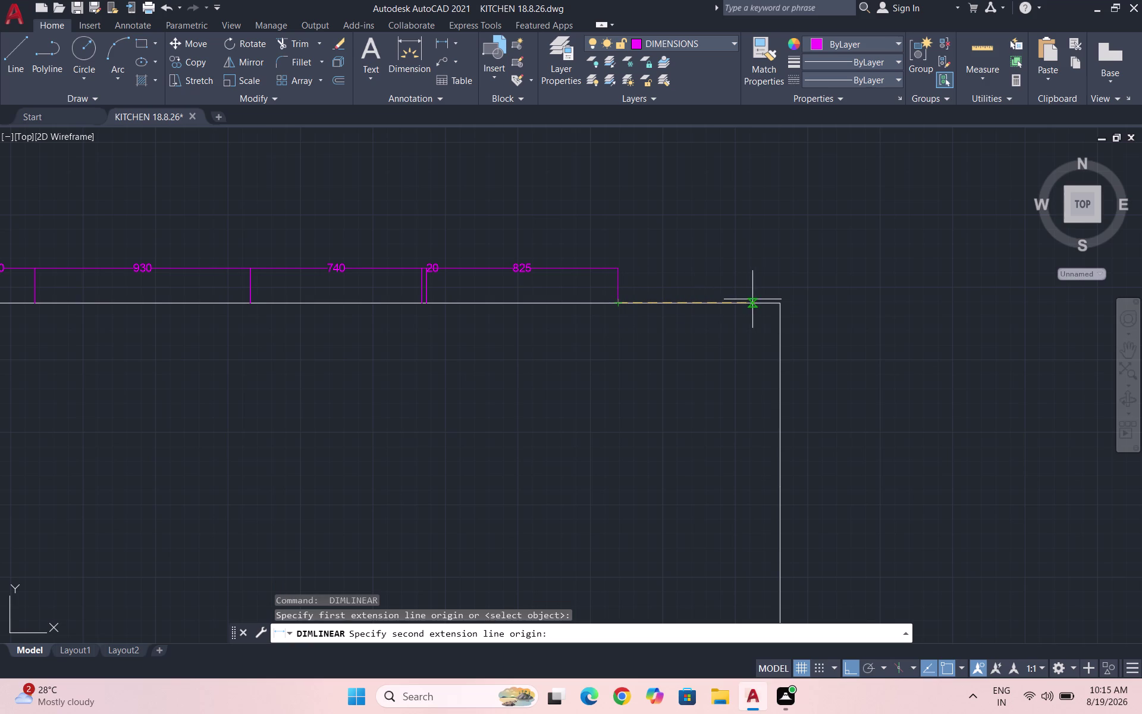
click(631, 303)
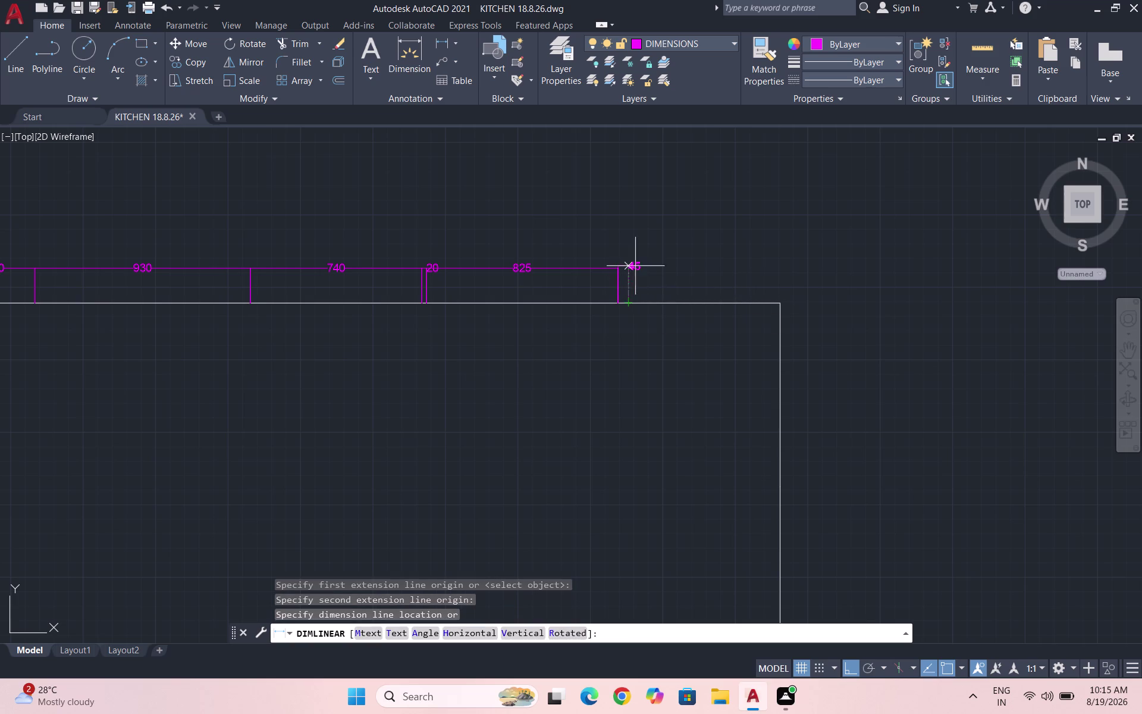
click(618, 267)
Add the 500 dimension to the chain after the 45.
key(space)
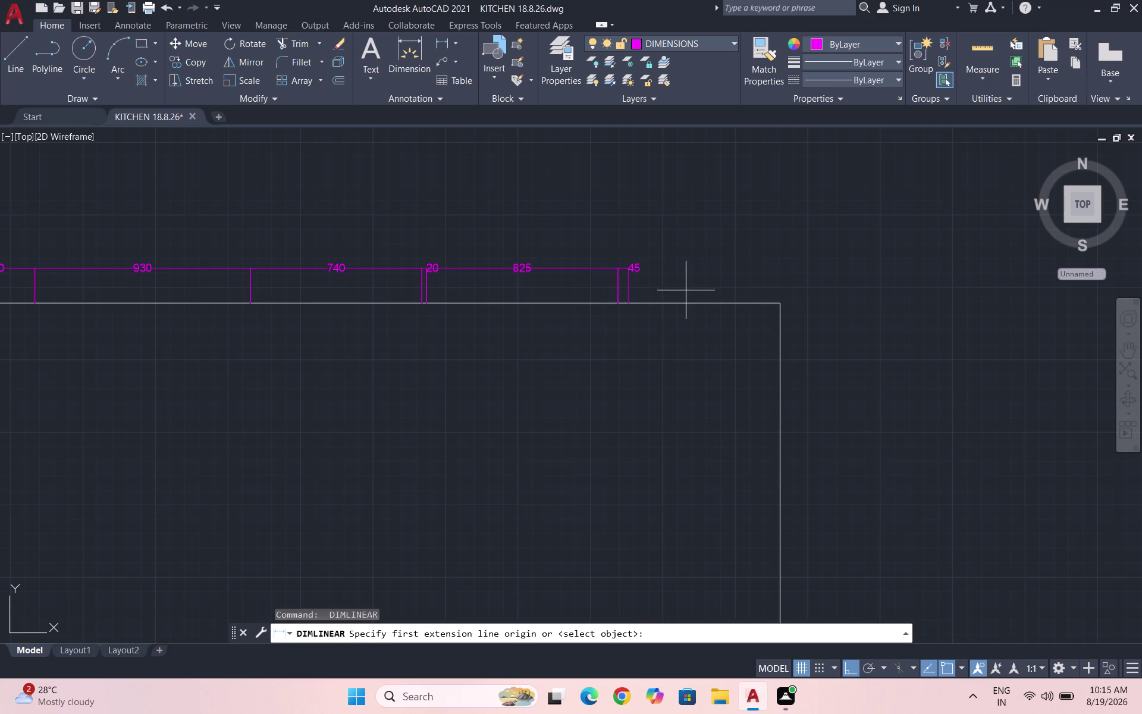
click(631, 302)
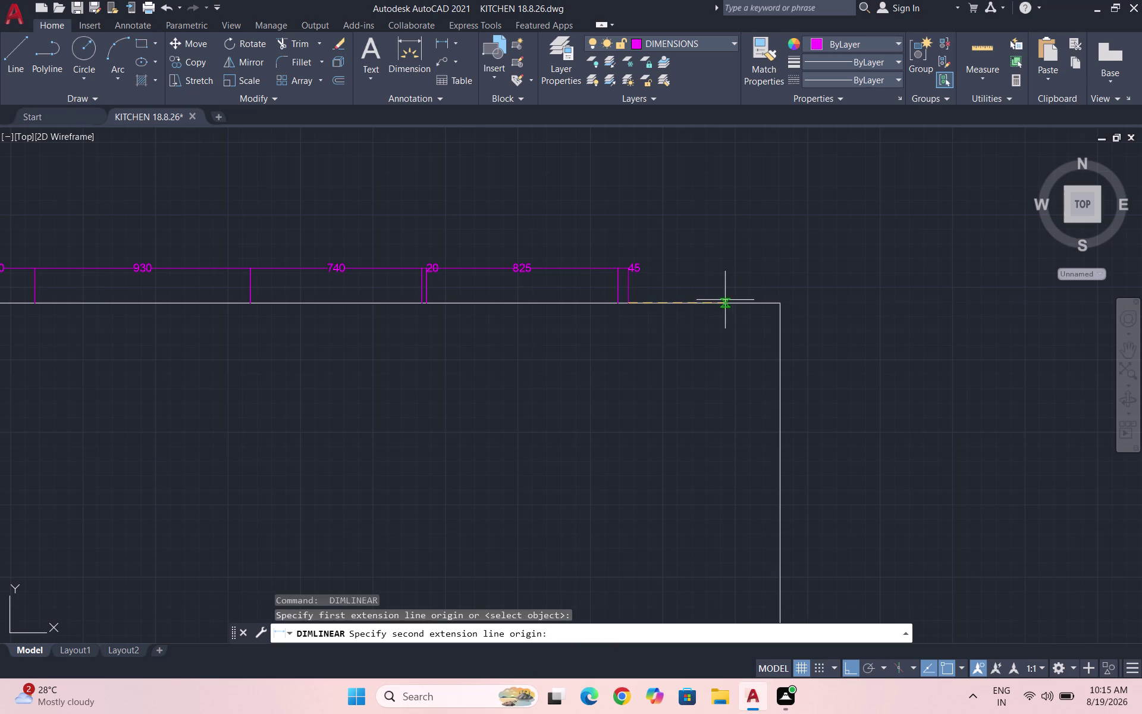
click(745, 303)
scroll(up, 3)
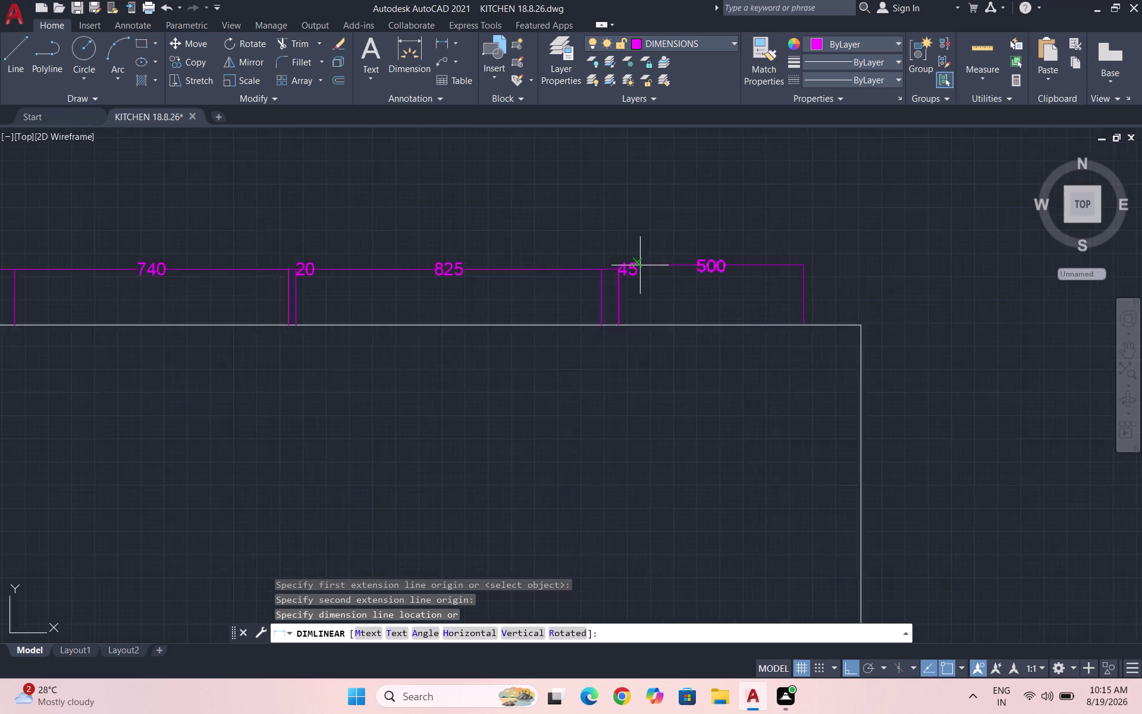
scroll(up, 3)
click(586, 273)
scroll(down, 3)
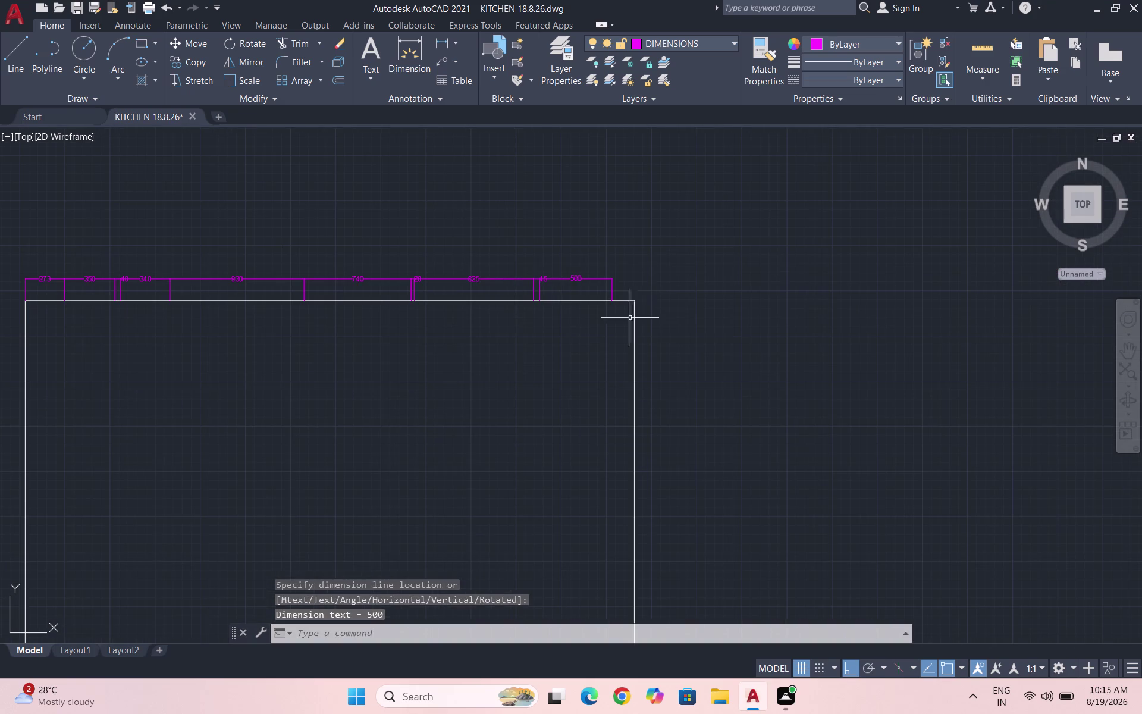
Add the 155 dimension reaching the profile's top-right corner, then end the command.
key(space)
scroll(up, 3)
click(628, 327)
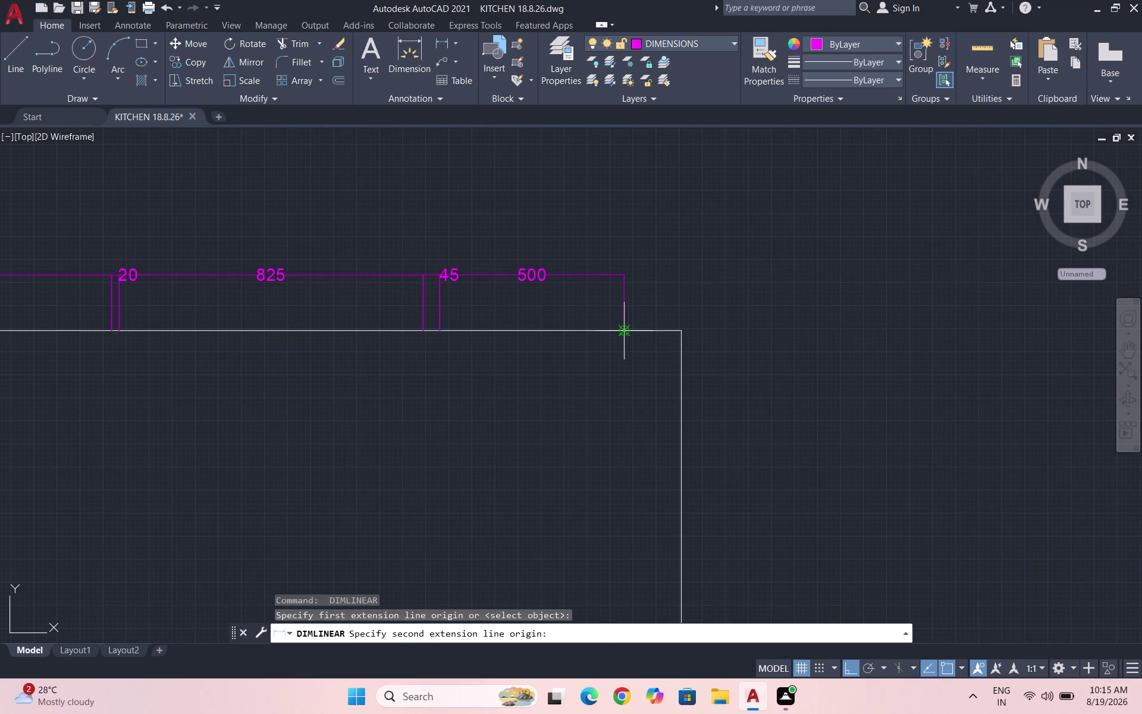
click(684, 331)
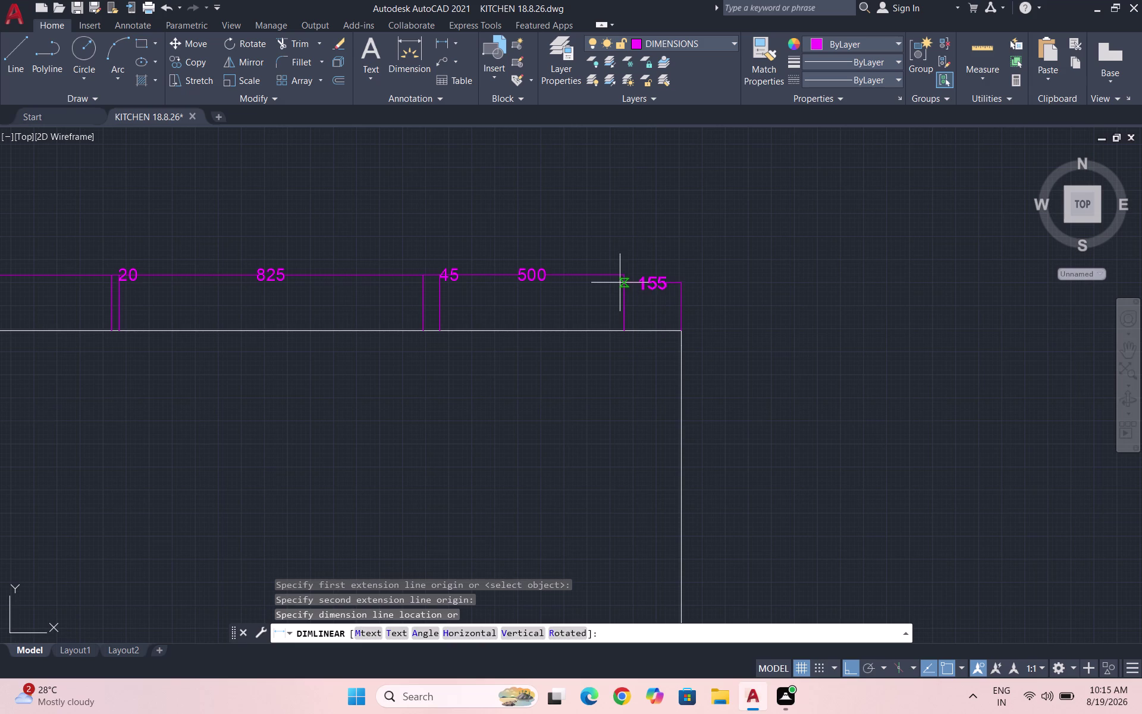
click(625, 278)
scroll(down, 3)
key(Escape)
key(Escape)
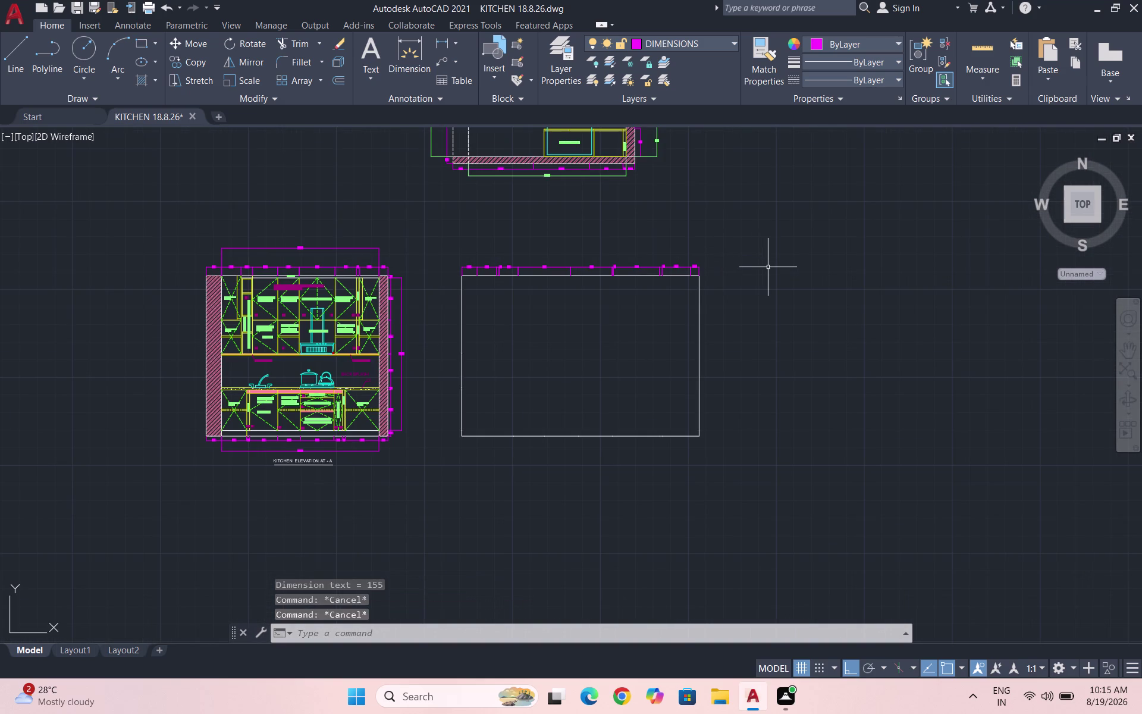
Start a dimension down the right edge and cancel it.
key(space)
scroll(up, 3)
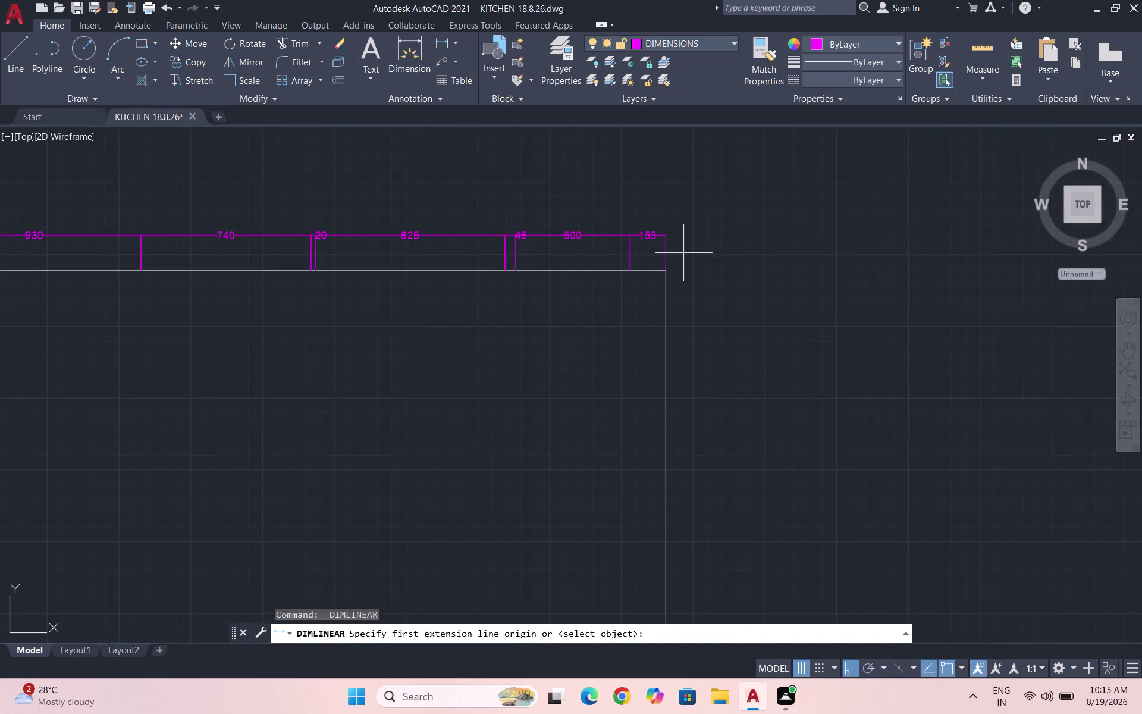
scroll(up, 3)
click(666, 267)
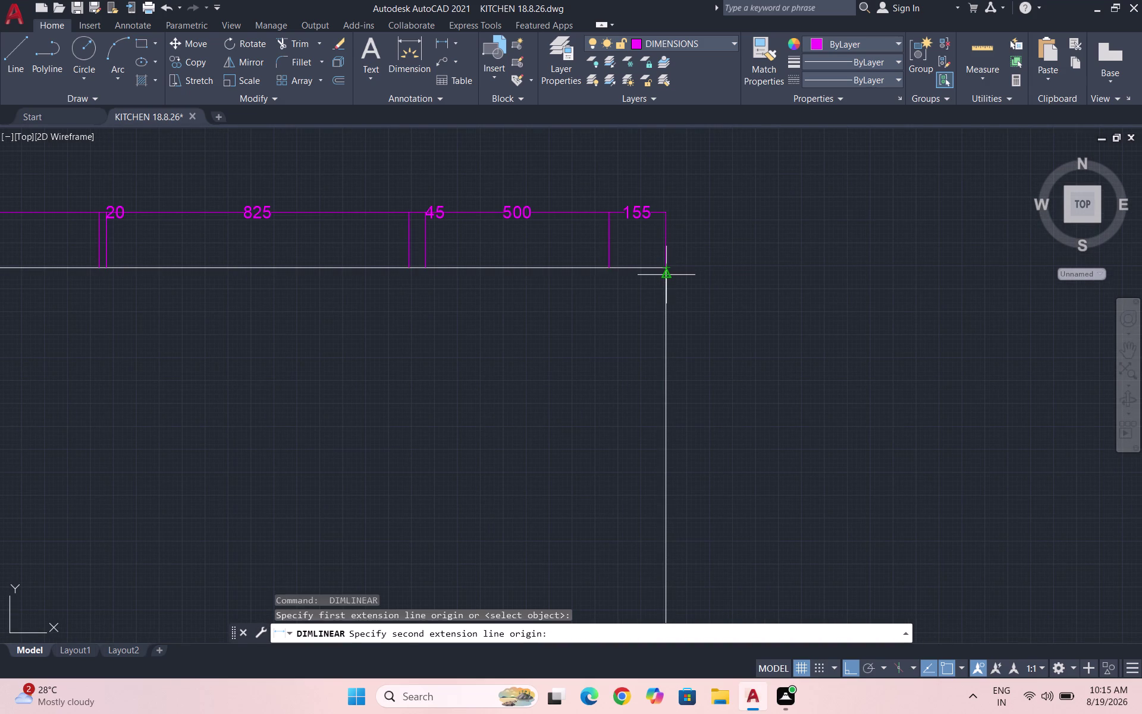
click(662, 276)
key(Escape)
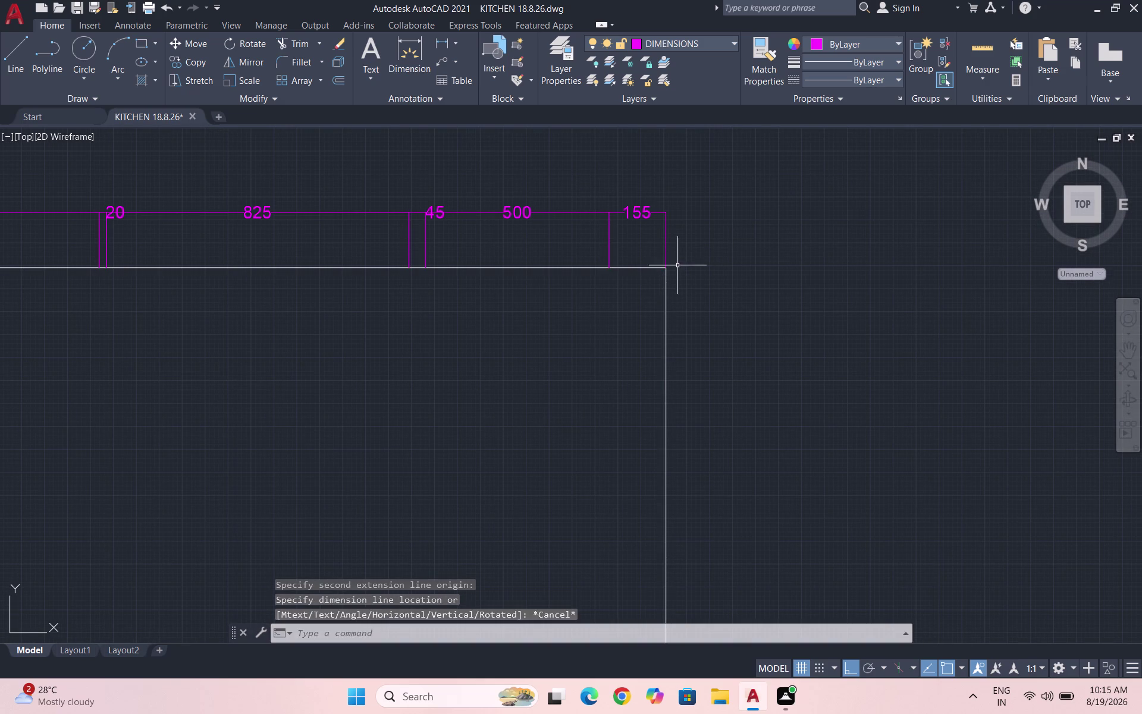
key(space)
Dimension the upper right edge with 40 and 750 measurements.
click(668, 267)
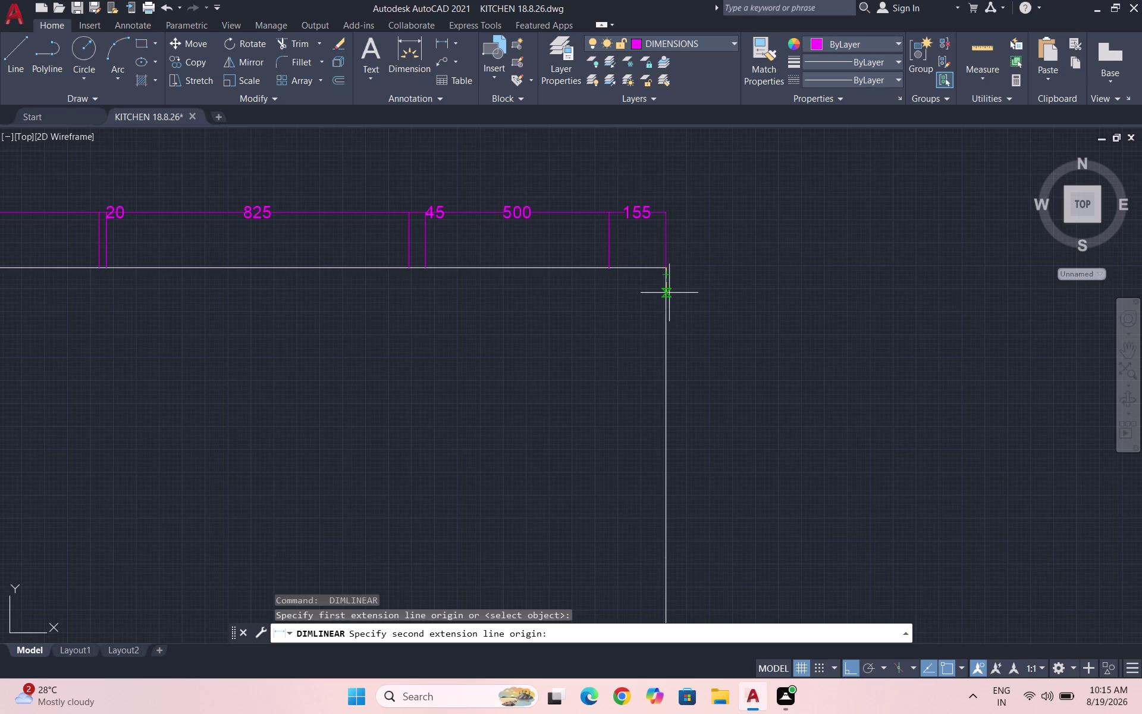
click(667, 286)
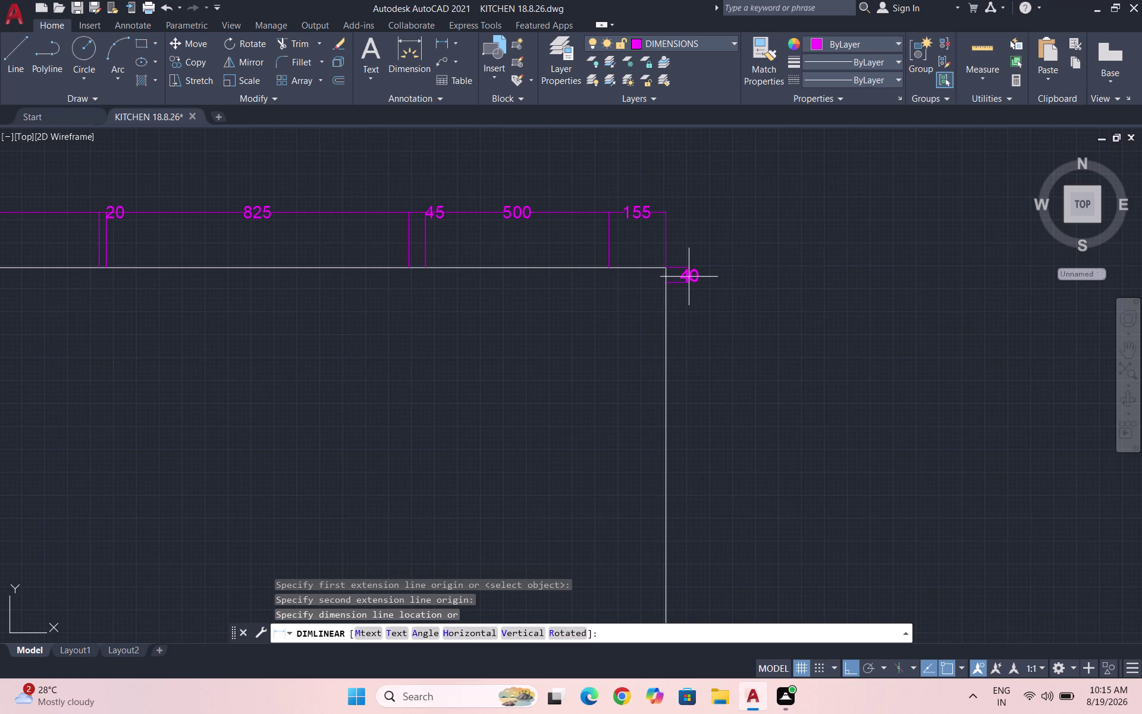
click(689, 277)
key(space)
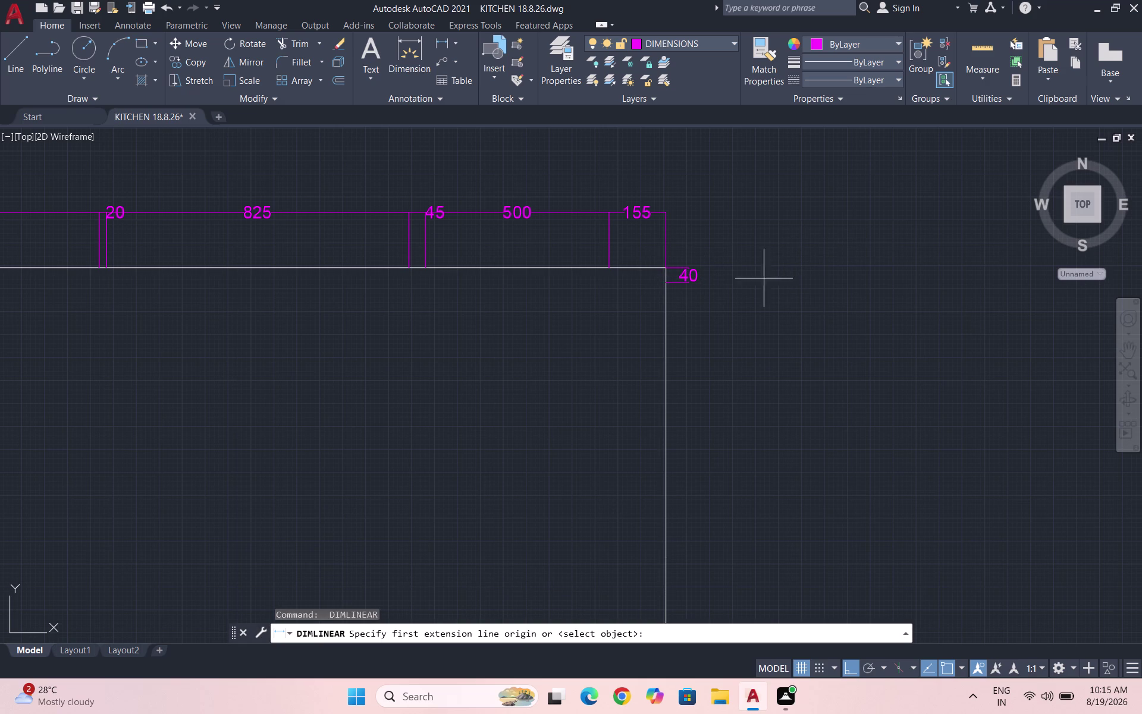
scroll(up, 3)
click(649, 274)
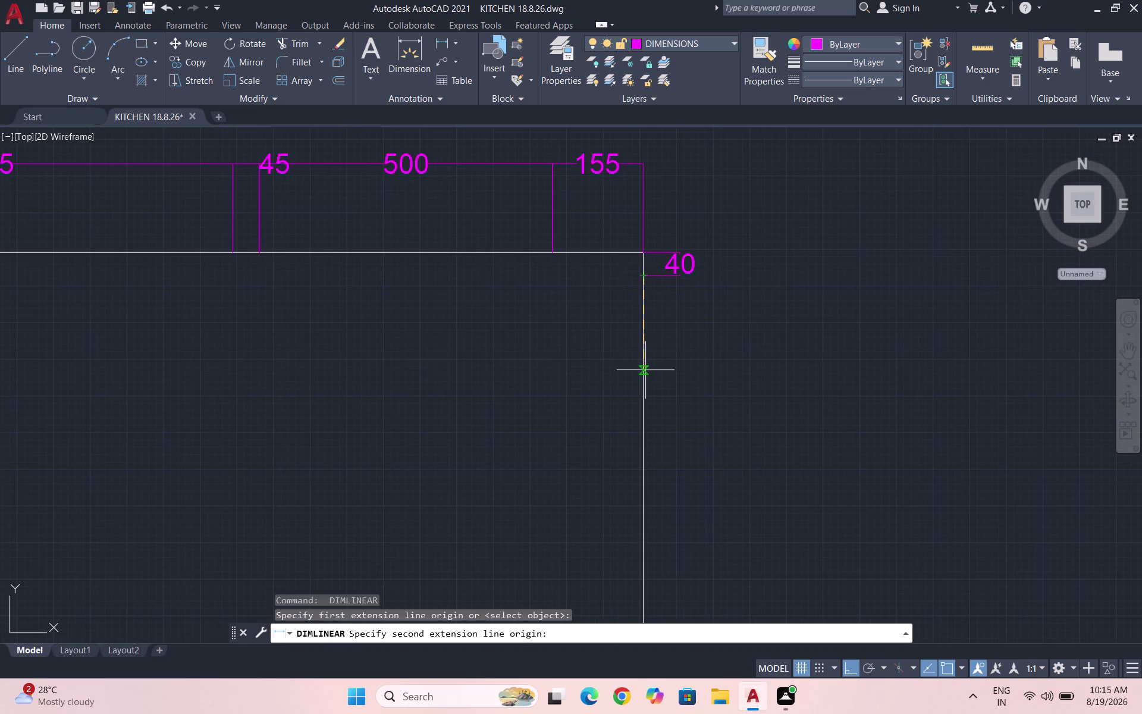
scroll(down, 3)
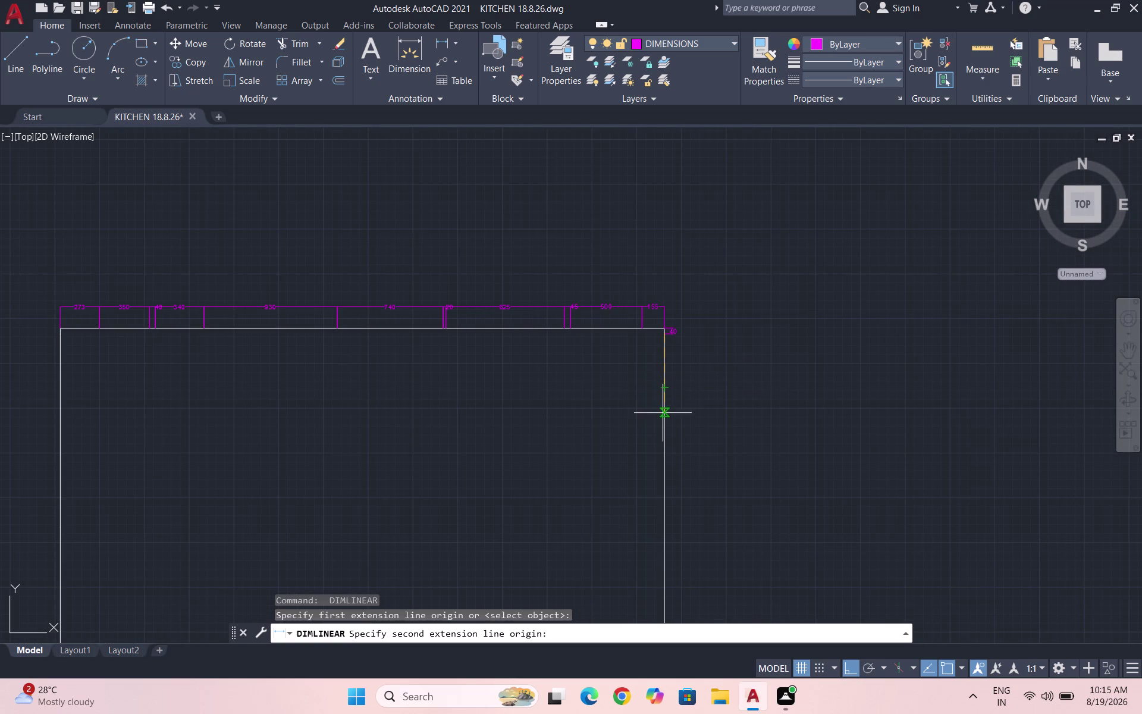
click(664, 440)
scroll(up, 3)
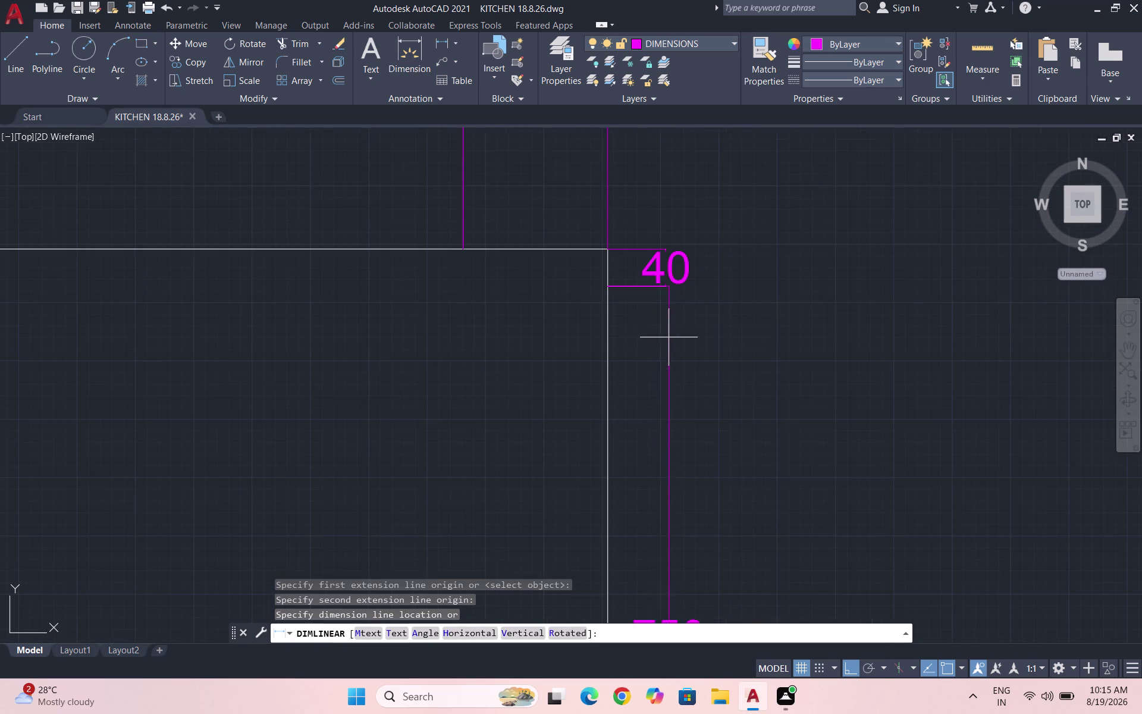
click(665, 288)
Place the overall 1960 height dimension beside the right edge.
scroll(down, 3)
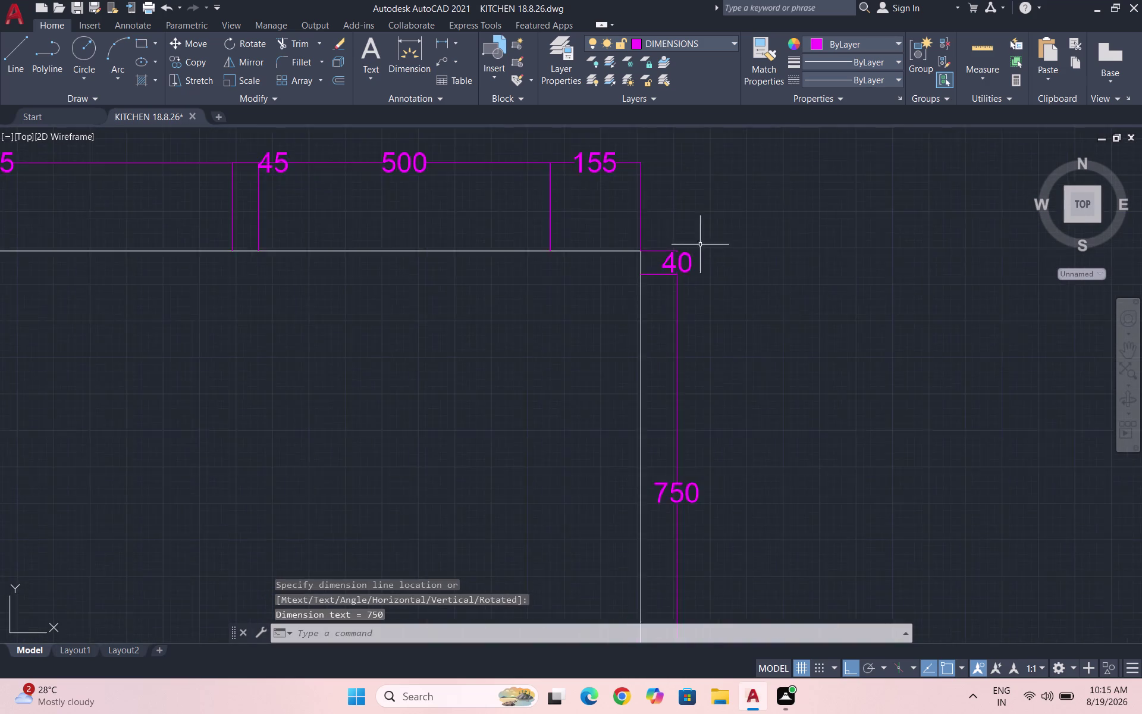
scroll(down, 3)
key(space)
scroll(up, 3)
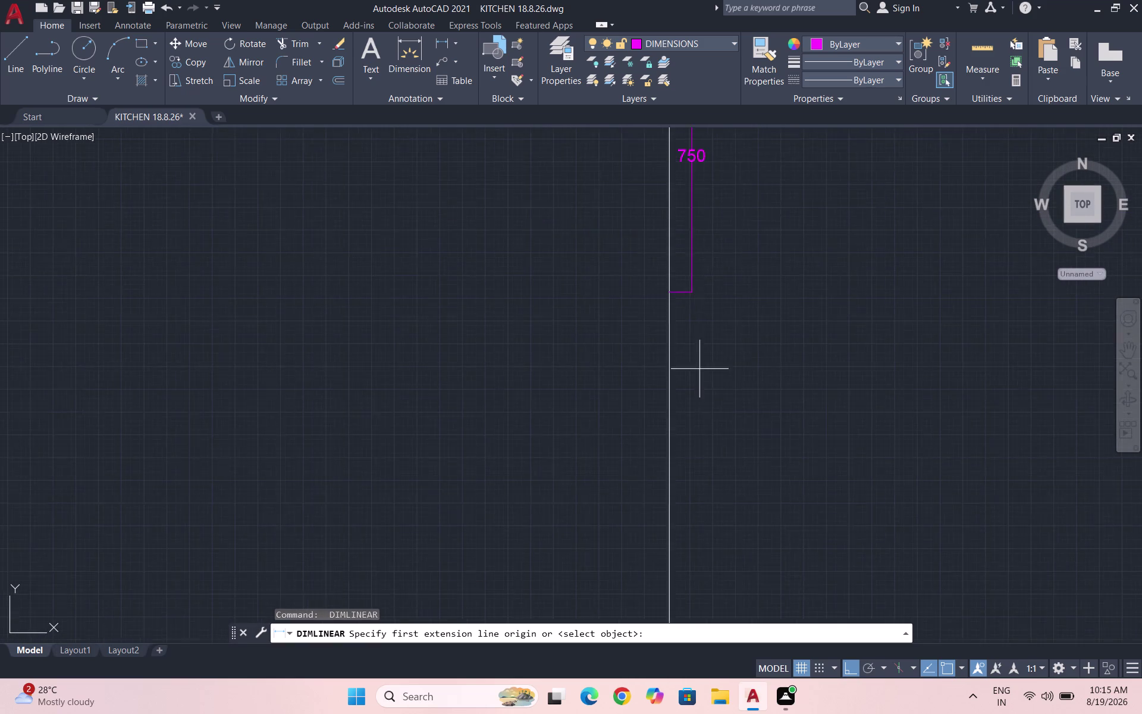
scroll(up, 3)
click(656, 250)
scroll(down, 3)
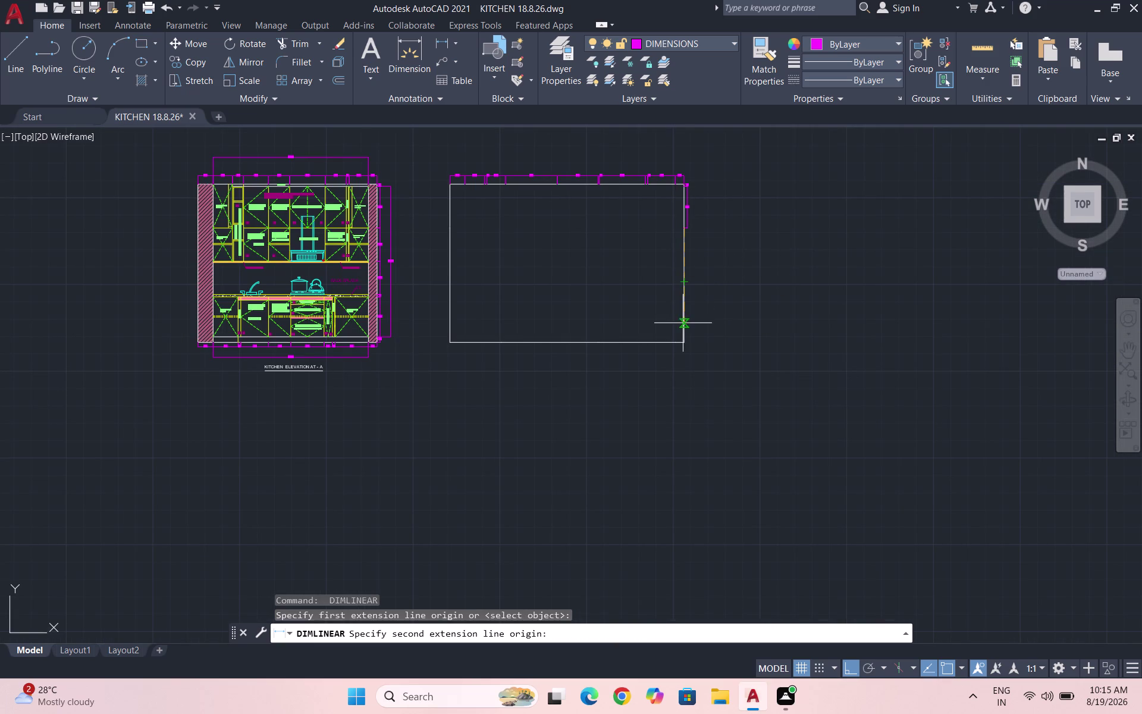
scroll(up, 3)
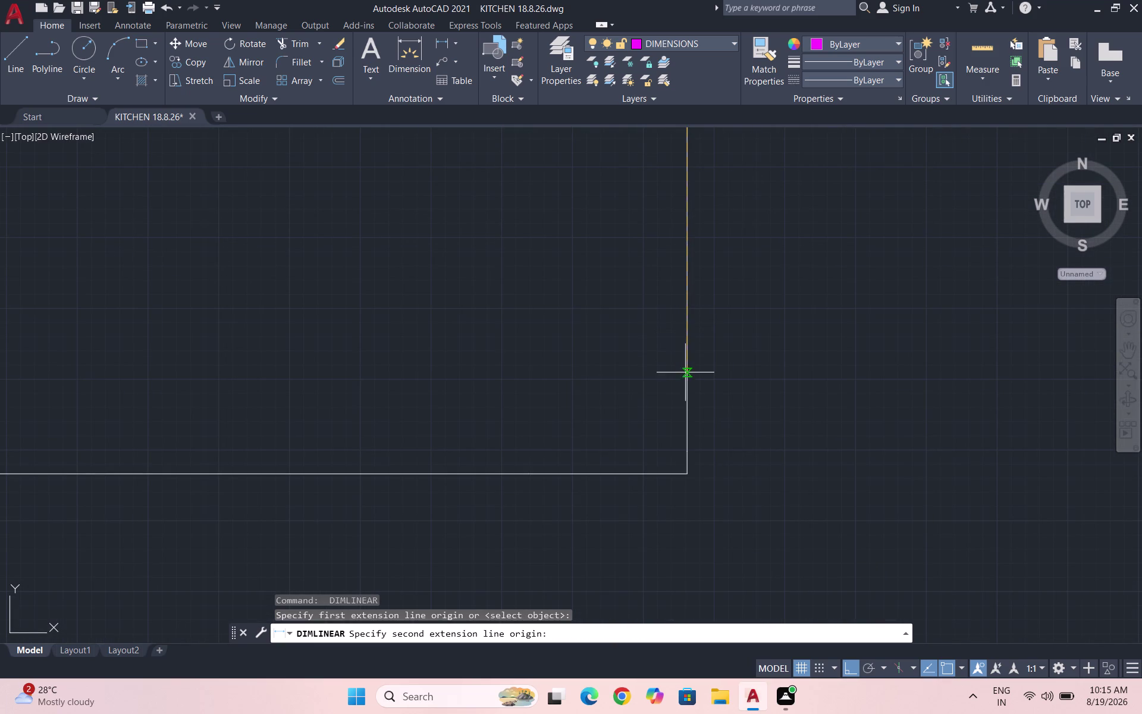
scroll(down, 3)
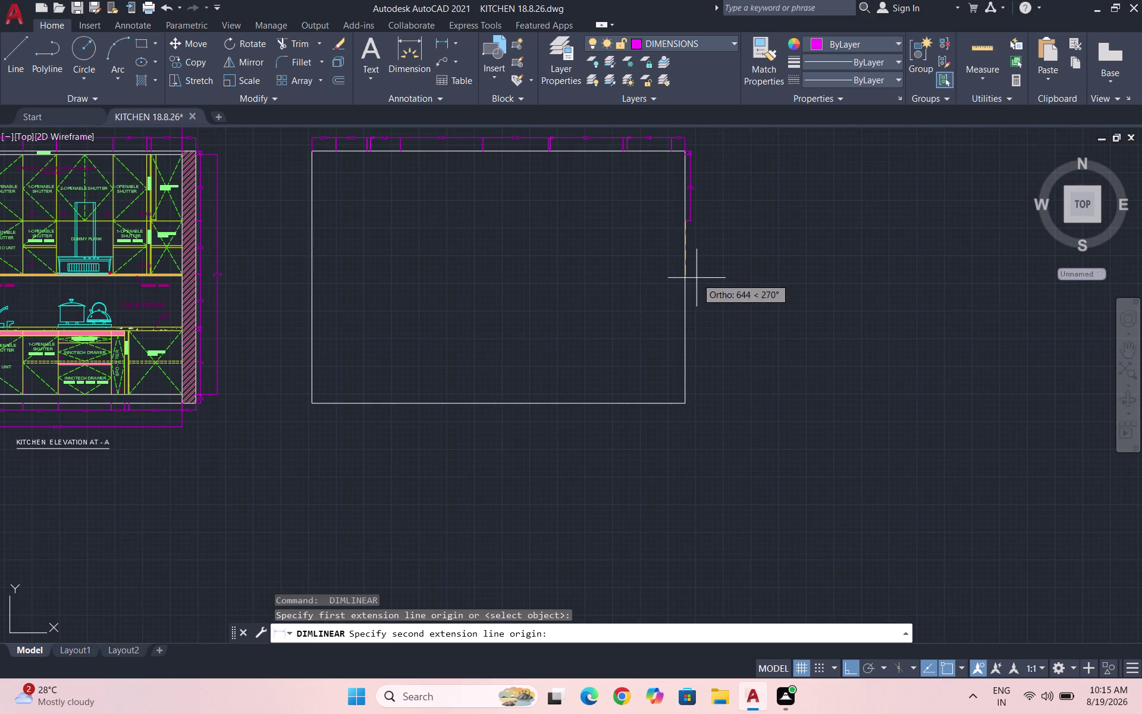
scroll(up, 3)
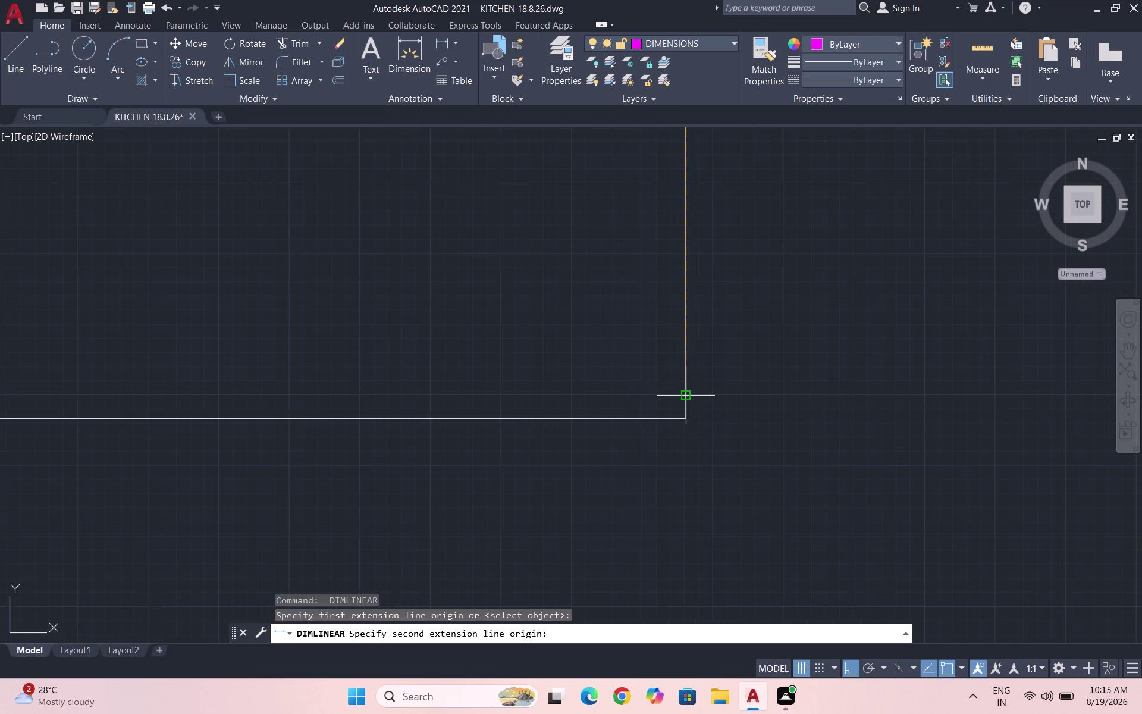
click(684, 393)
scroll(down, 3)
scroll(up, 3)
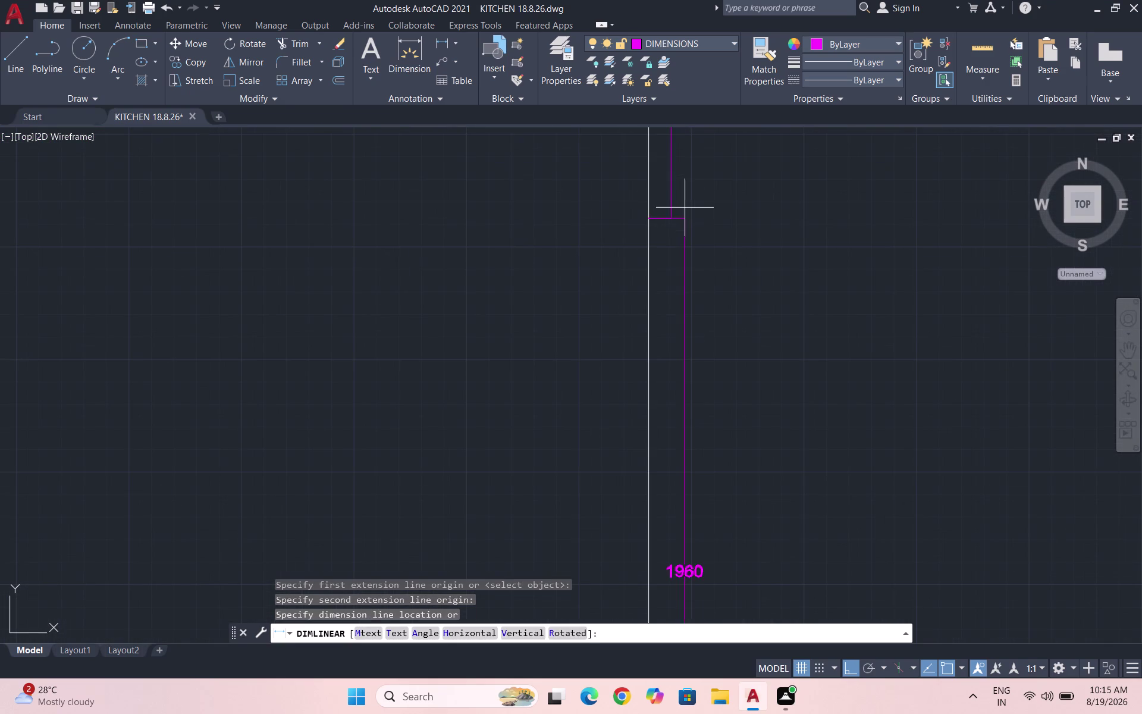
click(672, 222)
scroll(down, 3)
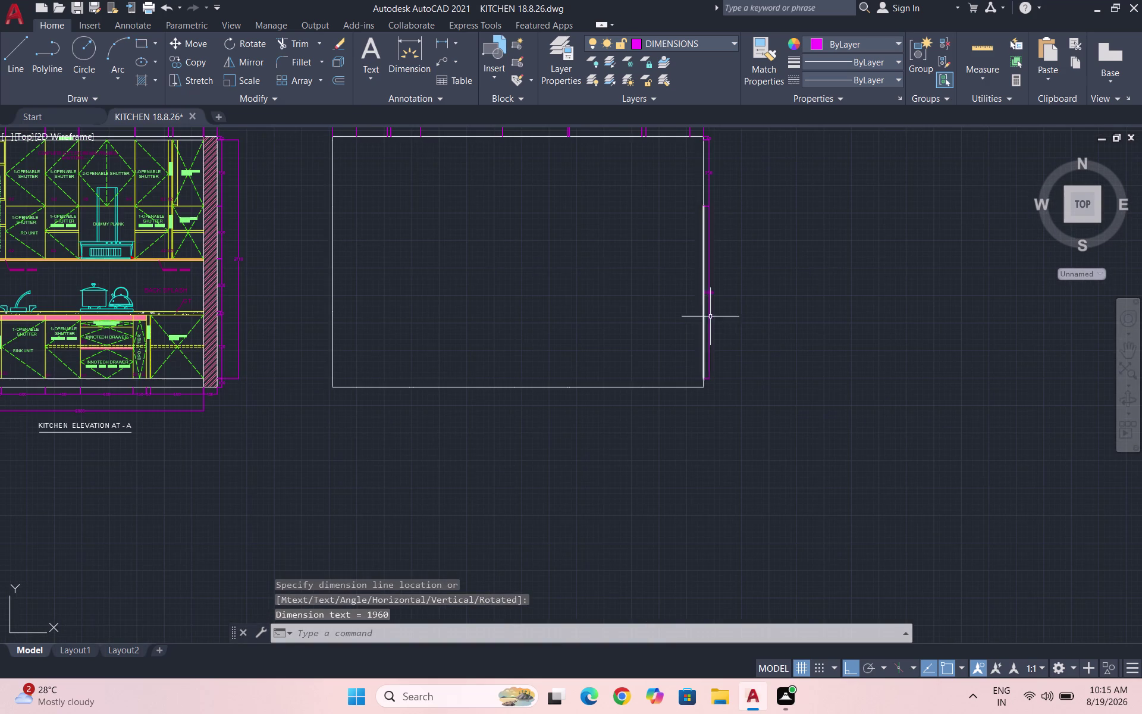
Add the 100 dimension at the profile's bottom-right corner.
key(space)
scroll(up, 3)
click(676, 350)
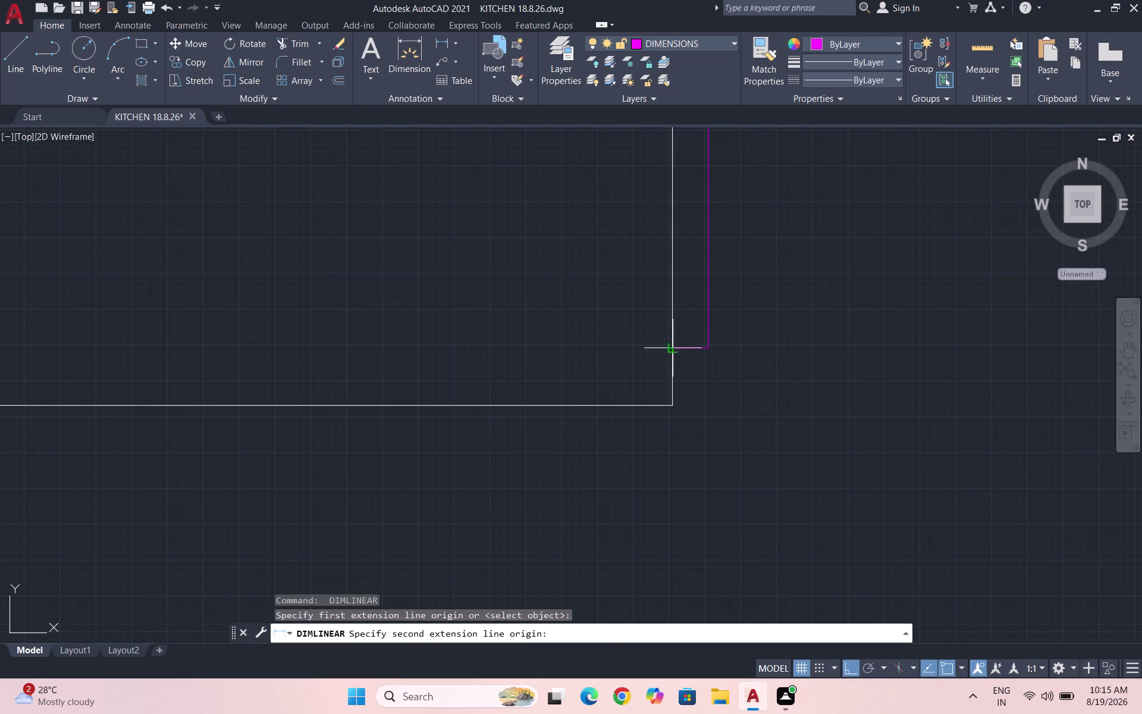
click(671, 404)
click(707, 346)
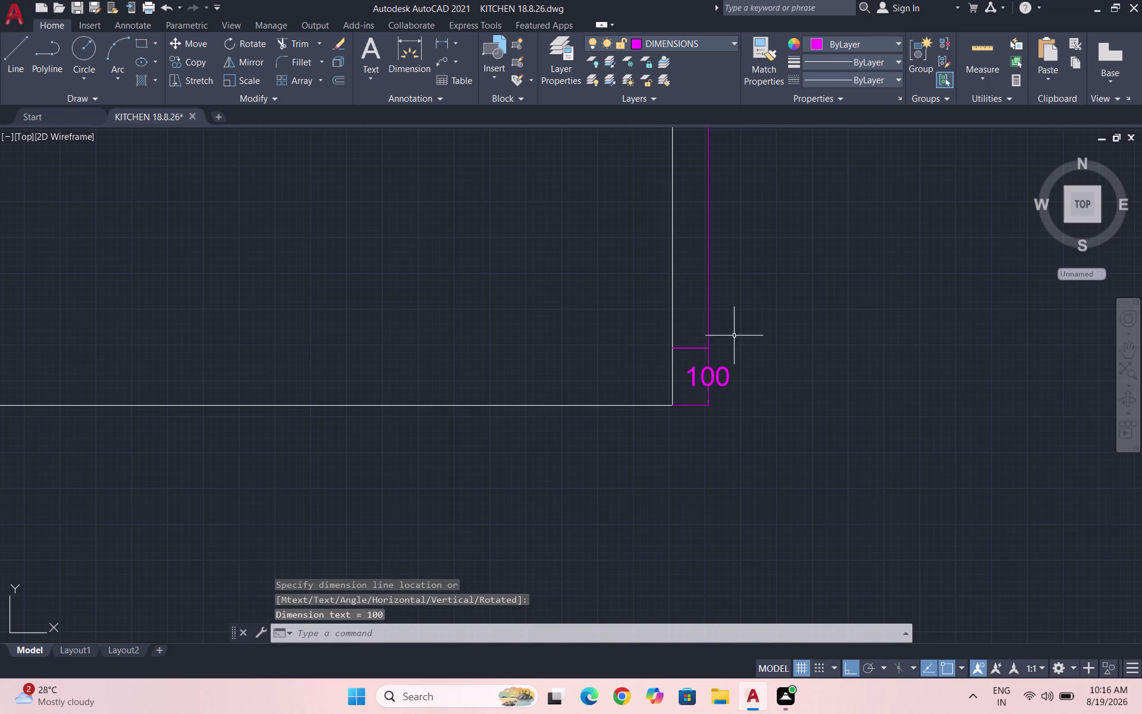
scroll(down, 3)
key(space)
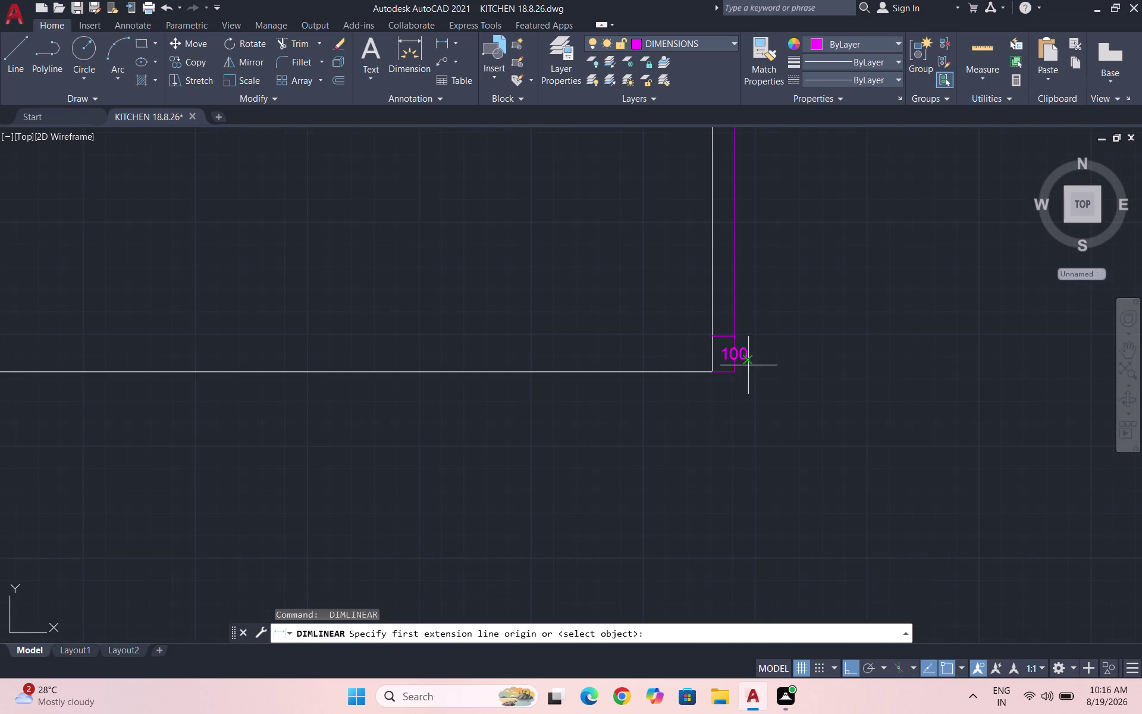
scroll(up, 3)
Dimension 155 along the bottom edge from the right corner, cancelling the follow-up attempt.
click(664, 382)
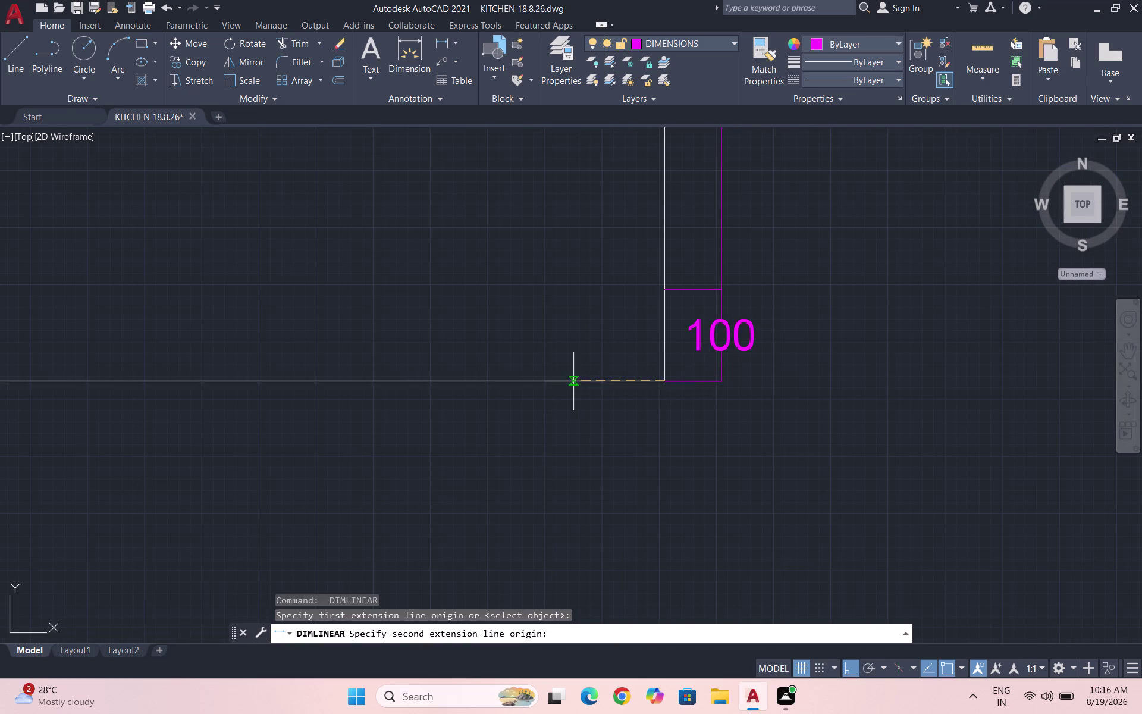
click(525, 381)
click(537, 429)
key(space)
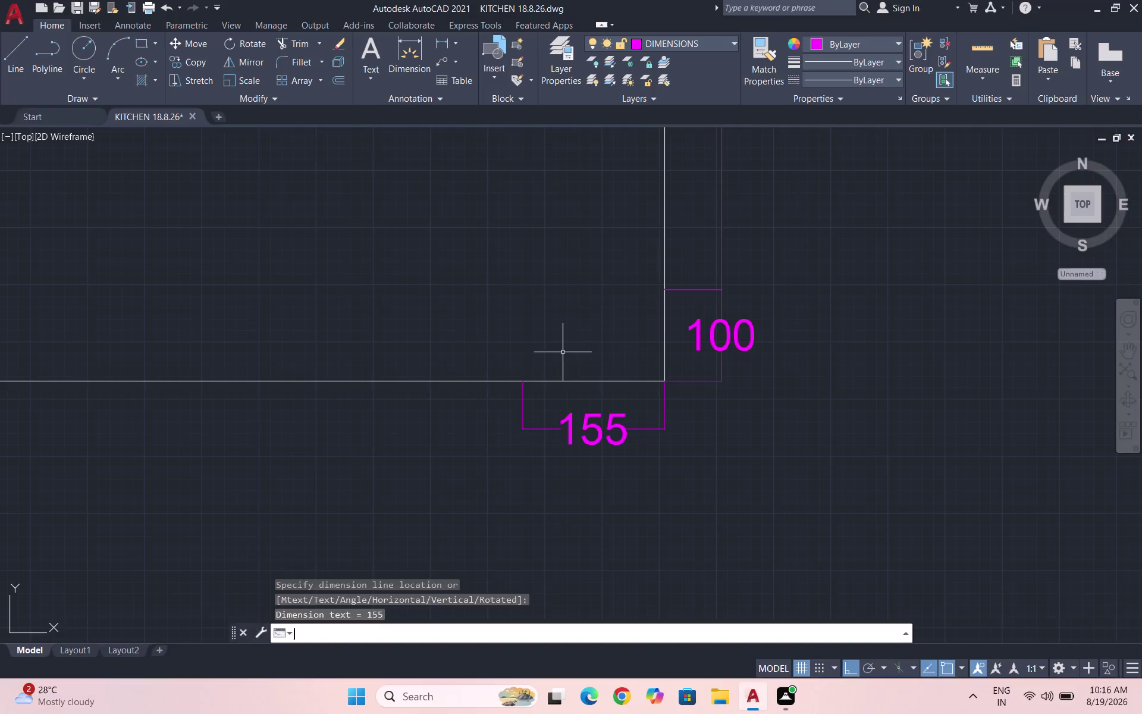
click(521, 379)
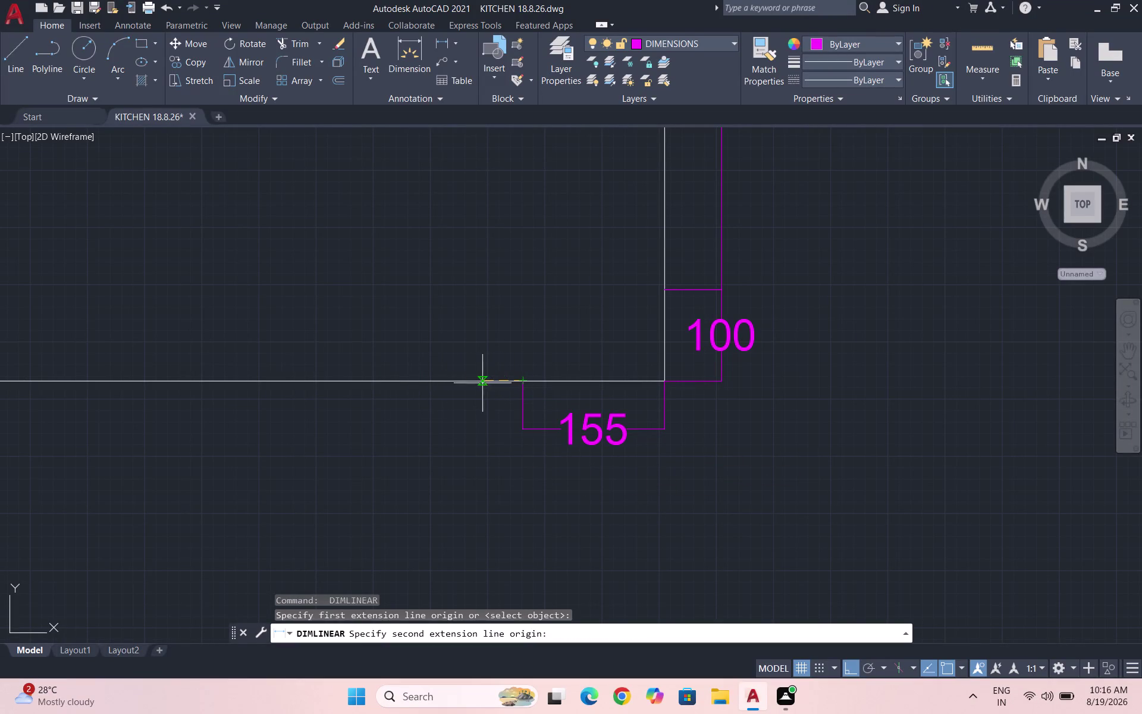
scroll(down, 3)
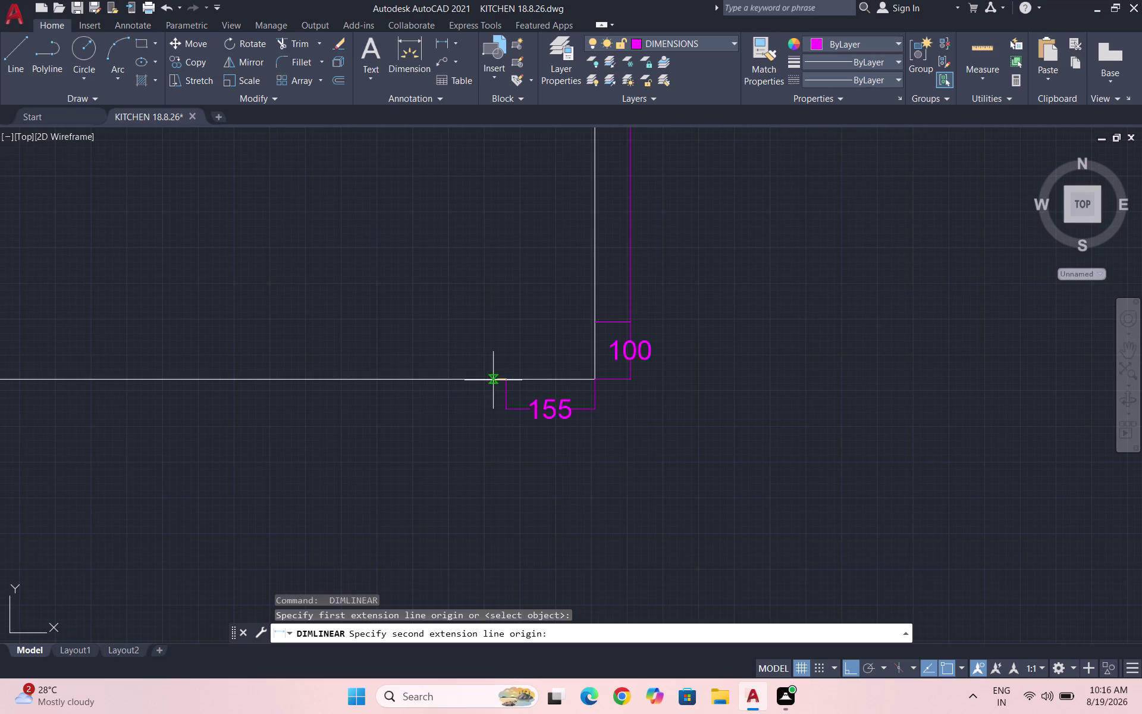
scroll(down, 3)
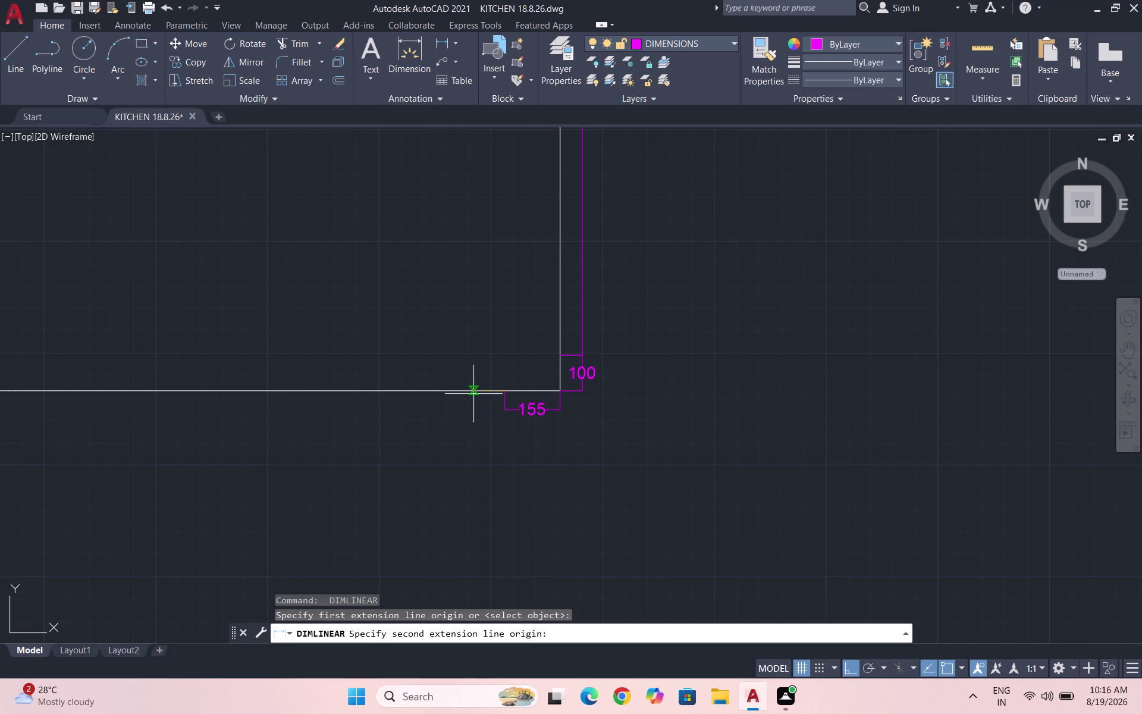
key(Escape)
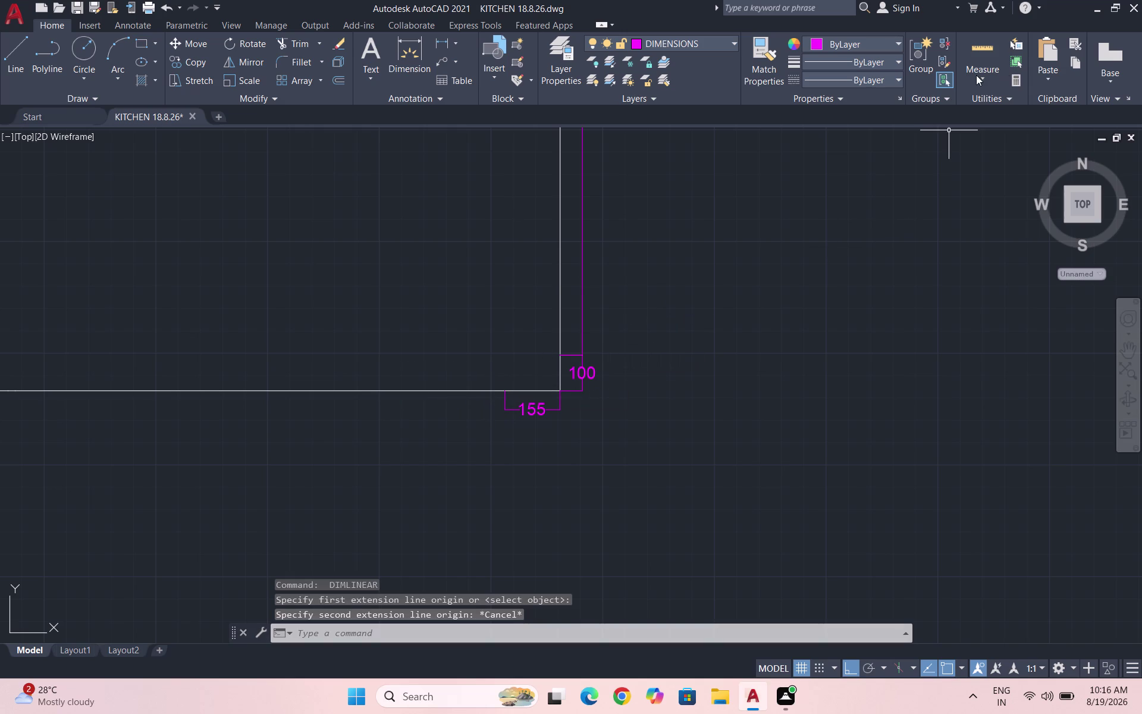
Measure distances on the profile, then begin a dimension from the 155's left end.
click(984, 66)
click(991, 103)
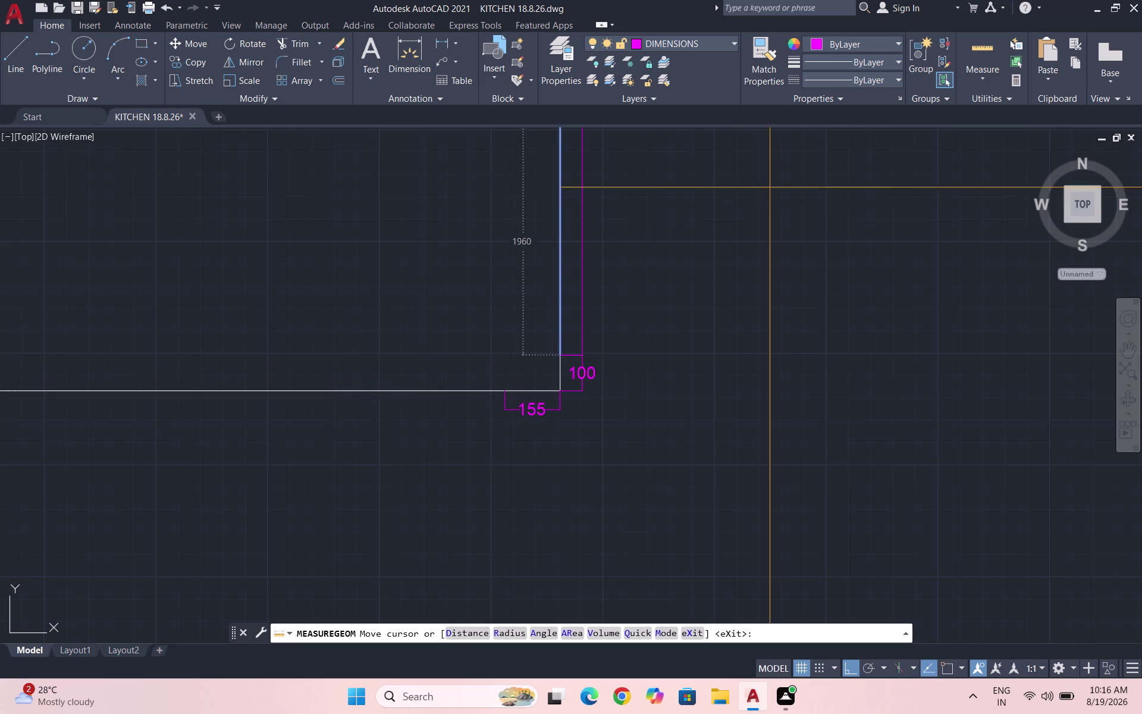
key(Escape)
click(445, 44)
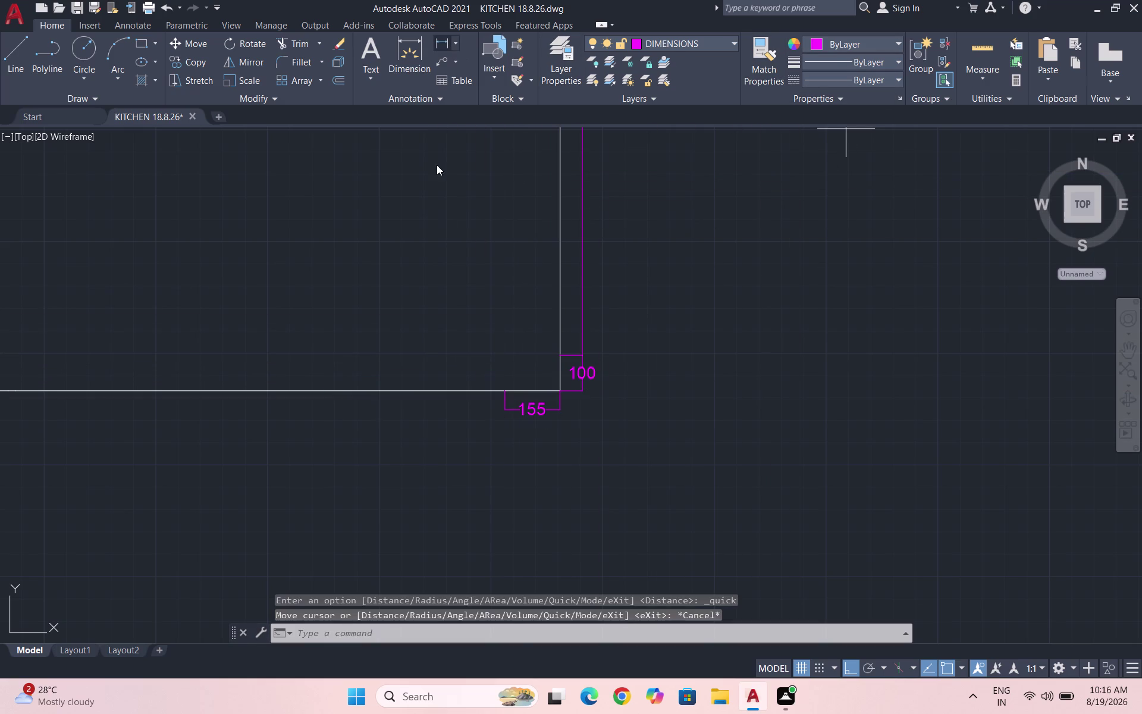
click(502, 388)
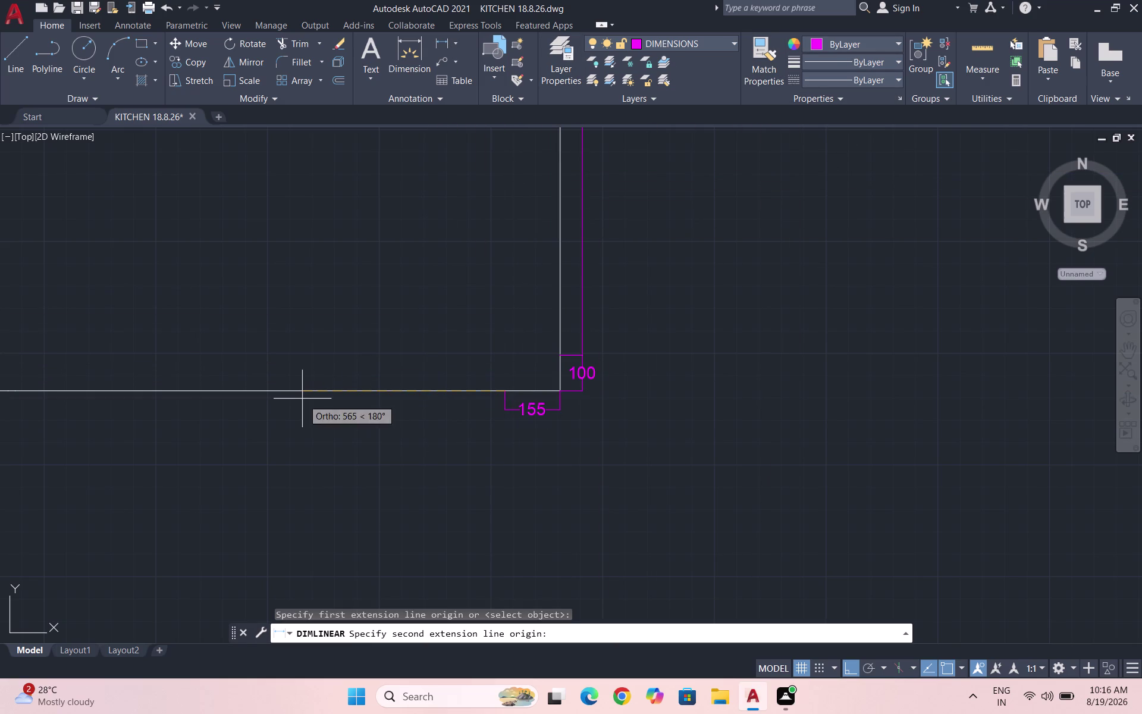
Replace the mis-picked 545 dimension with a 500 dimension in line with 155.
click(314, 391)
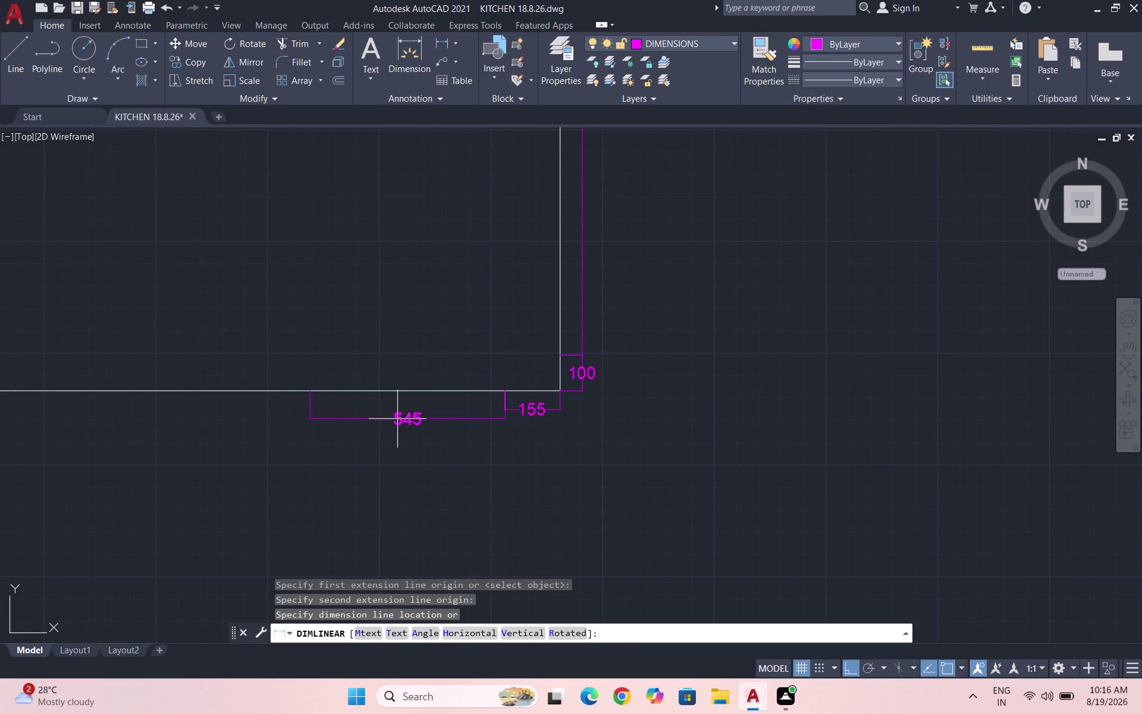
key(Escape)
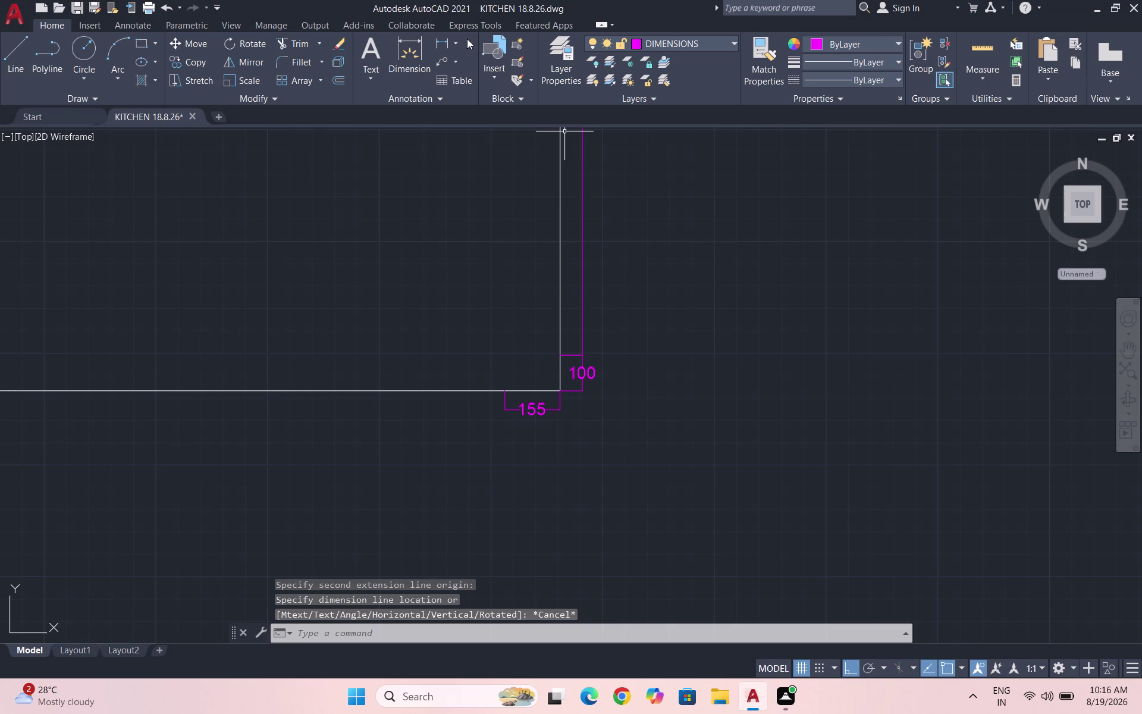
click(443, 42)
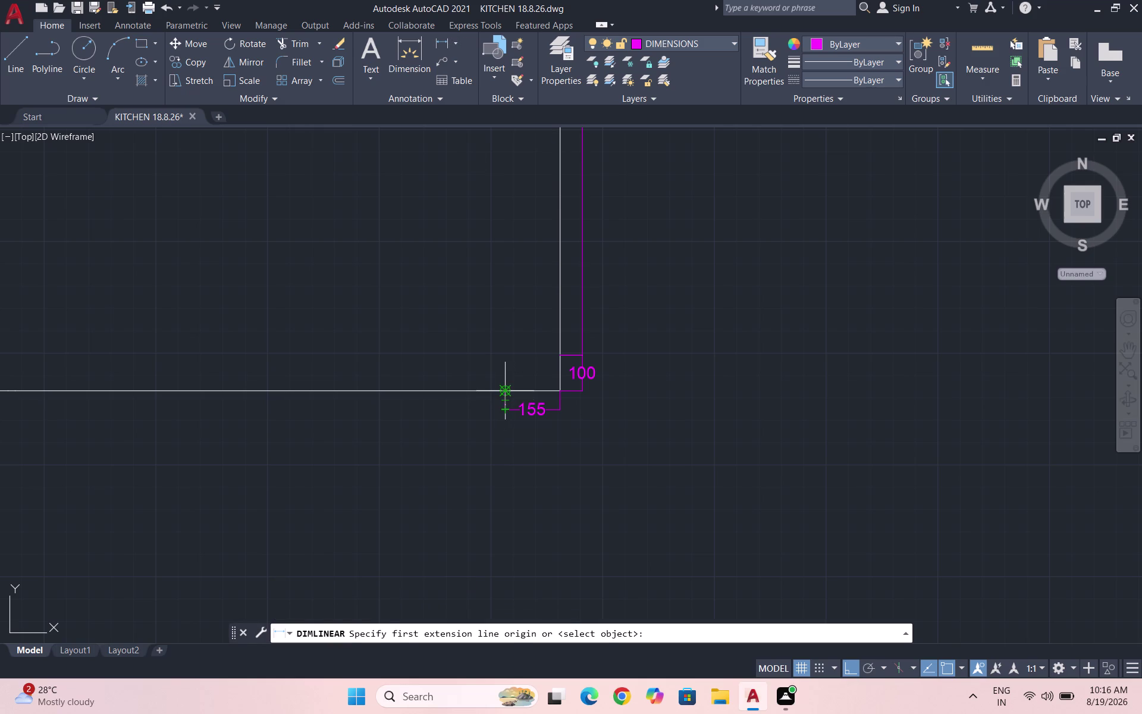
click(504, 391)
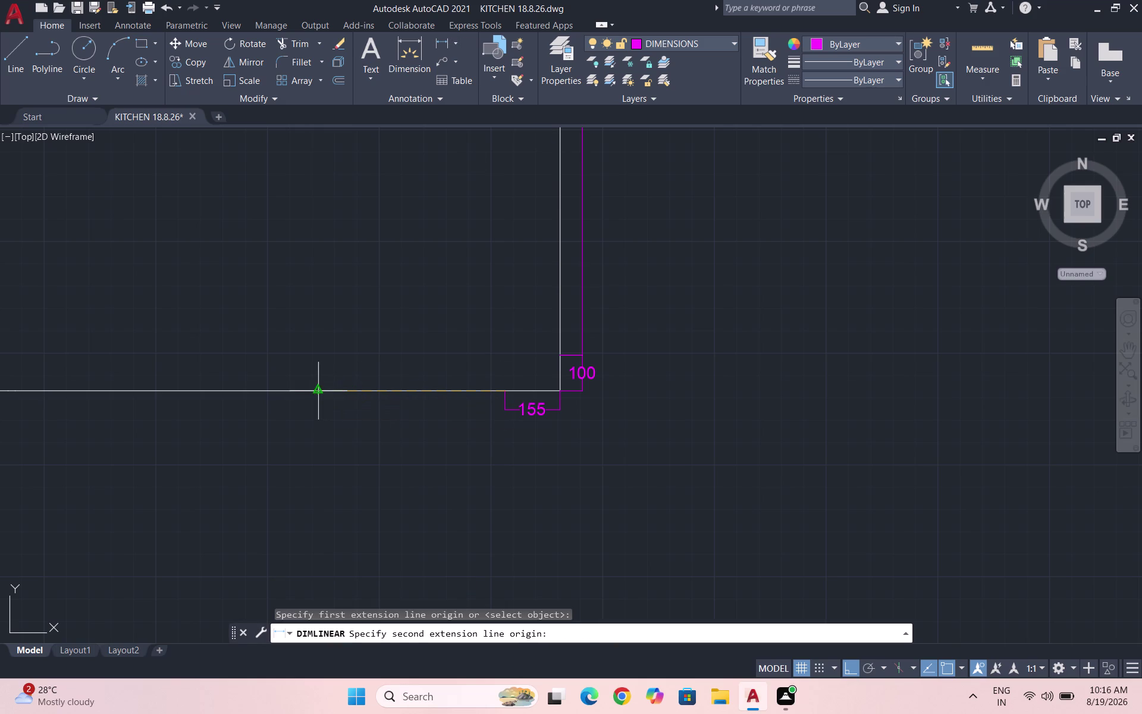
click(327, 394)
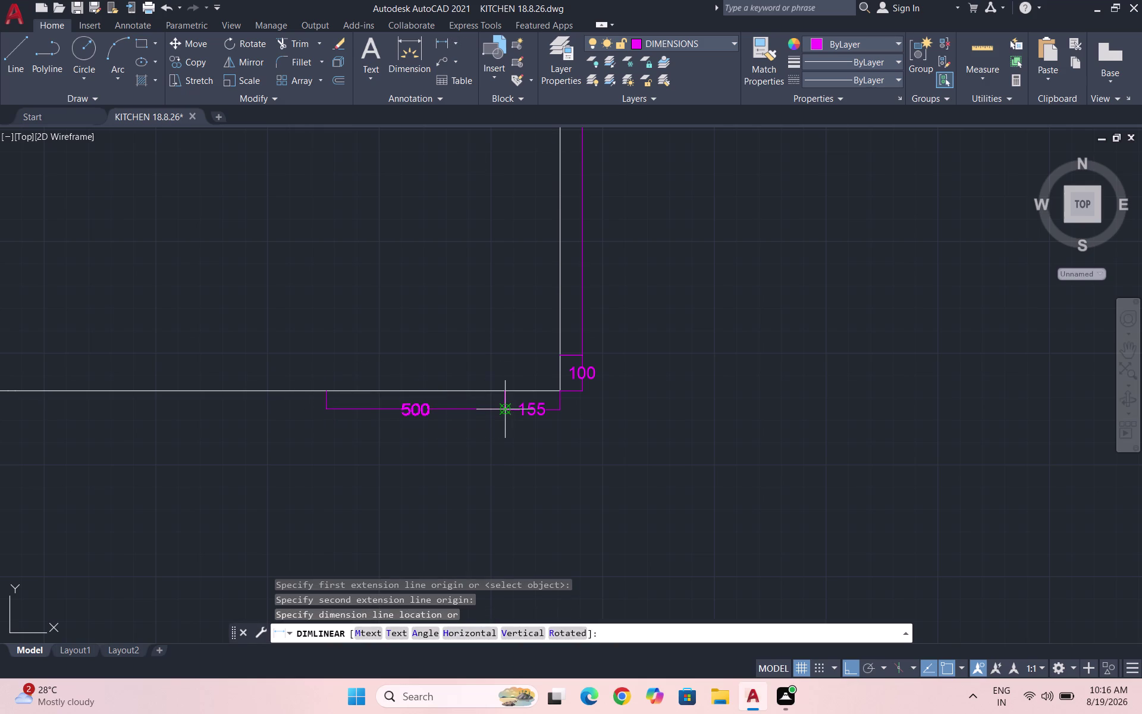
click(504, 407)
Add the 45 and 825 dimensions to the bottom-edge chain.
key(space)
click(324, 389)
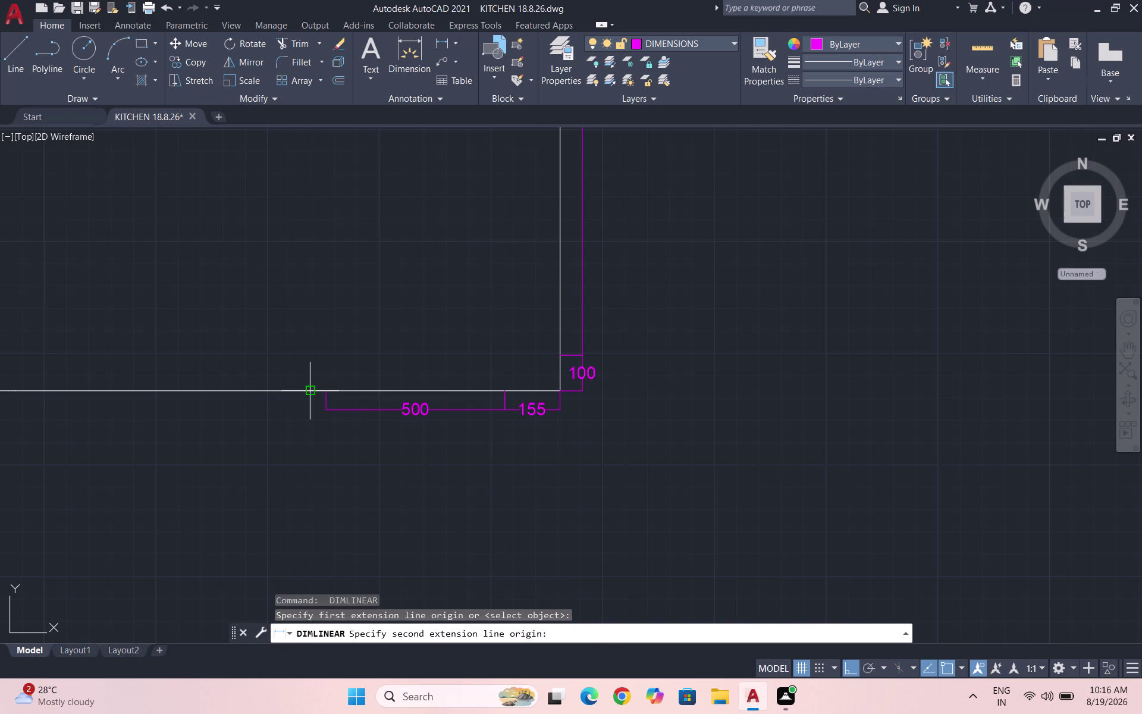
click(307, 390)
click(324, 410)
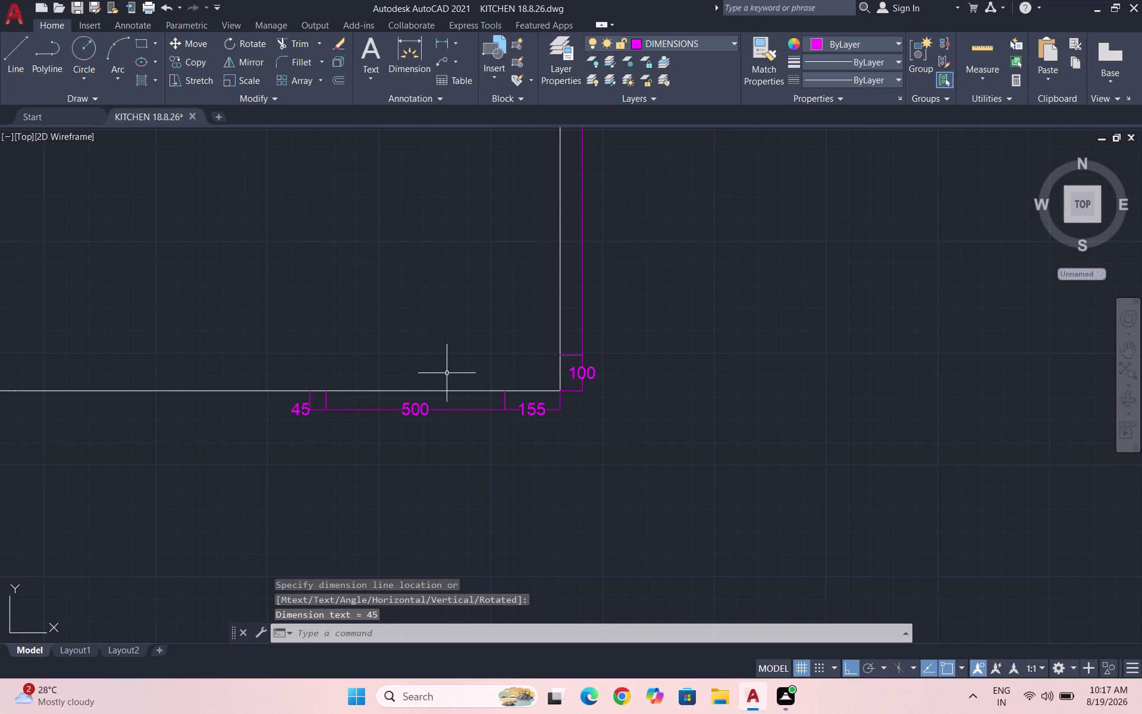
scroll(down, 3)
key(space)
scroll(up, 3)
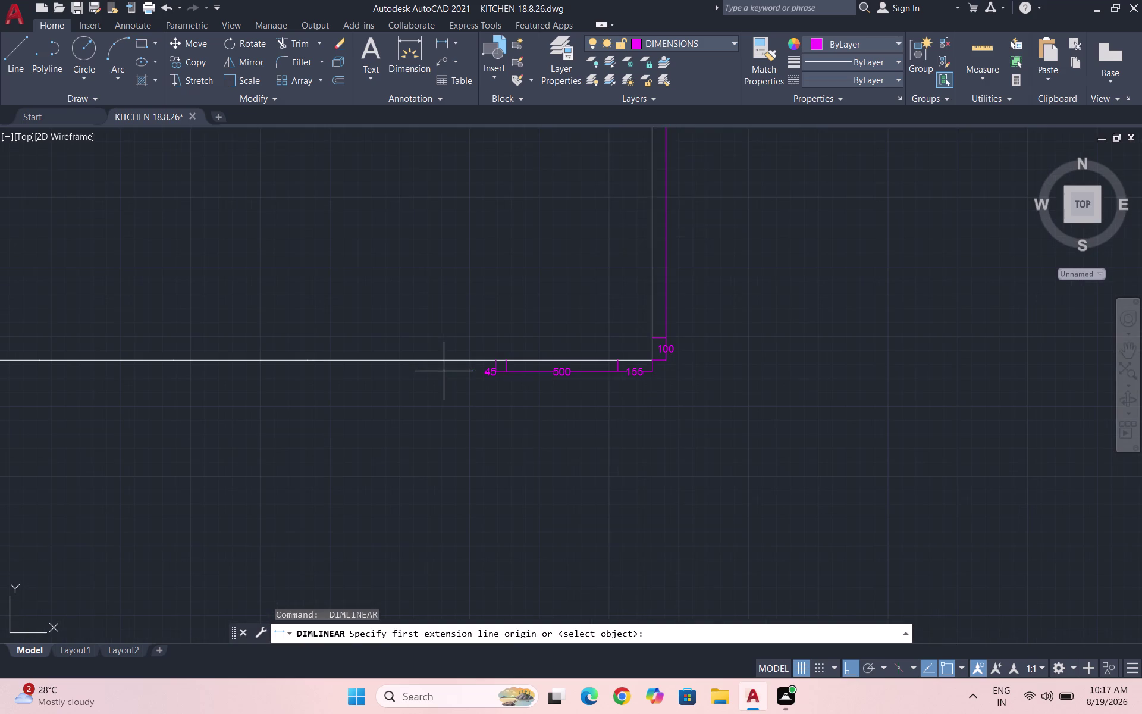
scroll(up, 3)
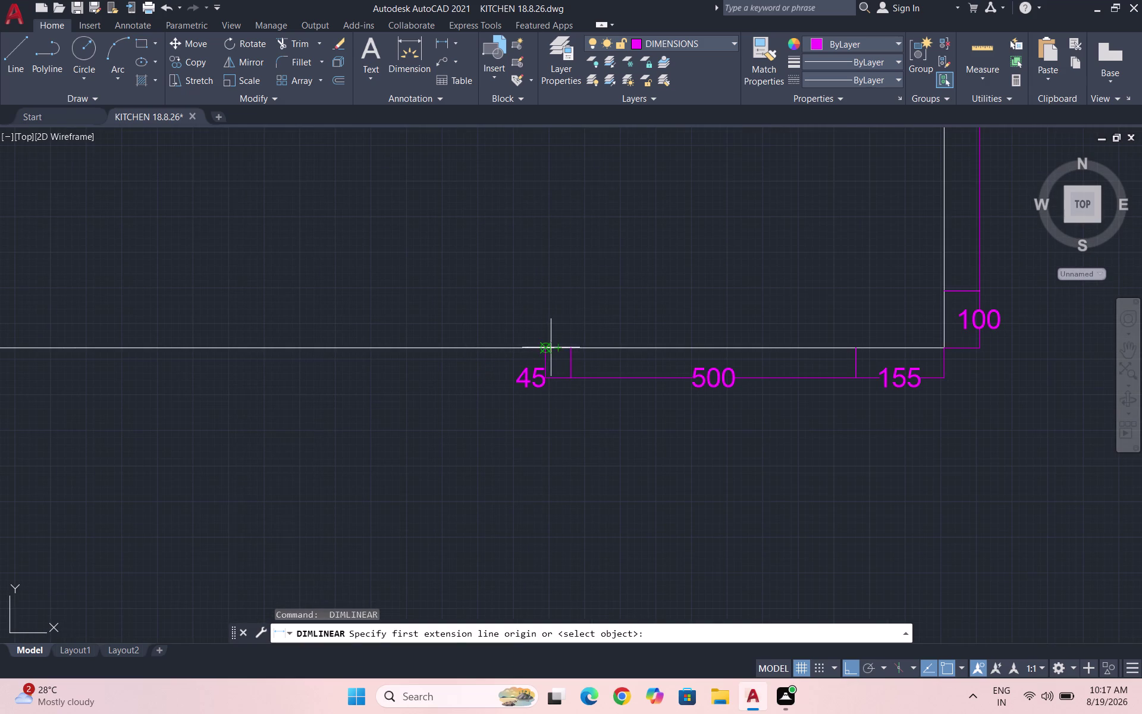
click(549, 347)
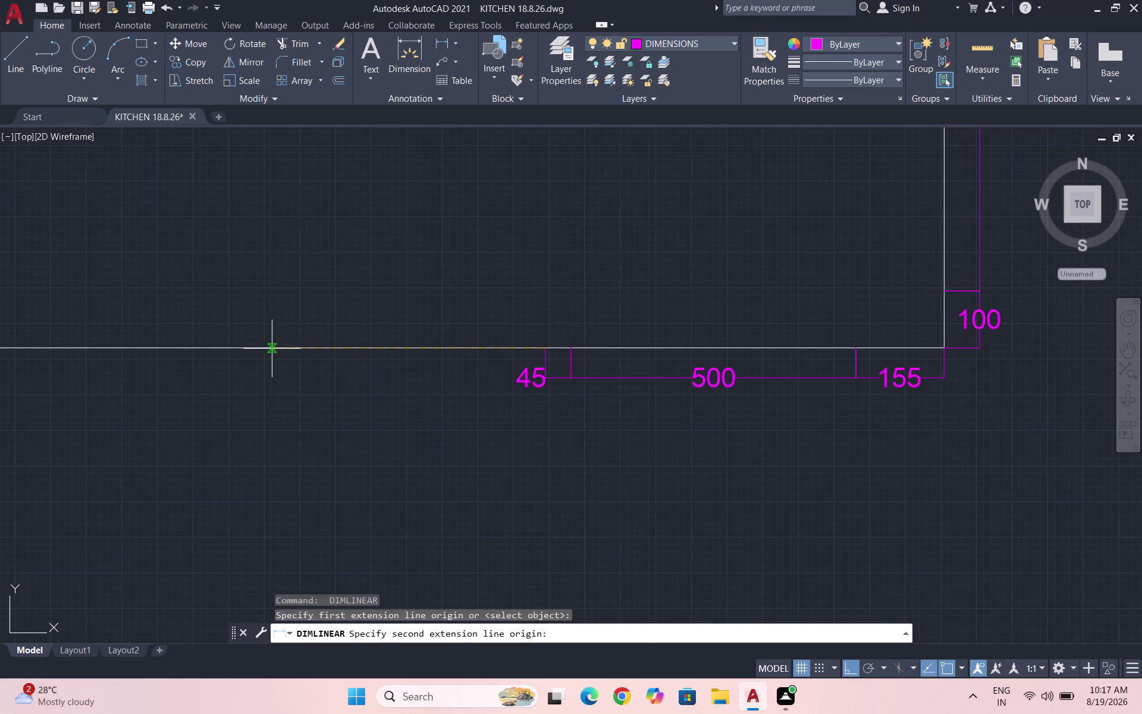
scroll(down, 3)
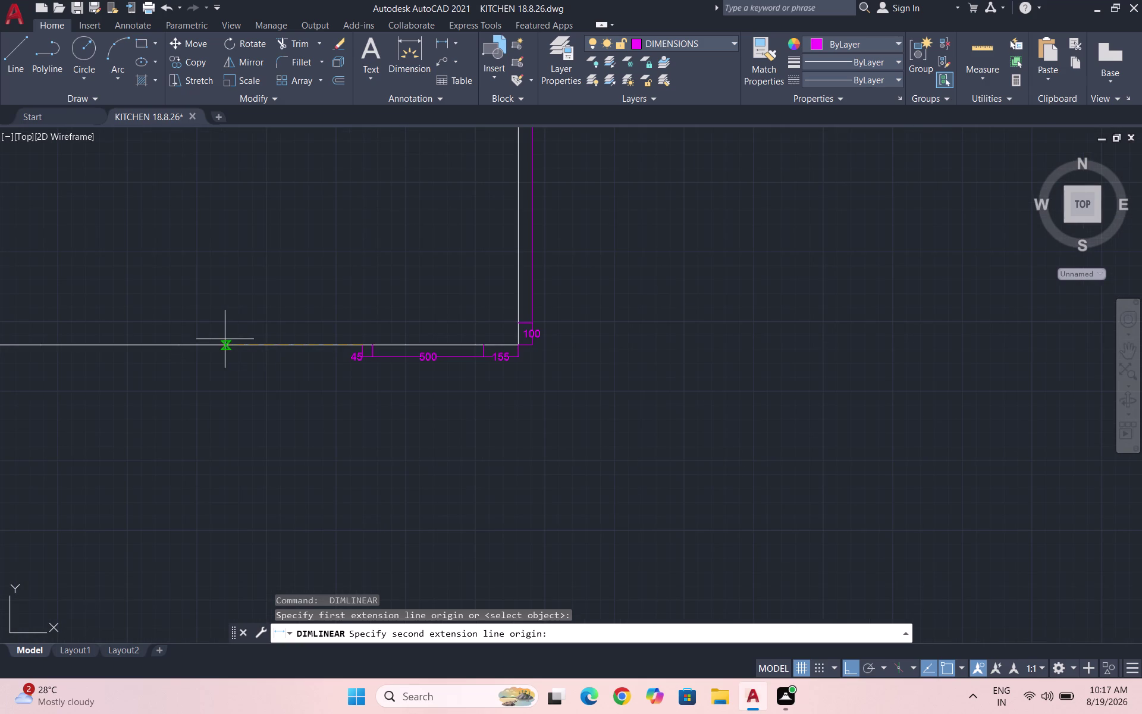
click(179, 348)
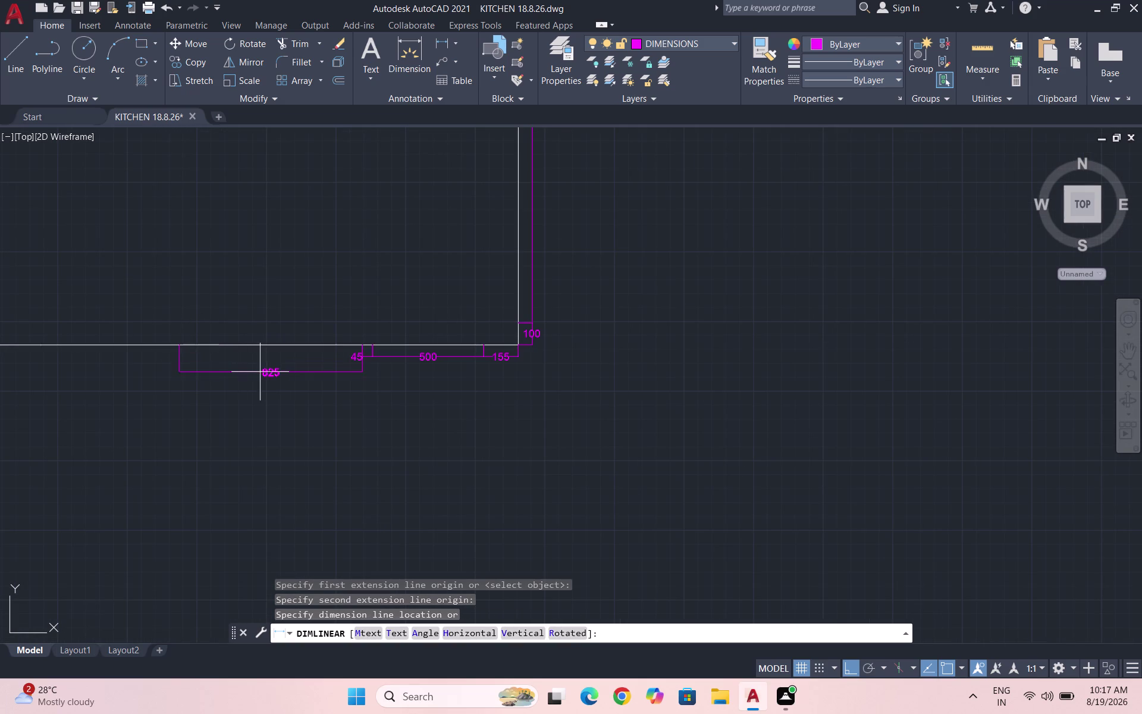
scroll(up, 3)
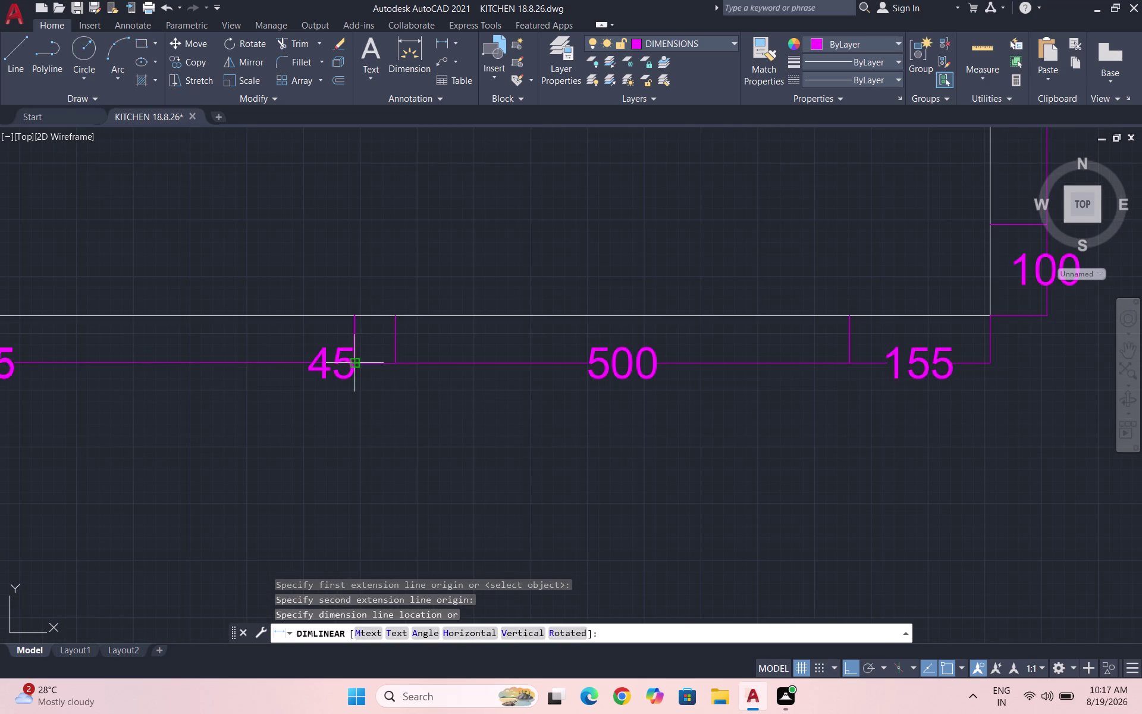
click(356, 361)
scroll(down, 3)
key(space)
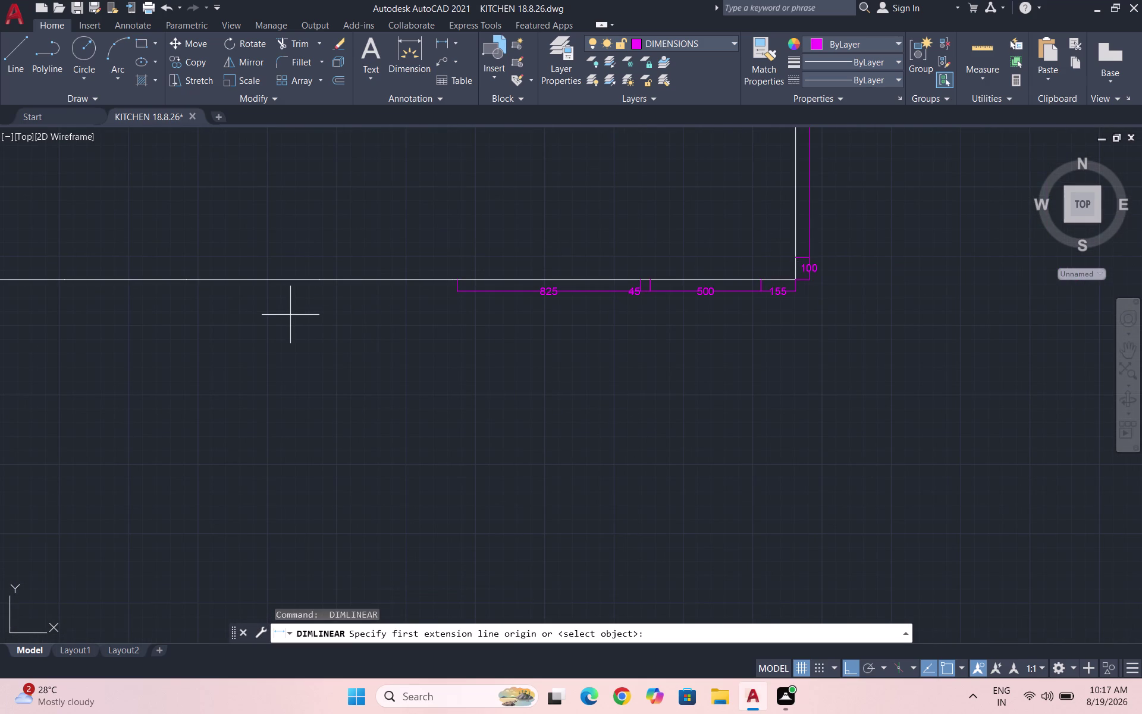
scroll(up, 3)
Continue the bottom-edge chain with 20, 600 and 600 dimensions.
click(529, 259)
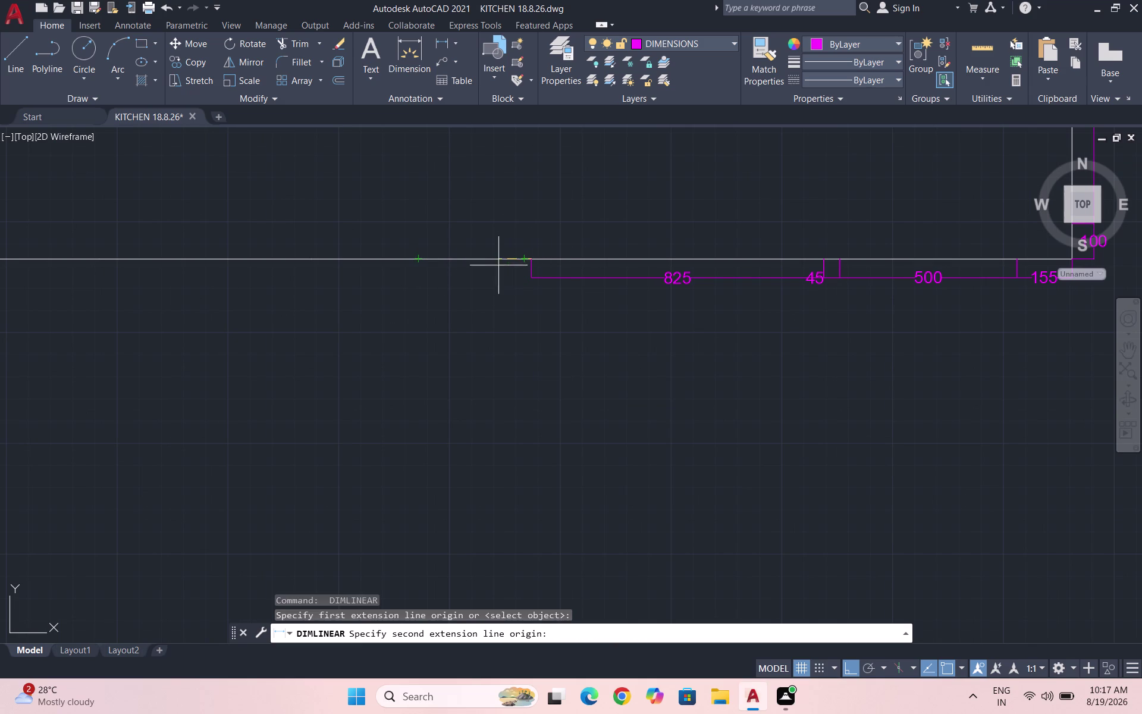
click(528, 256)
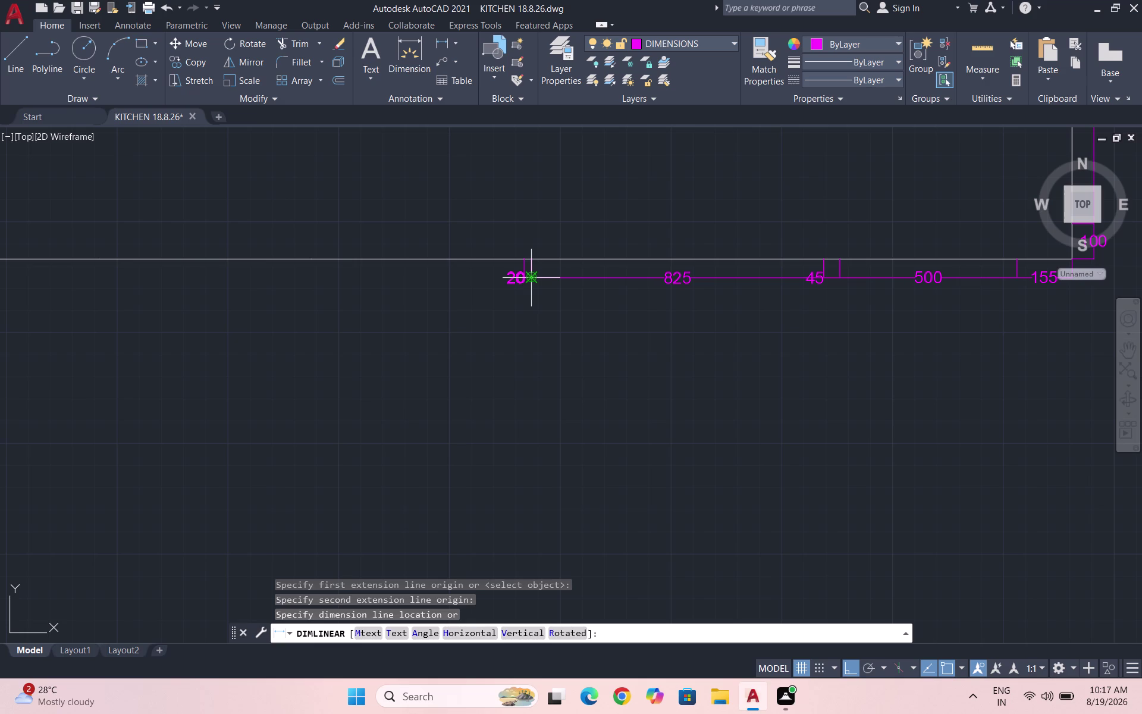
click(534, 274)
key(space)
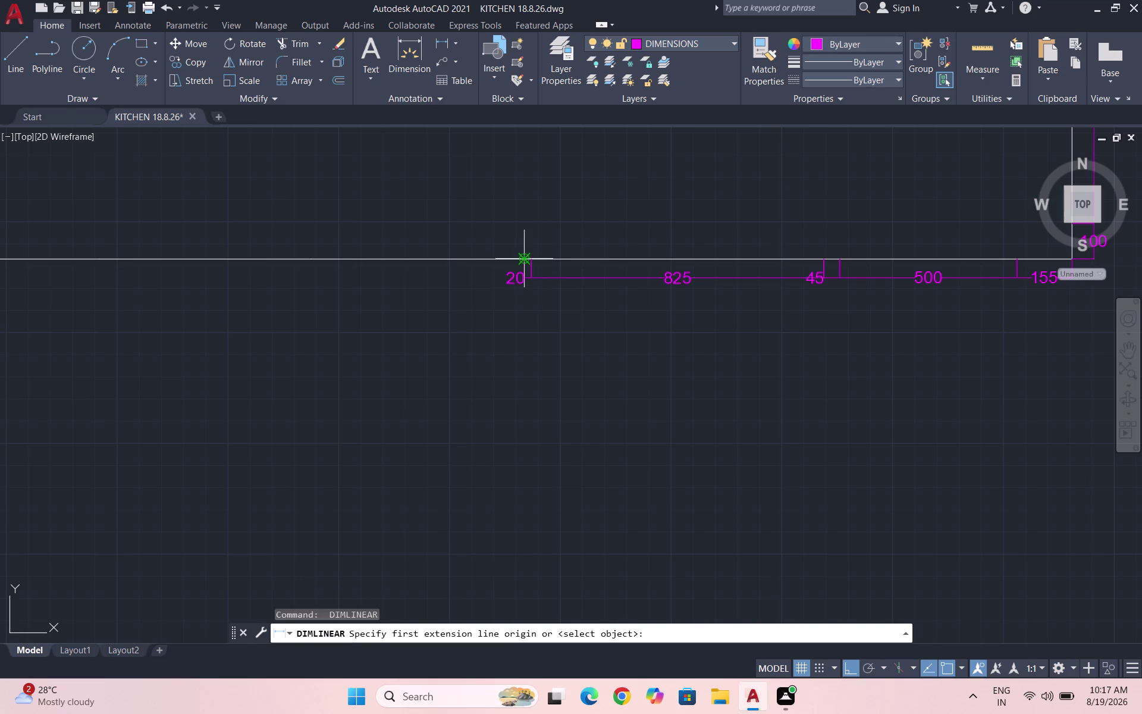
click(520, 260)
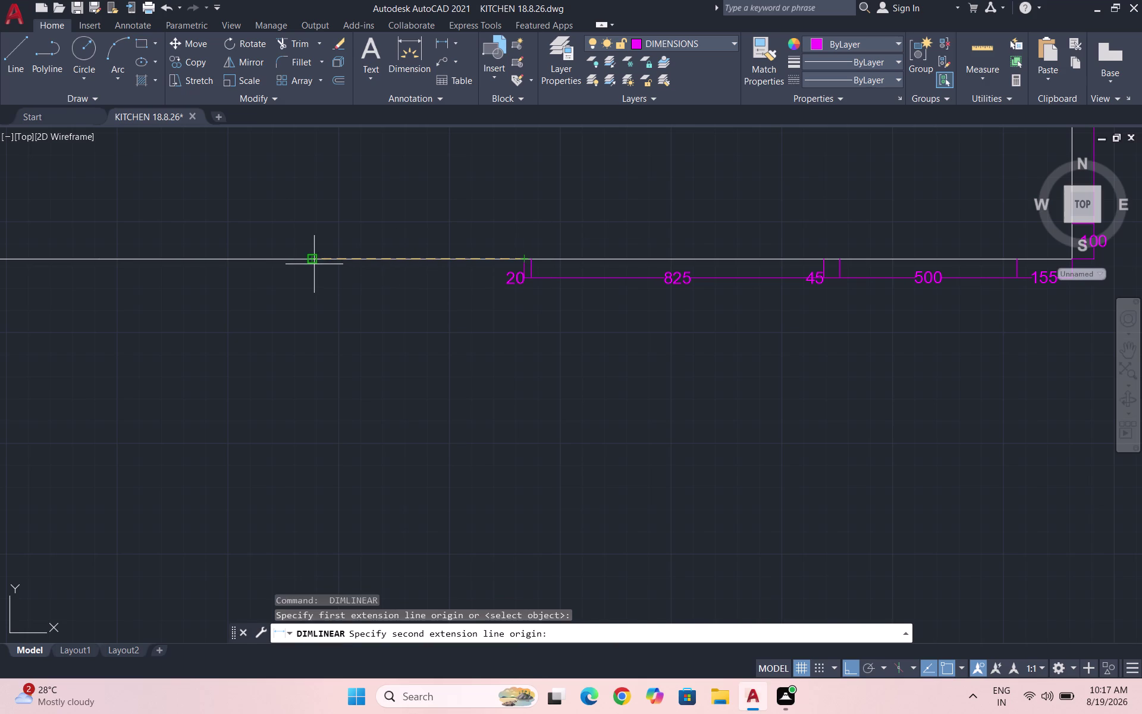
click(312, 259)
click(526, 276)
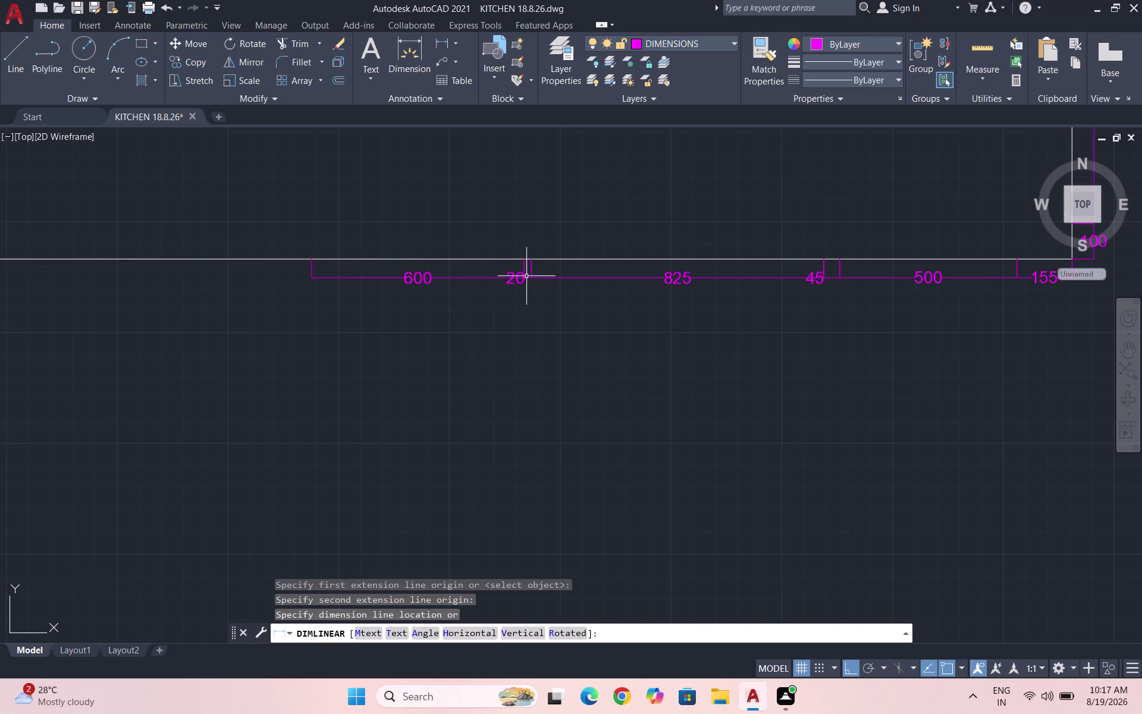
key(space)
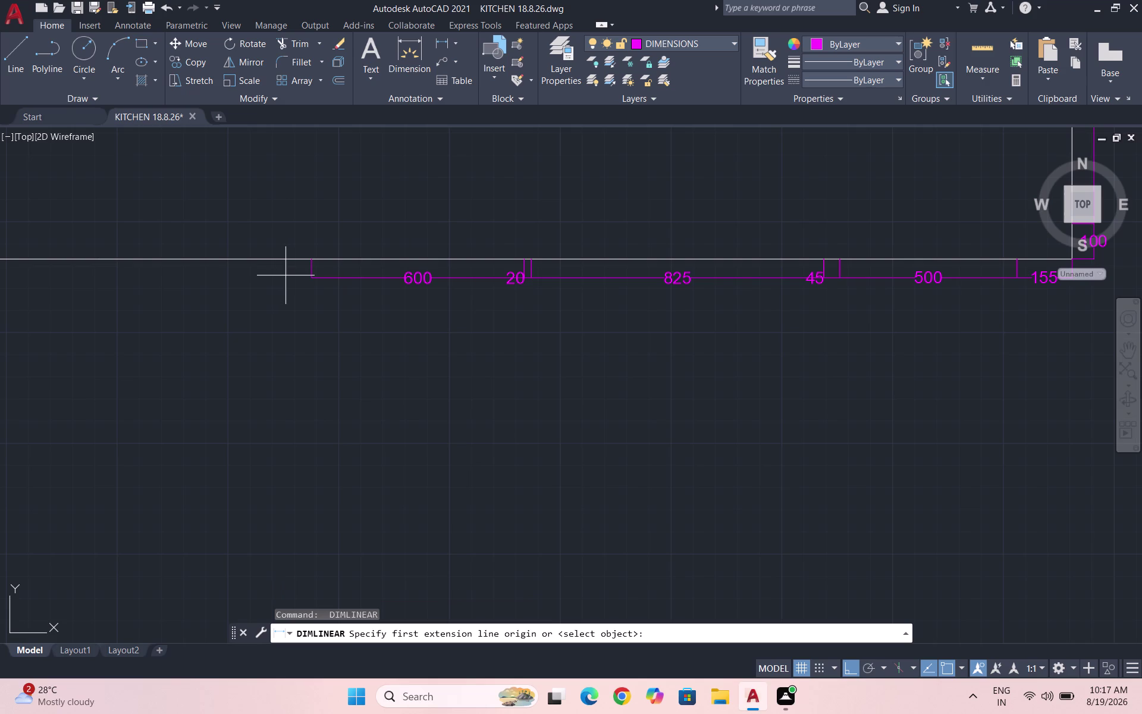
scroll(up, 3)
click(352, 235)
scroll(down, 3)
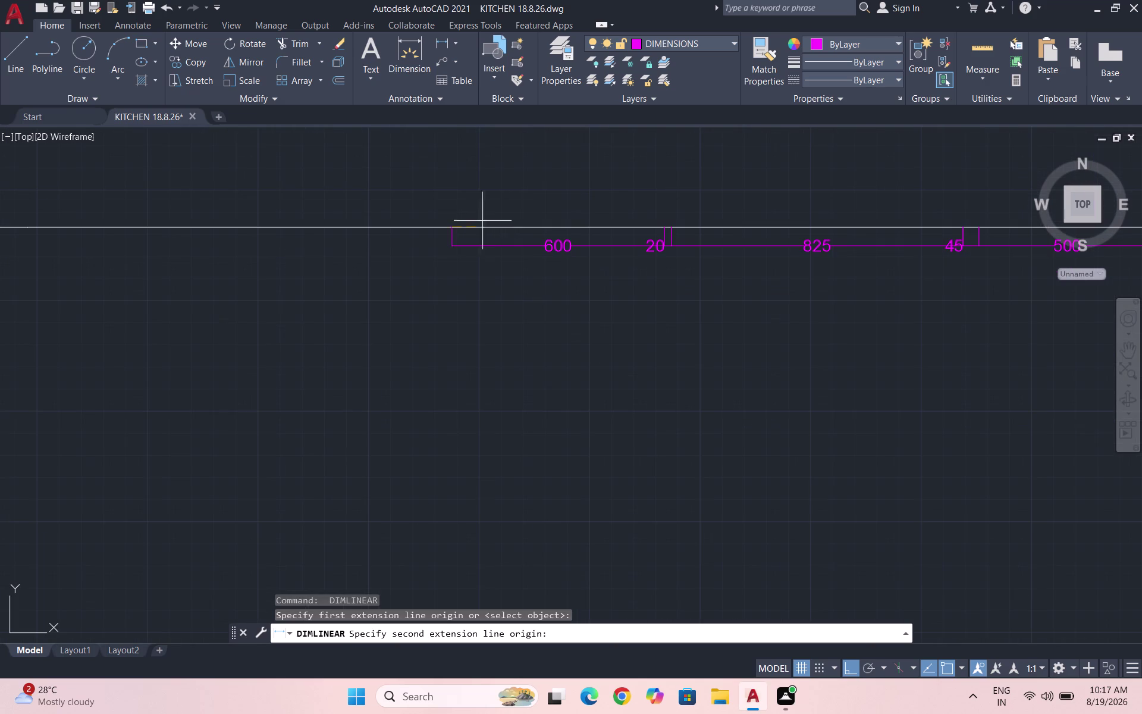
click(241, 228)
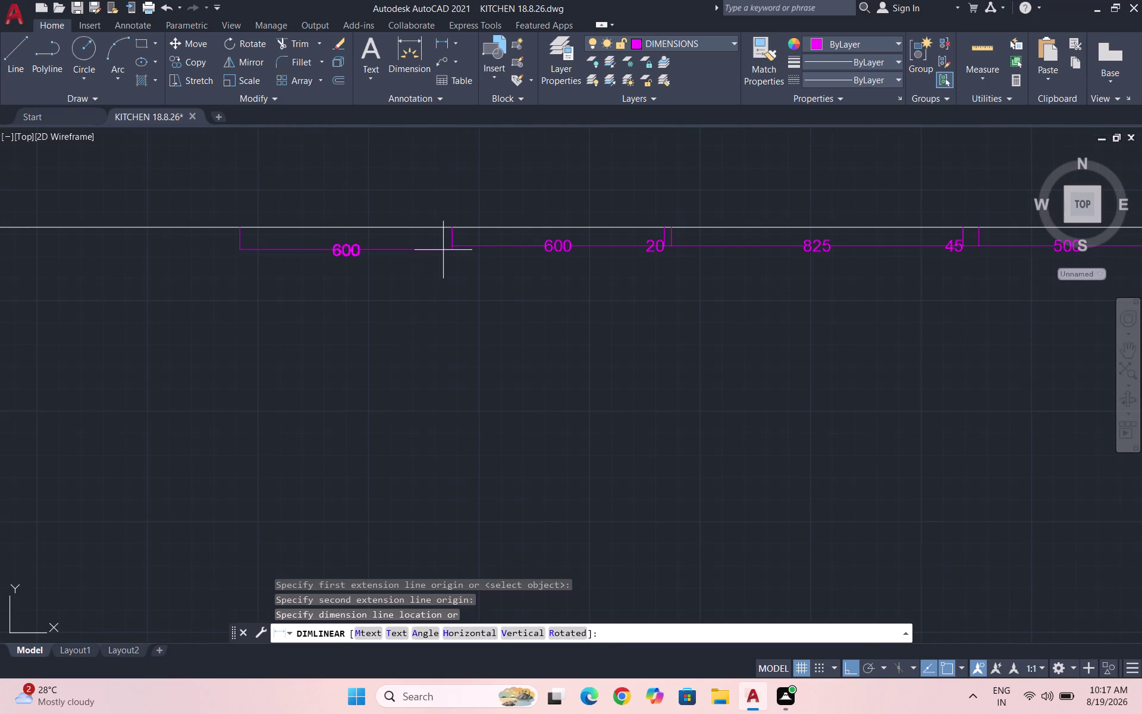
click(454, 245)
Add the 550 and 50 dimensions in line along the bottom edge.
key(space)
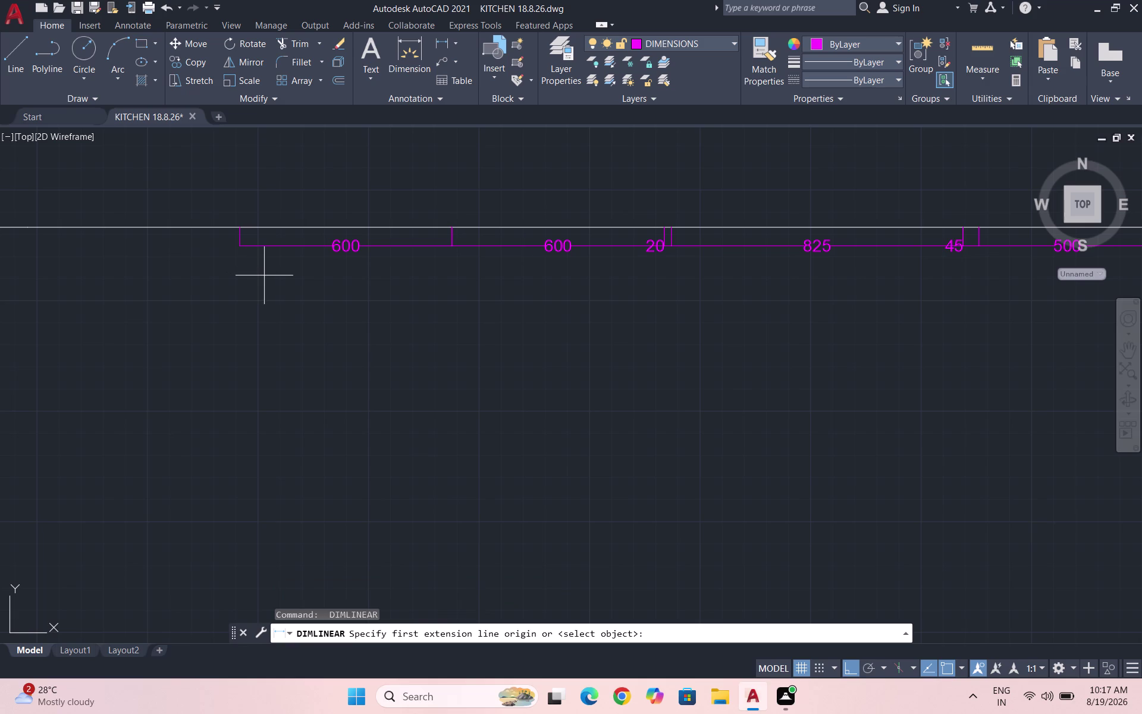
scroll(down, 3)
scroll(down, 3)
scroll(up, 3)
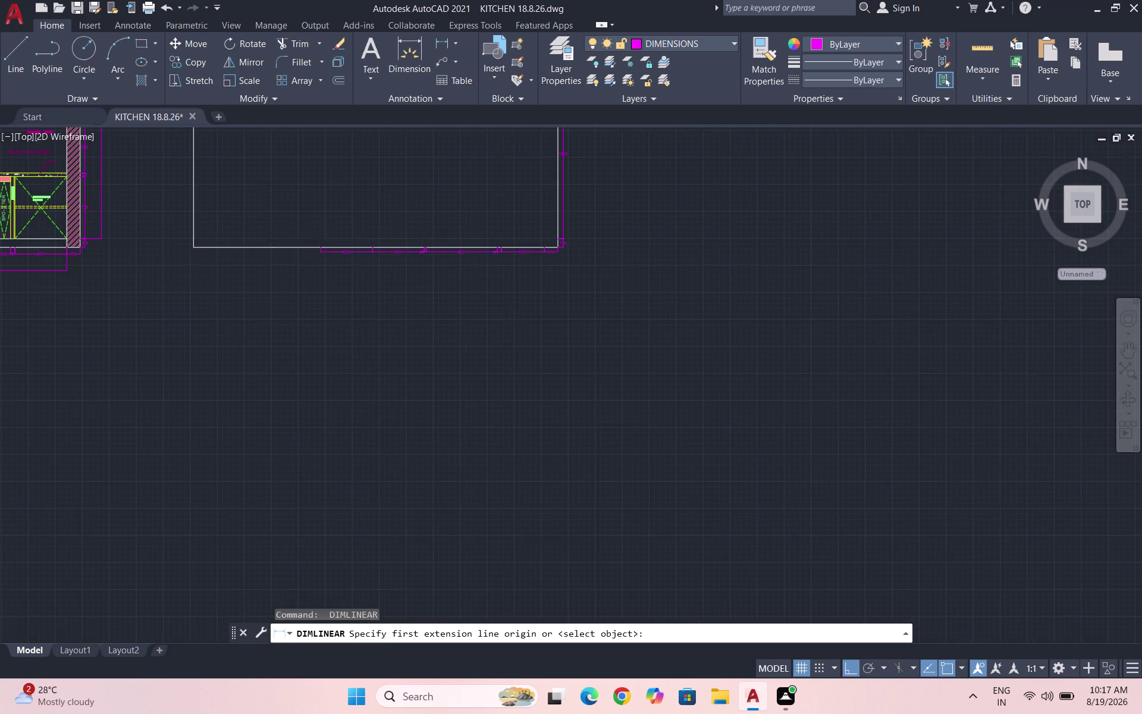
click(335, 251)
scroll(down, 3)
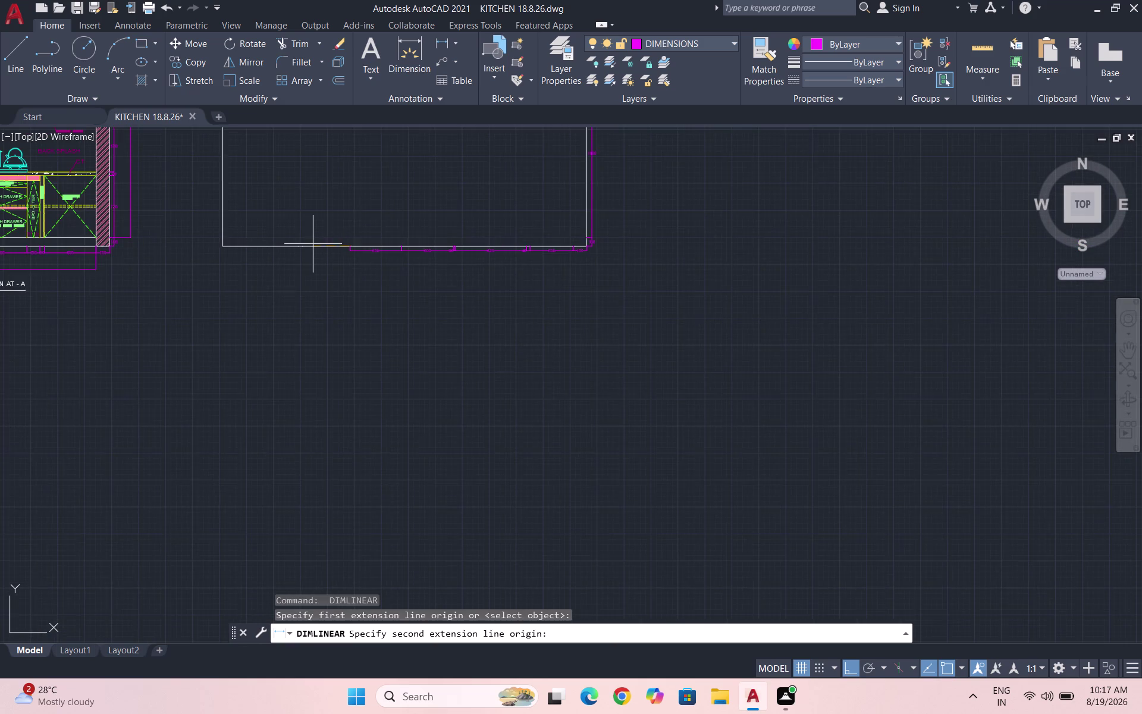
scroll(up, 3)
scroll(up, 3)
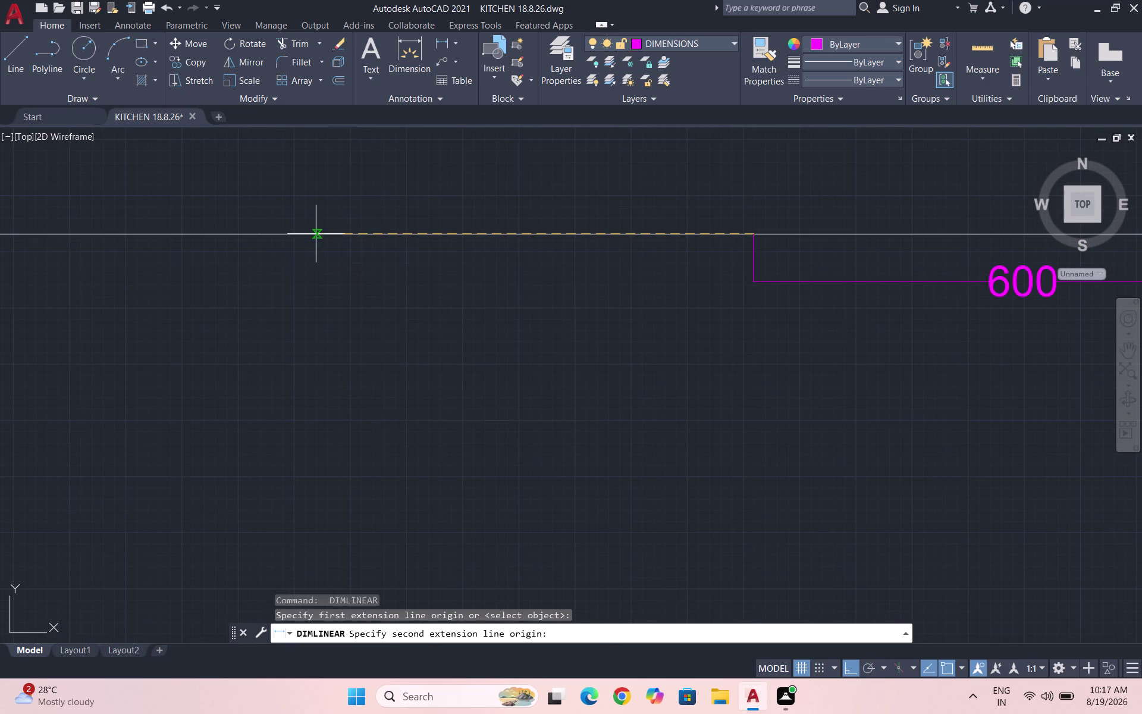
click(260, 234)
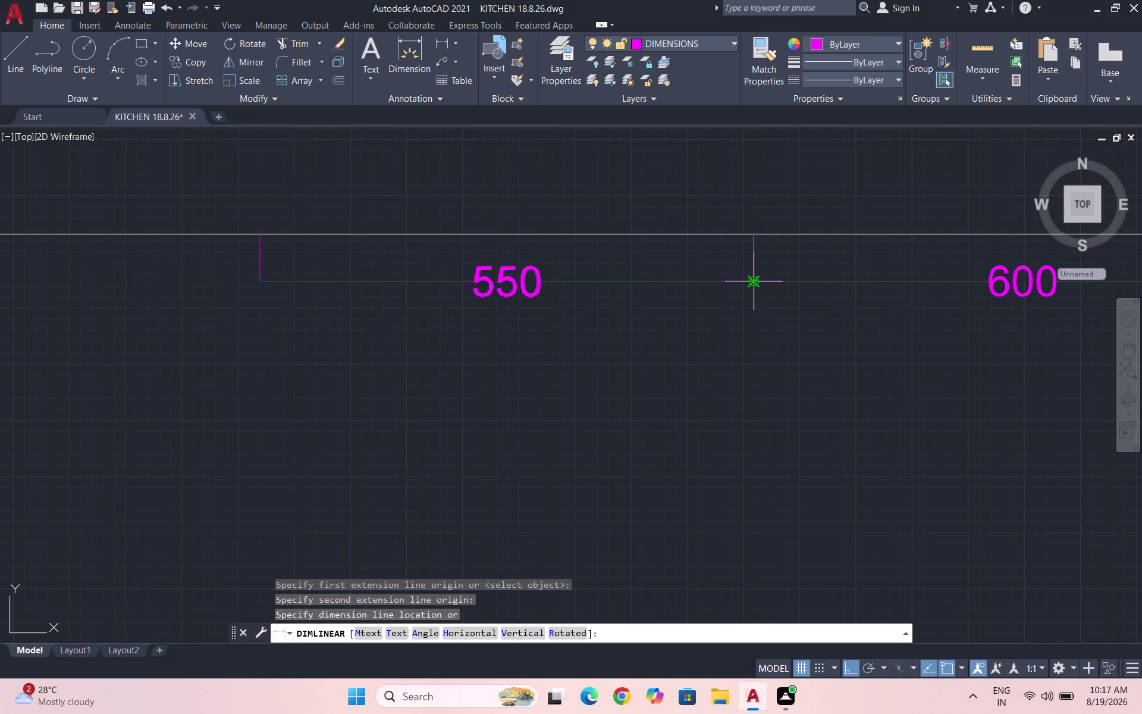
click(757, 279)
key(space)
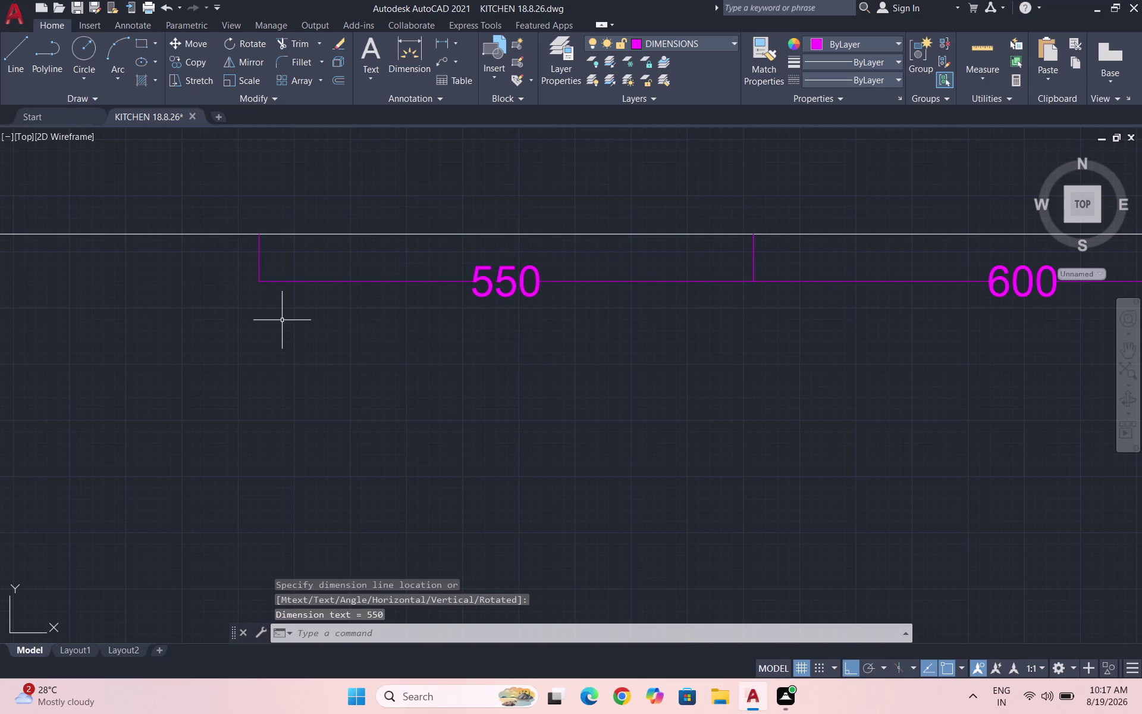
click(263, 232)
click(218, 230)
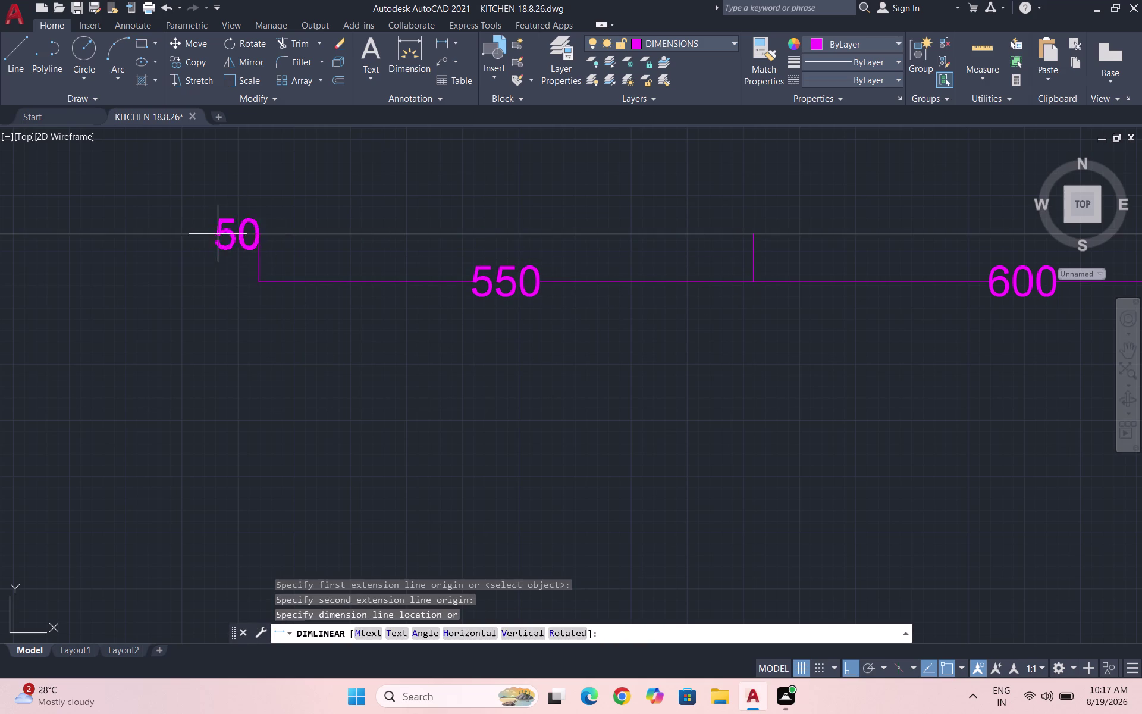
click(260, 285)
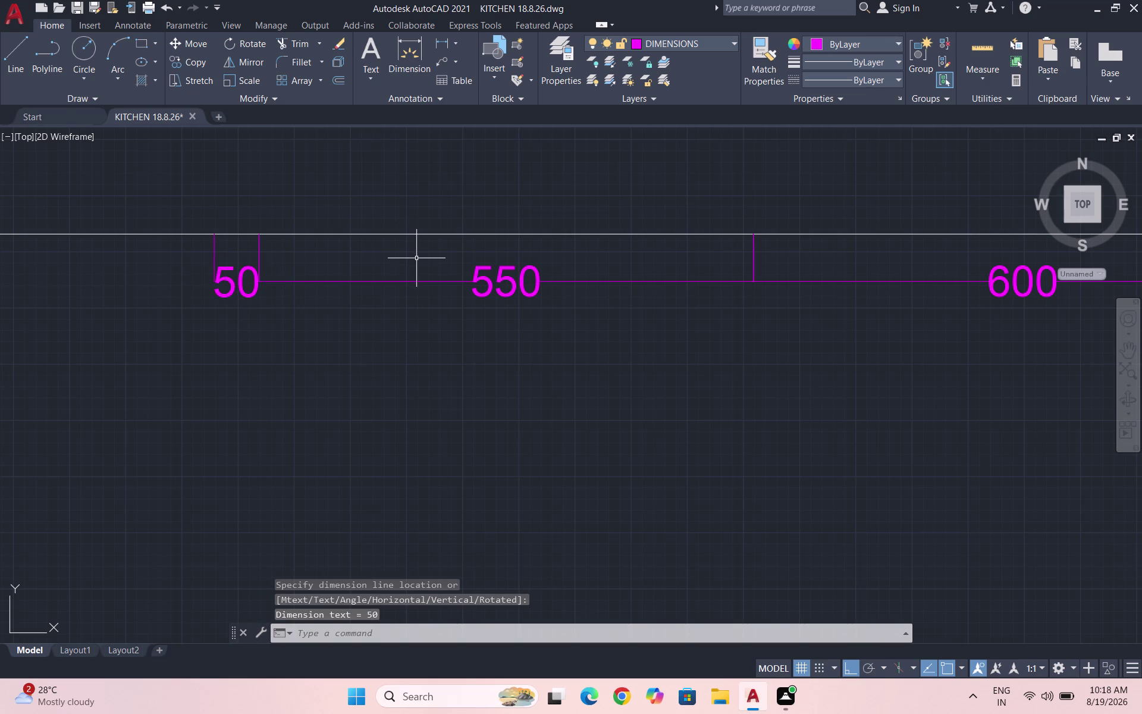
Cancel the wrong 737, then dimension 600 and 273 to the left corner.
key(space)
scroll(down, 3)
scroll(up, 3)
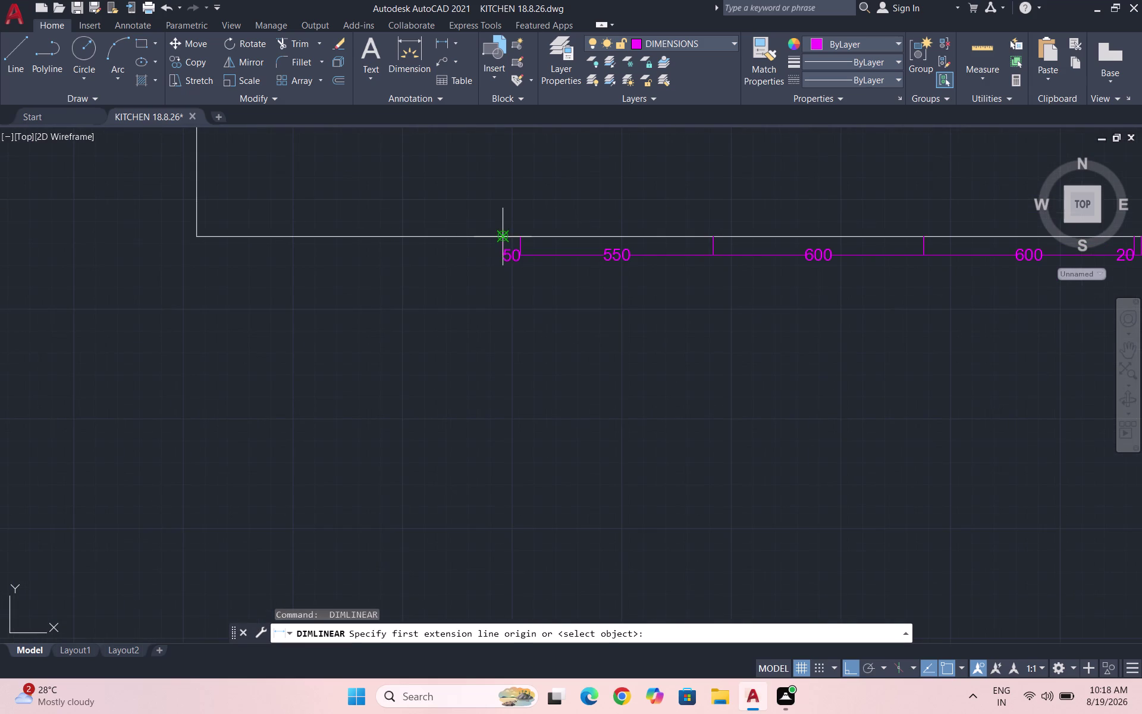
click(502, 236)
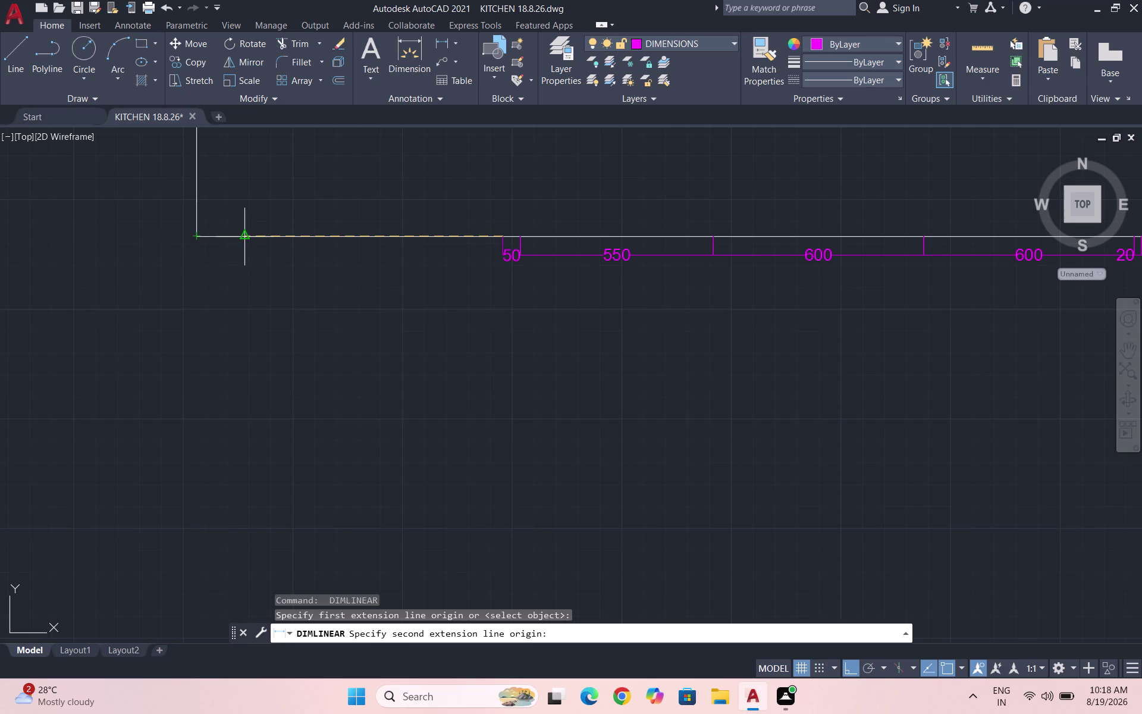
click(246, 236)
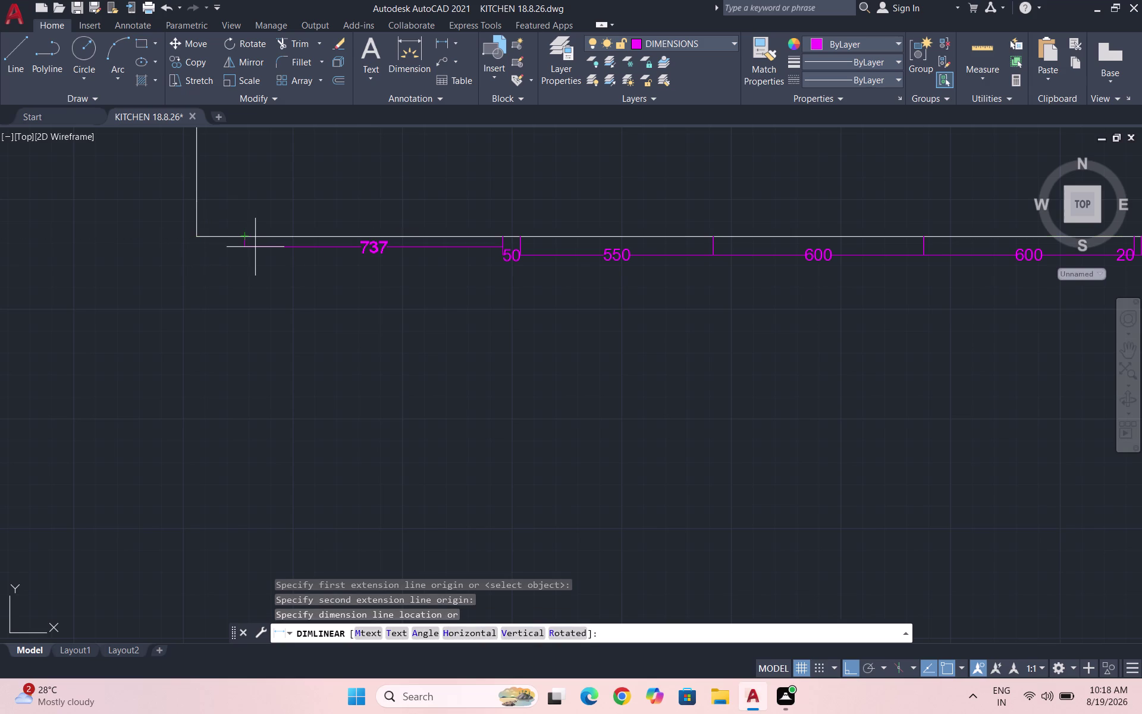
key(Escape)
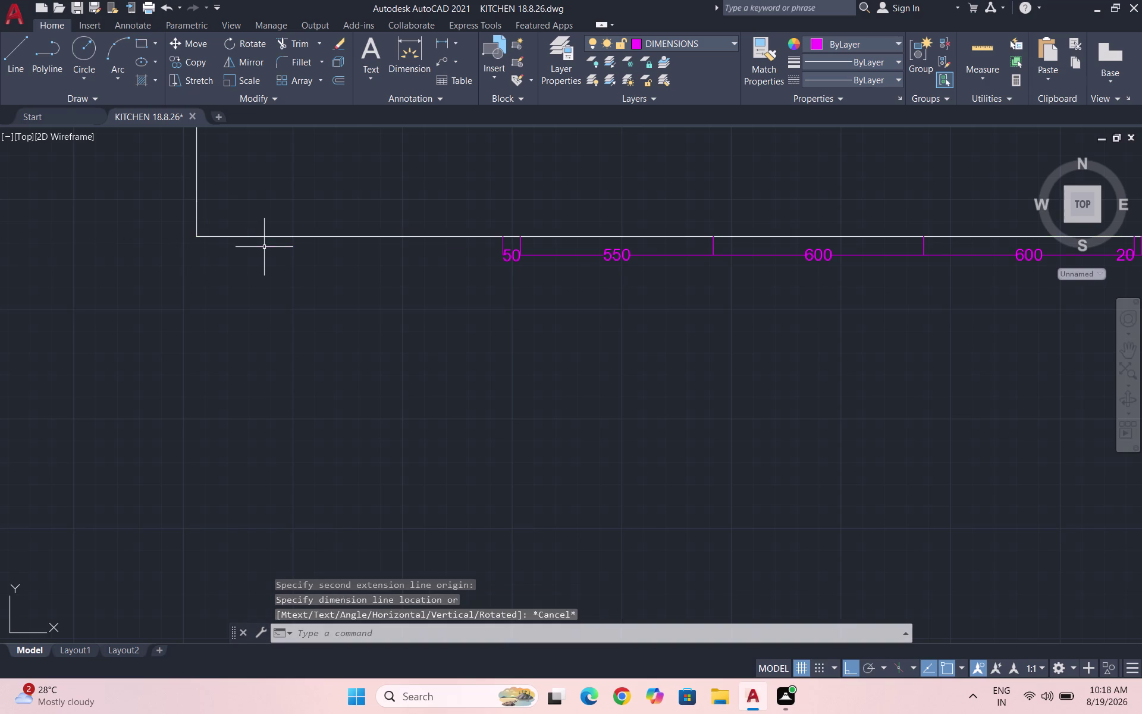
key(space)
click(502, 234)
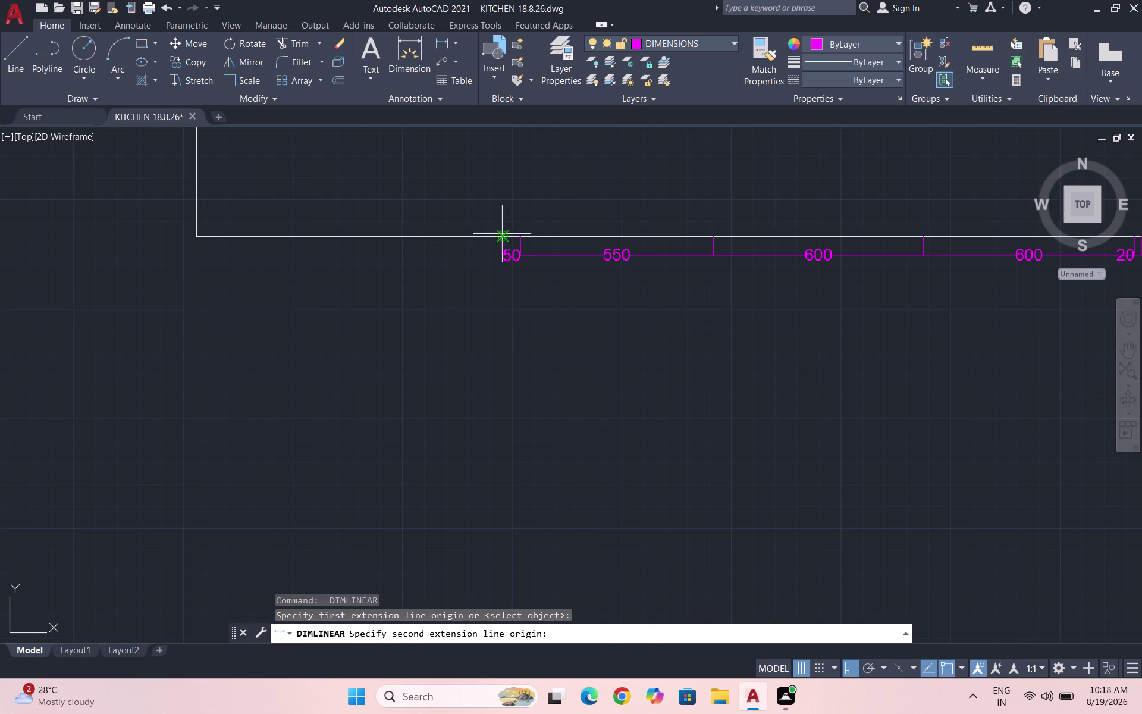
click(293, 237)
click(506, 253)
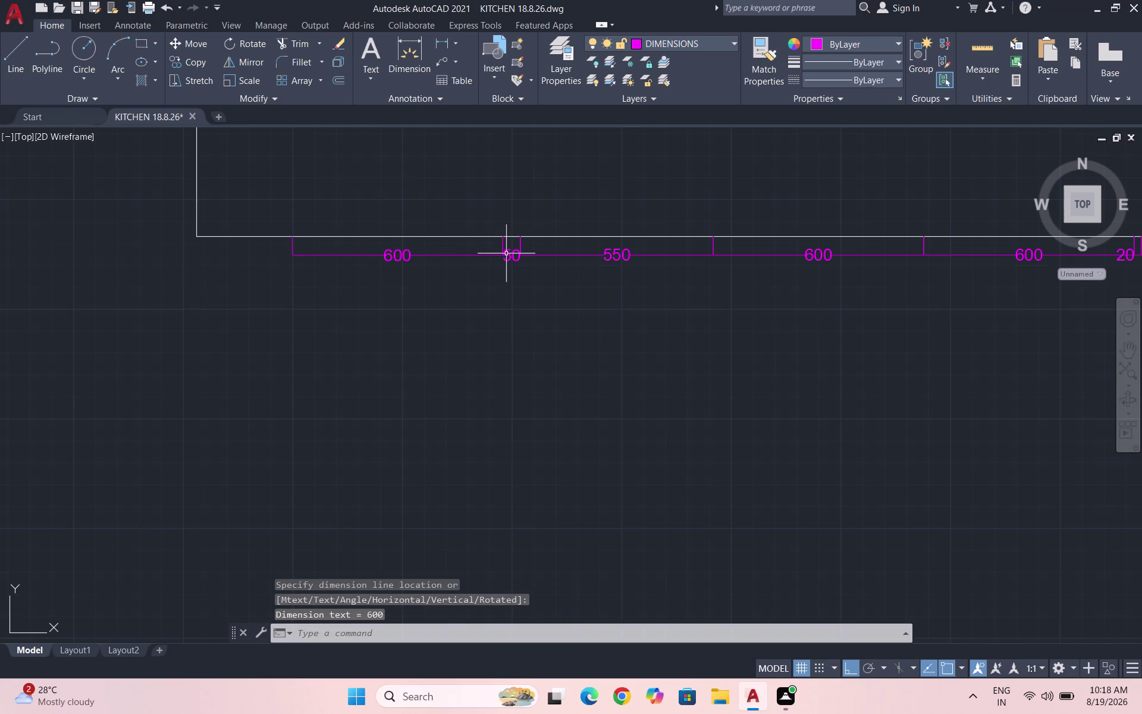
key(space)
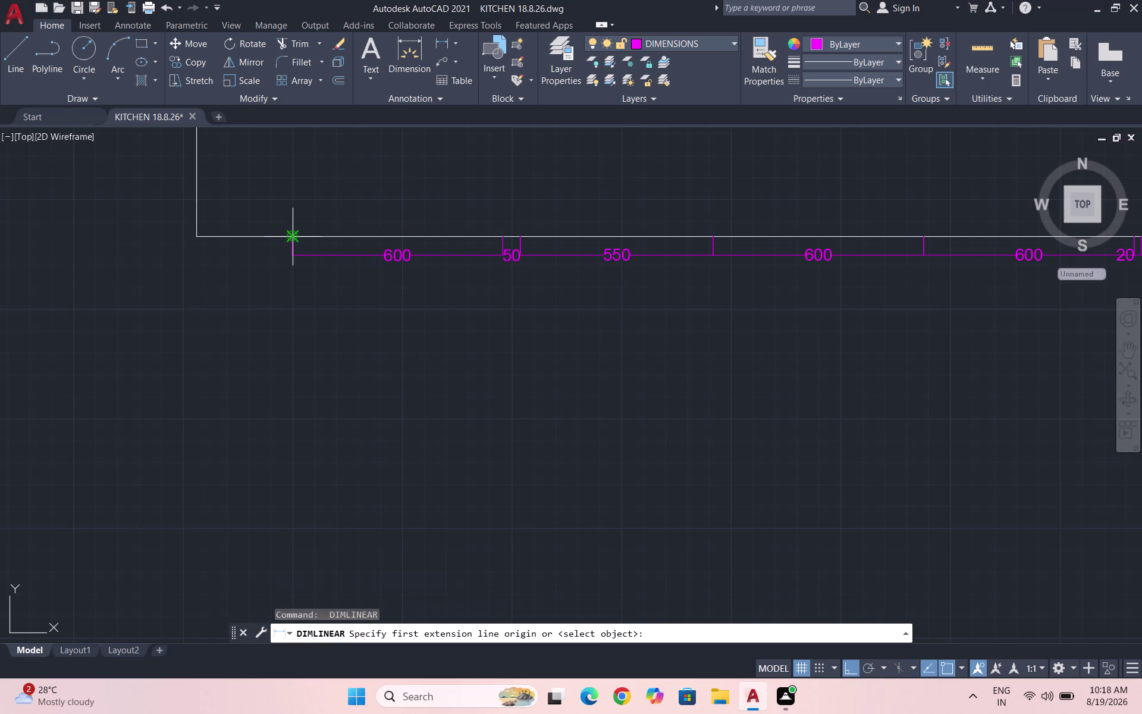
click(289, 236)
click(200, 238)
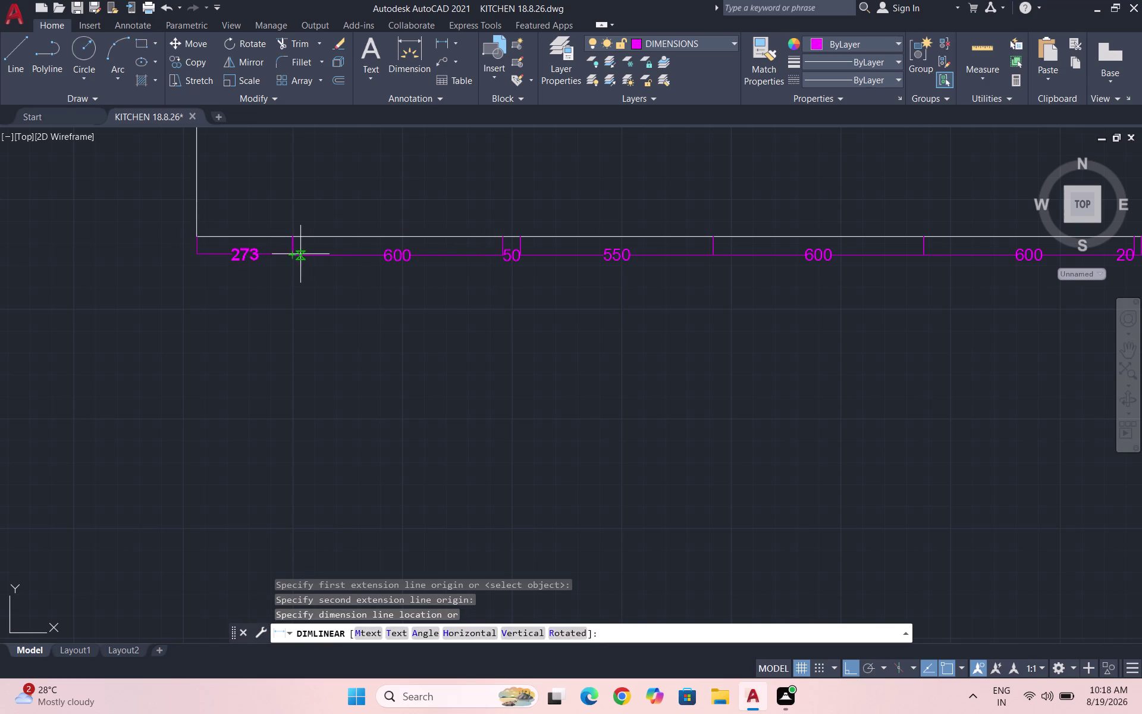
click(293, 255)
scroll(down, 3)
scroll(down, 3)
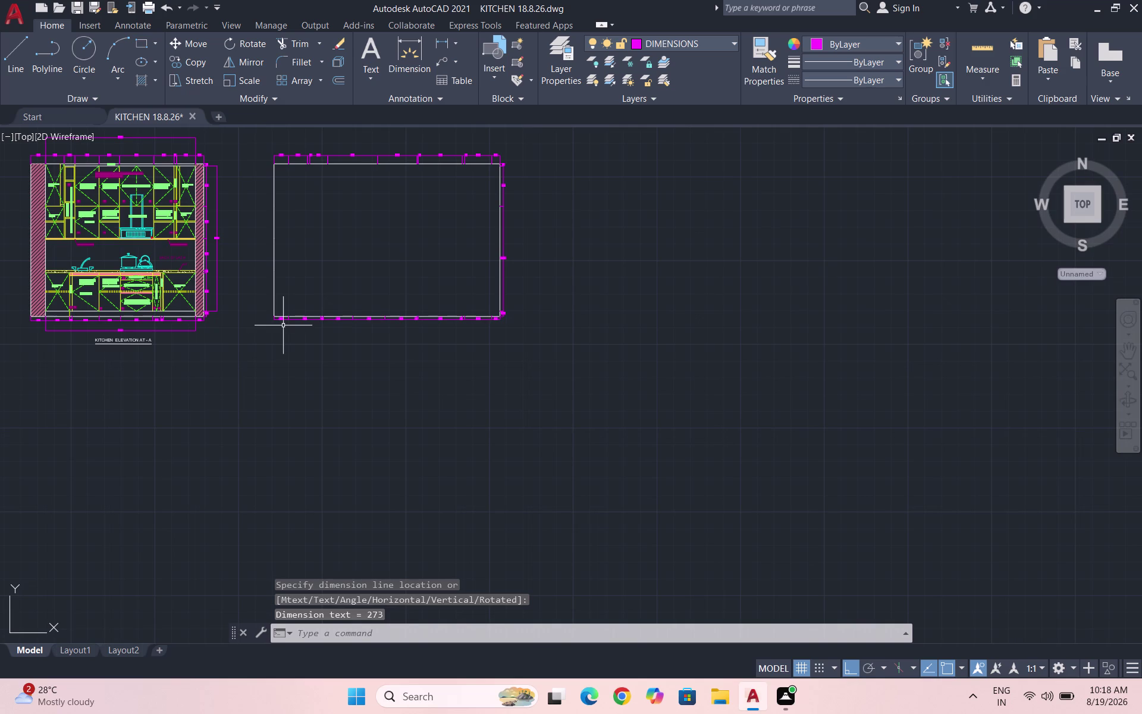
key(space)
scroll(up, 3)
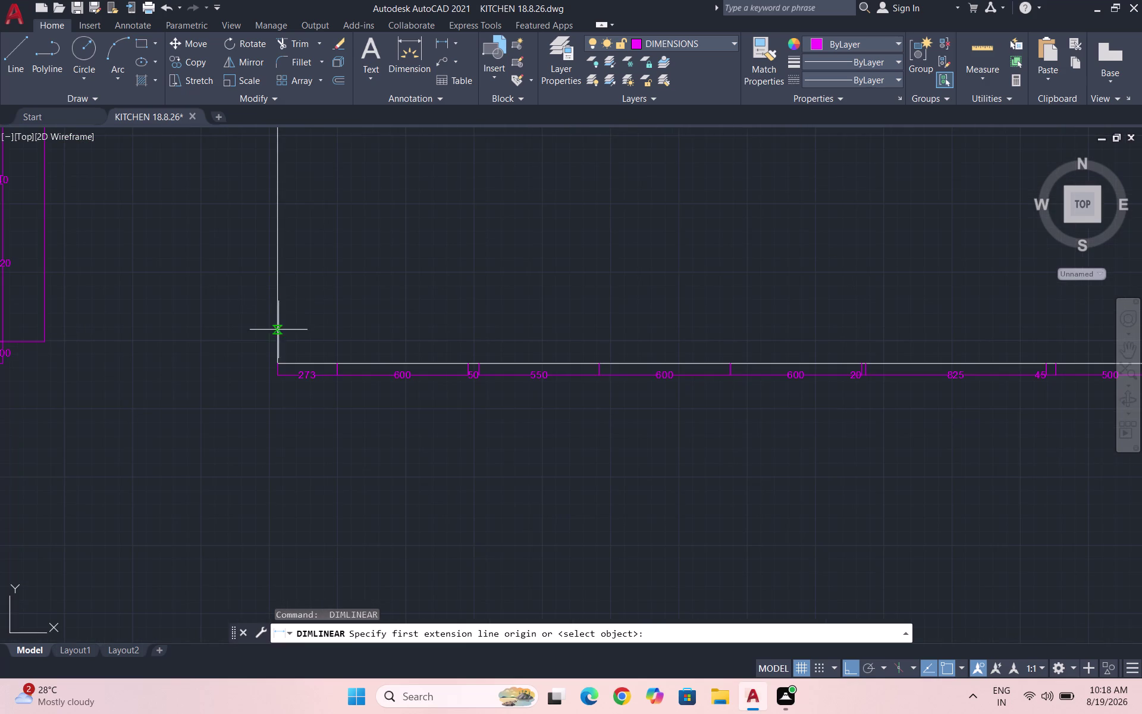
Dimension the 100 step at the bottom of the left edge.
scroll(up, 3)
click(282, 380)
click(277, 342)
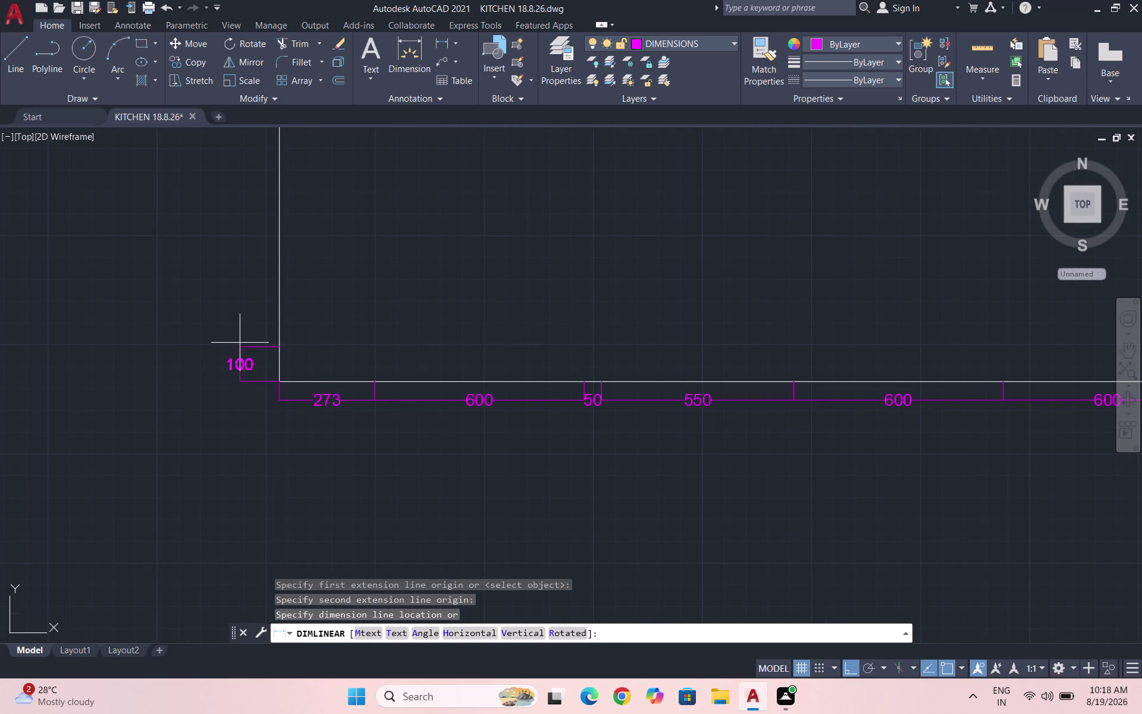
click(249, 339)
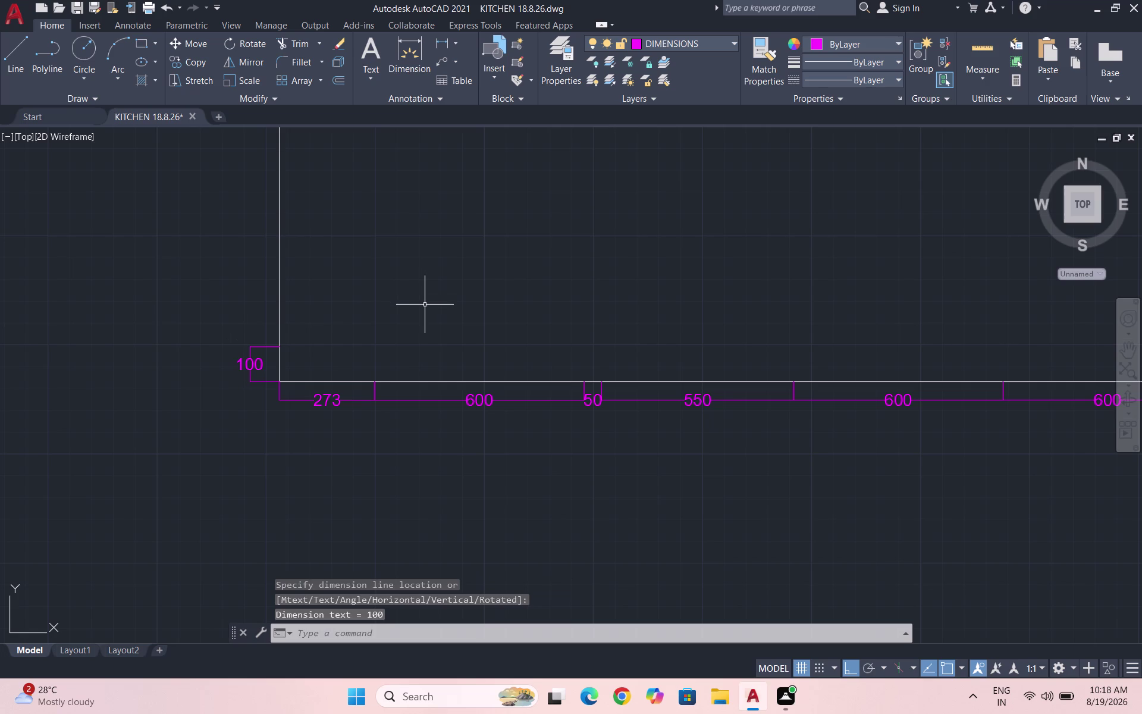
Cancel the wrong 760 and add the 720 left-edge dimension.
key(space)
click(283, 346)
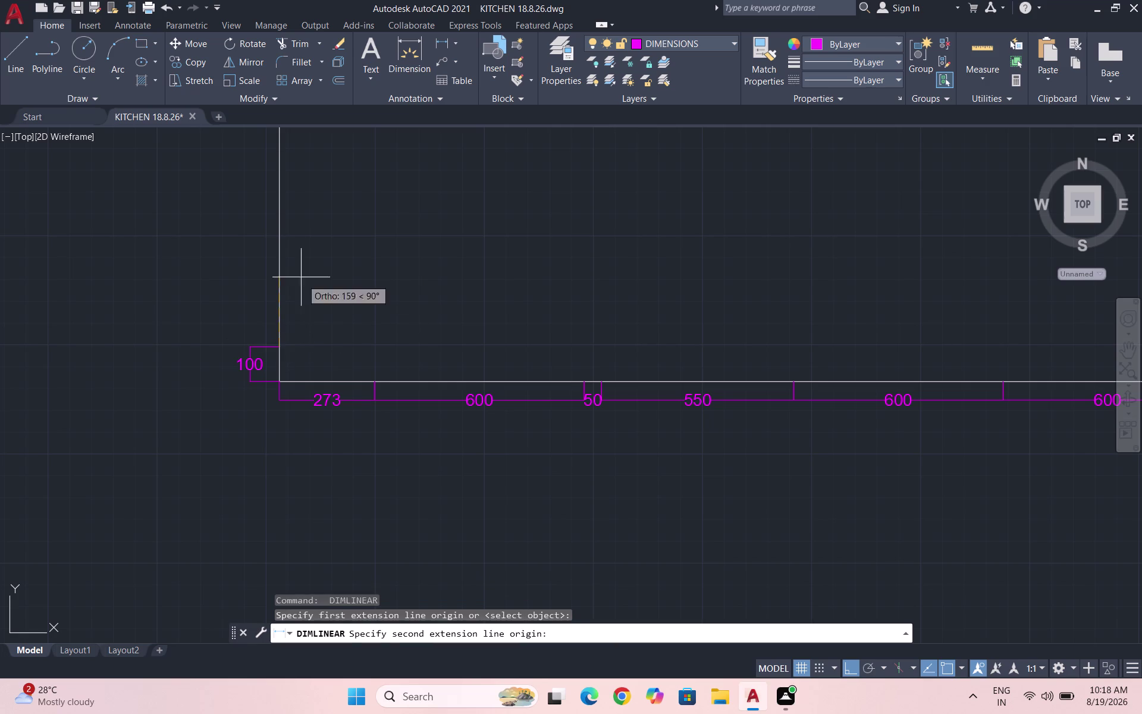
scroll(down, 3)
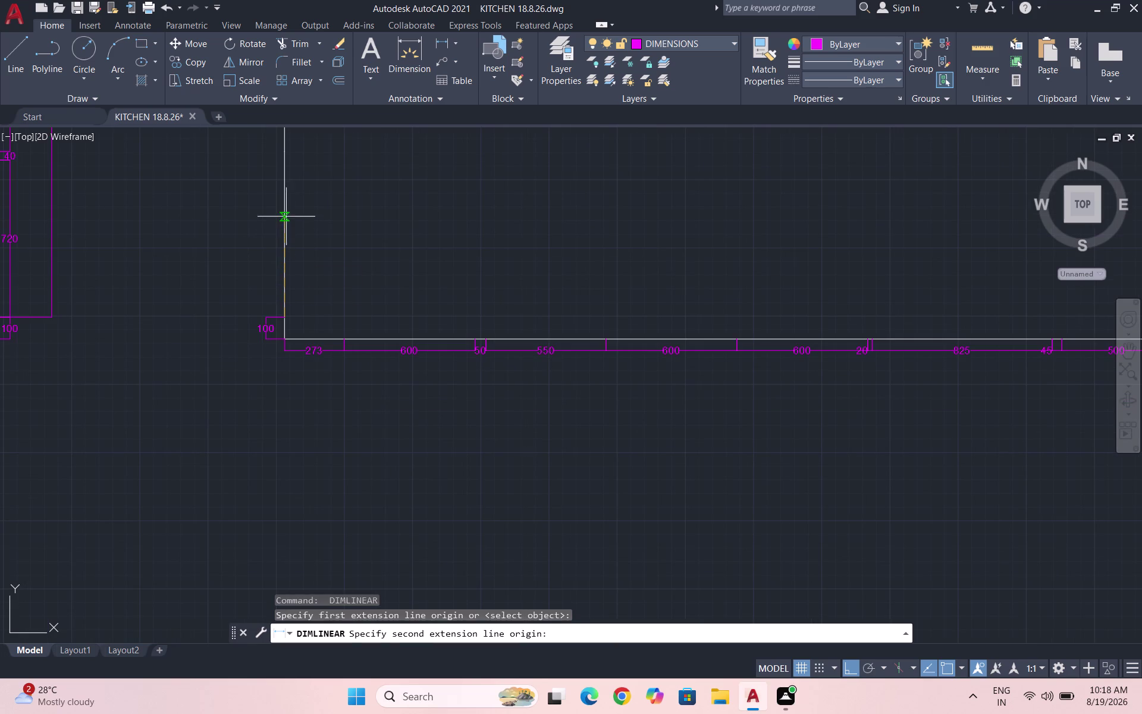
scroll(down, 3)
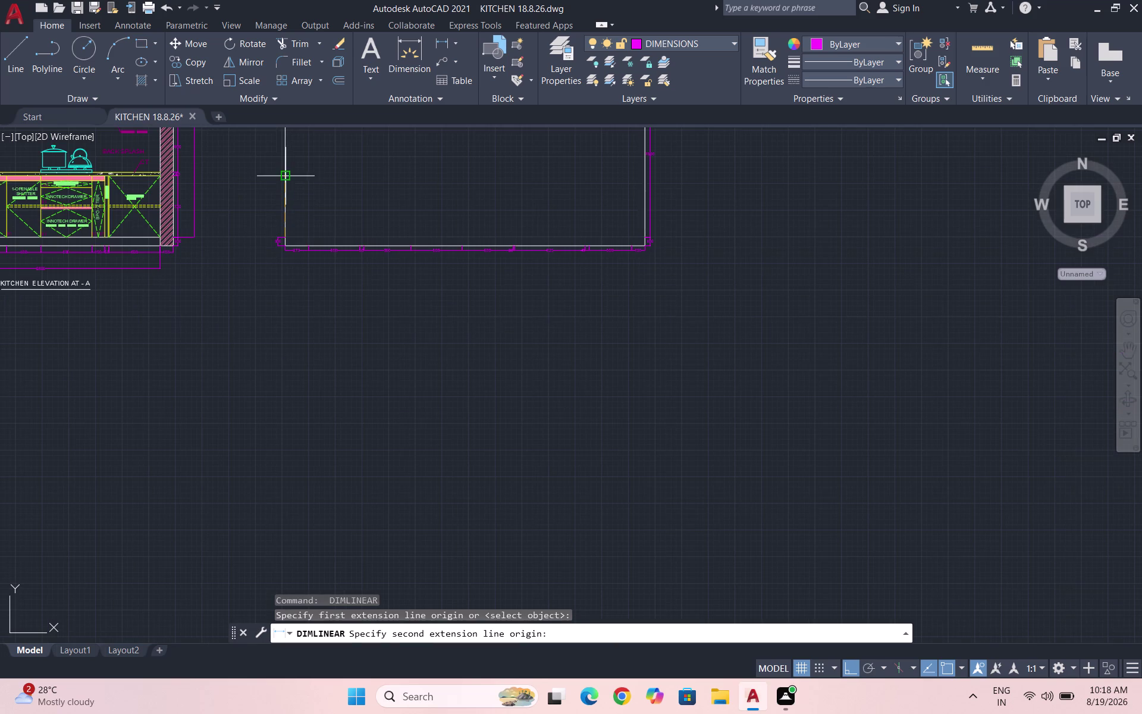
click(284, 167)
scroll(up, 3)
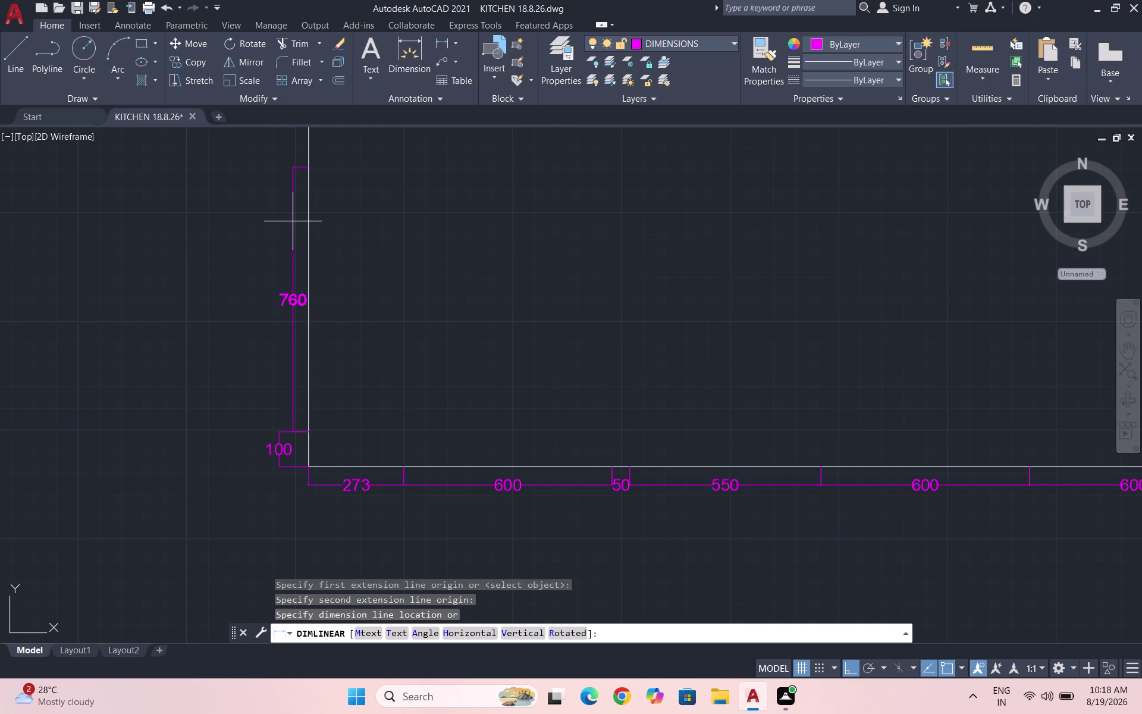
key(Escape)
key(space)
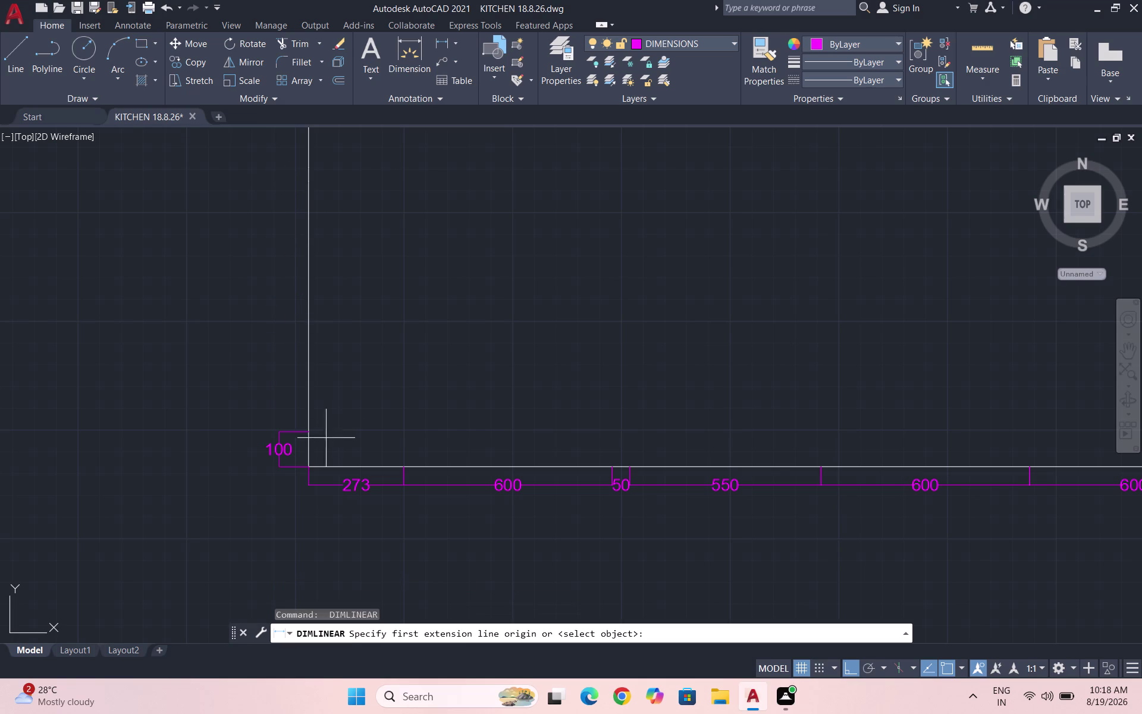
click(311, 431)
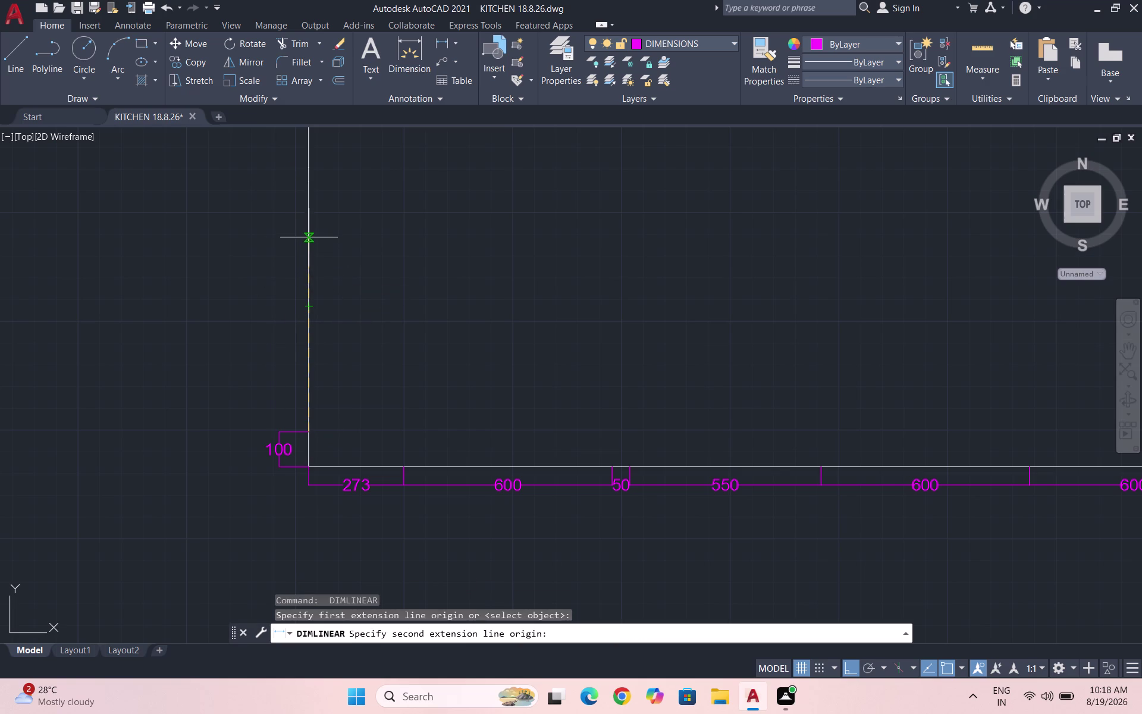
click(309, 183)
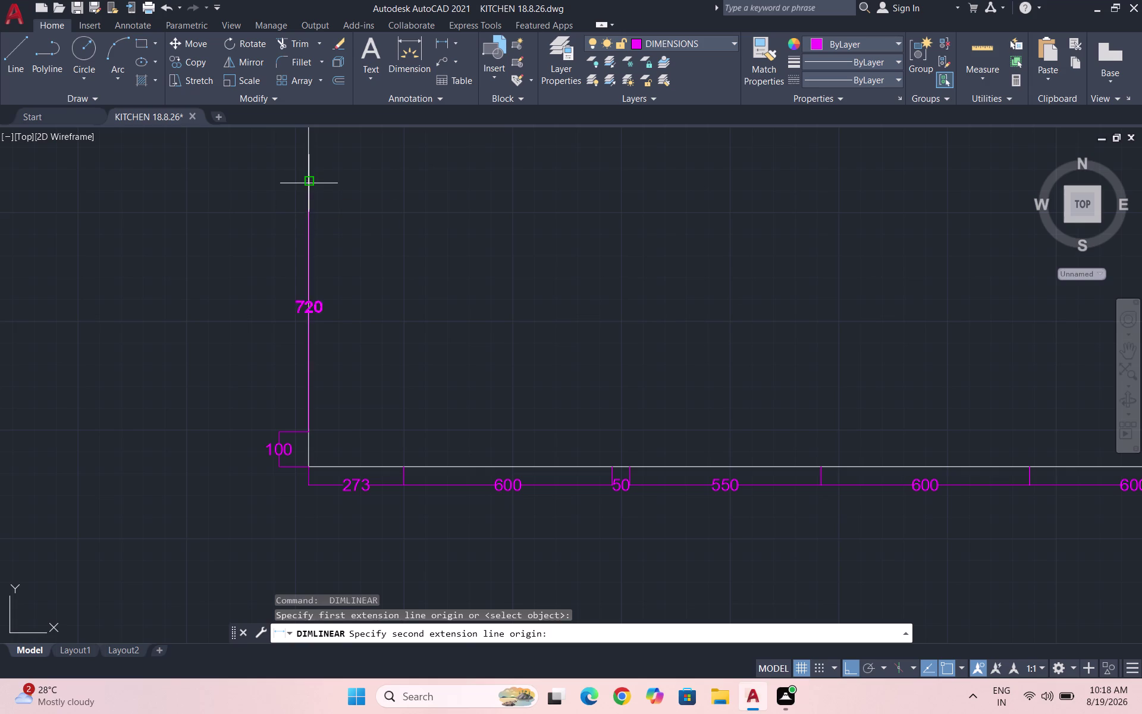
click(279, 431)
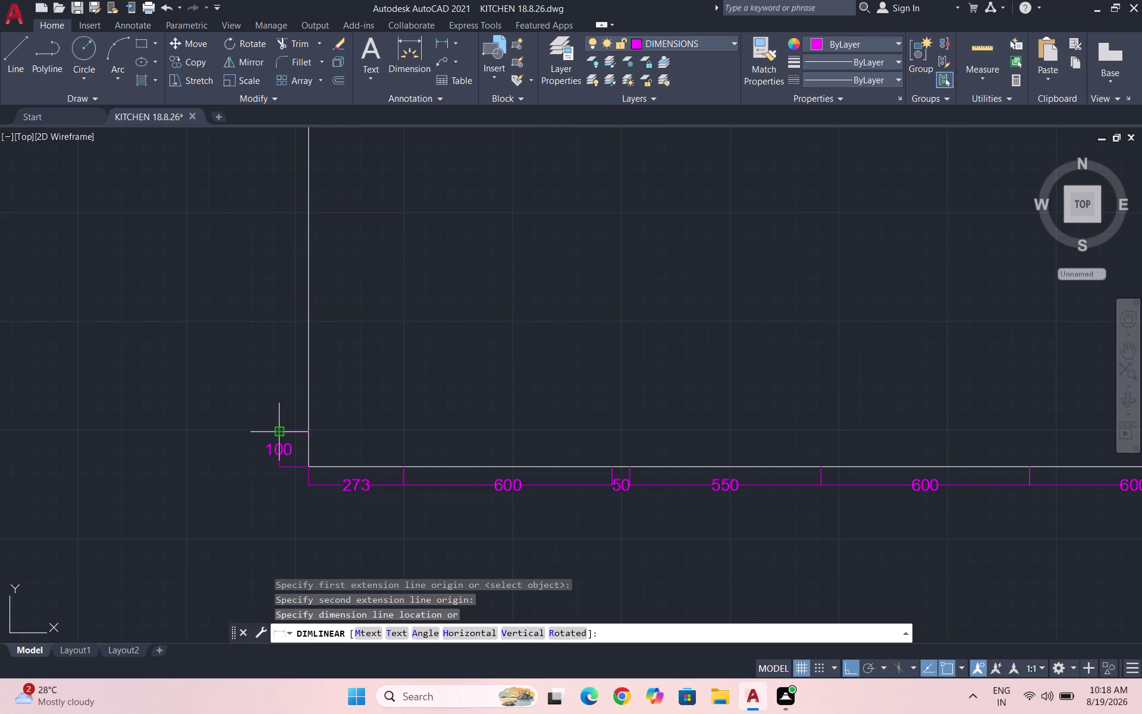
Discard the mis-measured 20 and dimension the 40 section above the 720.
key(space)
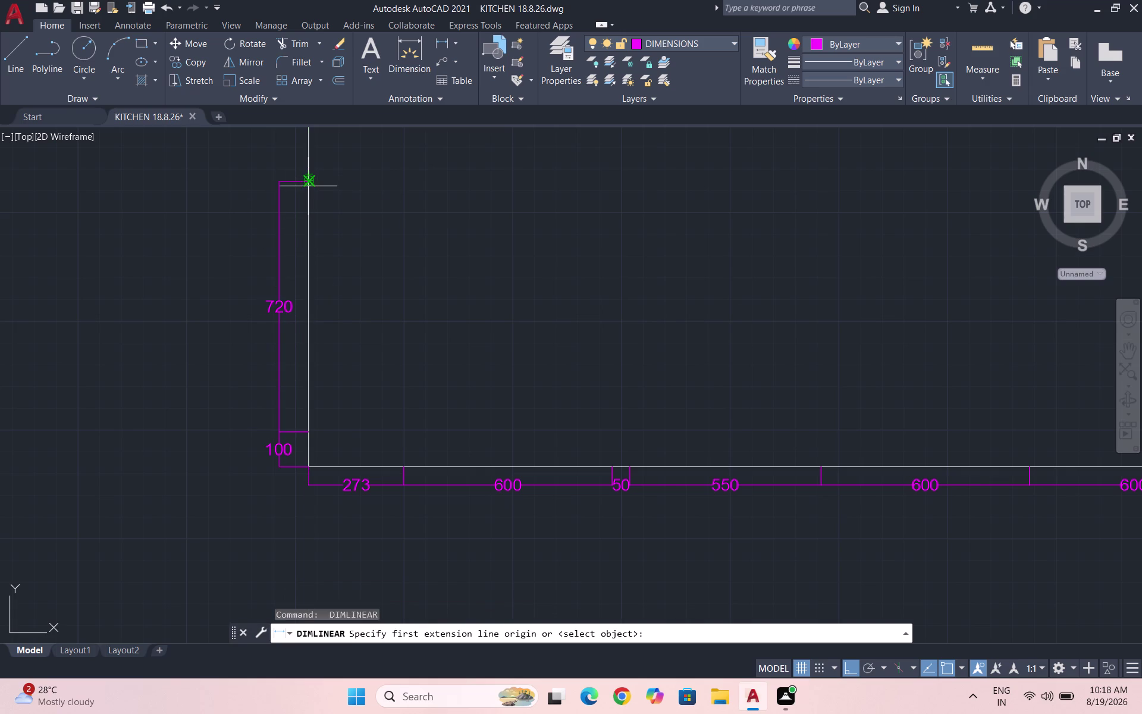
click(307, 183)
click(308, 173)
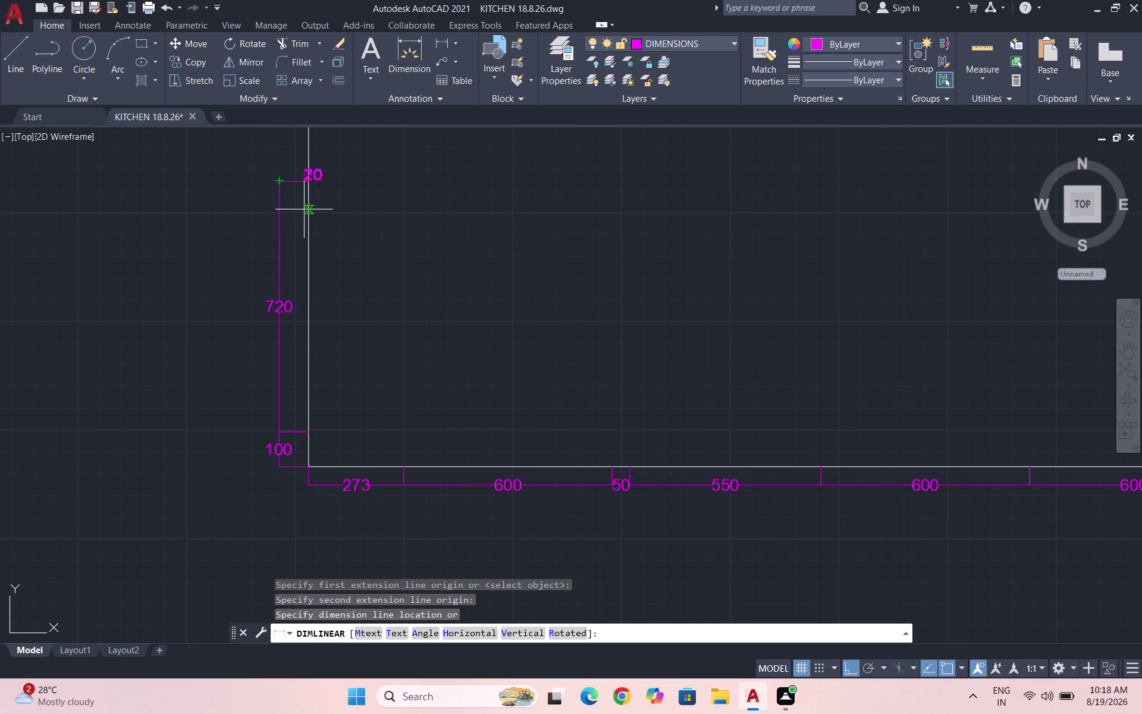
key(Escape)
scroll(down, 3)
scroll(down, 3)
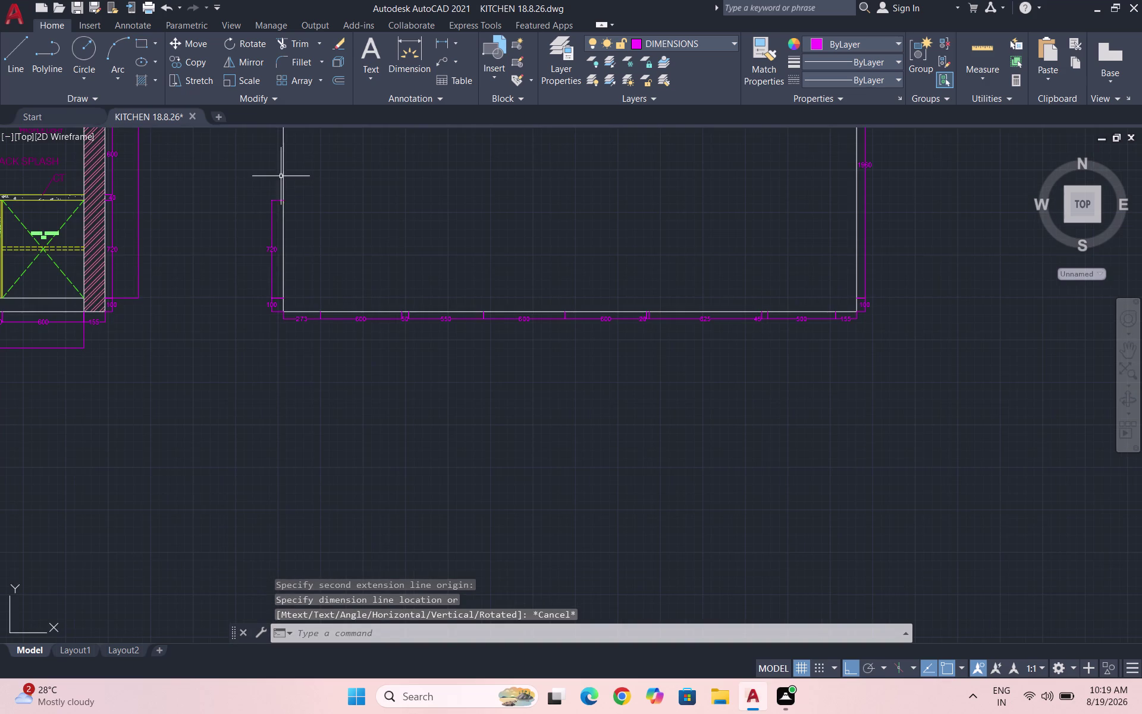
scroll(up, 3)
key(space)
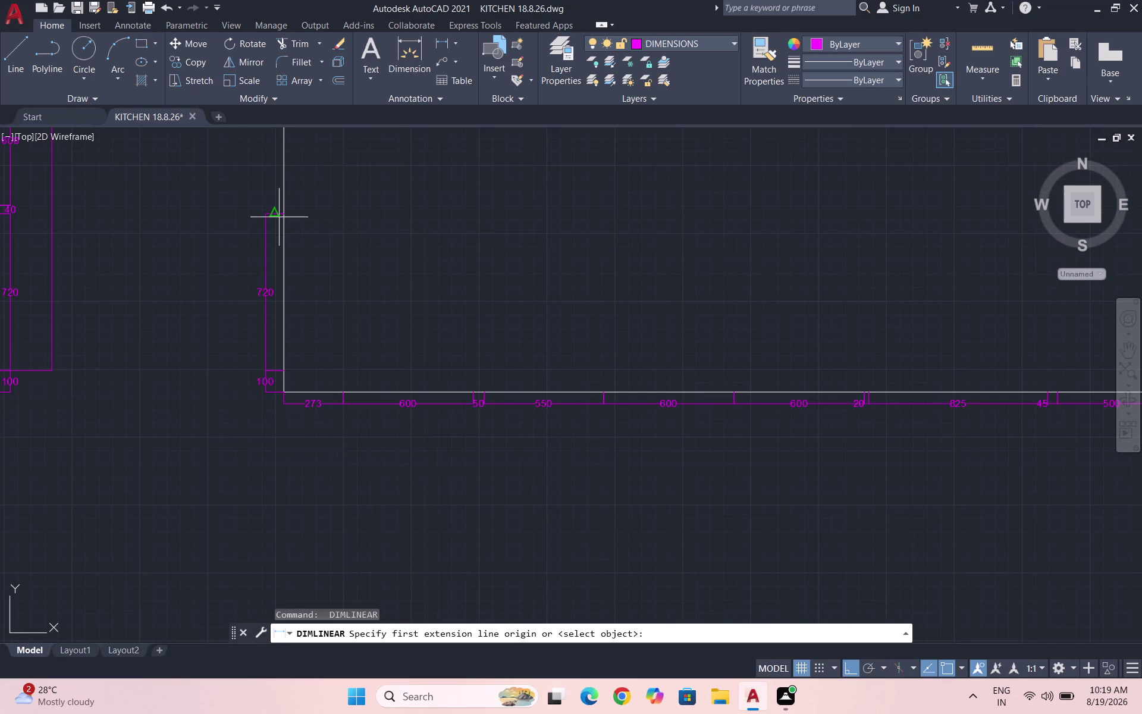
scroll(up, 3)
click(287, 220)
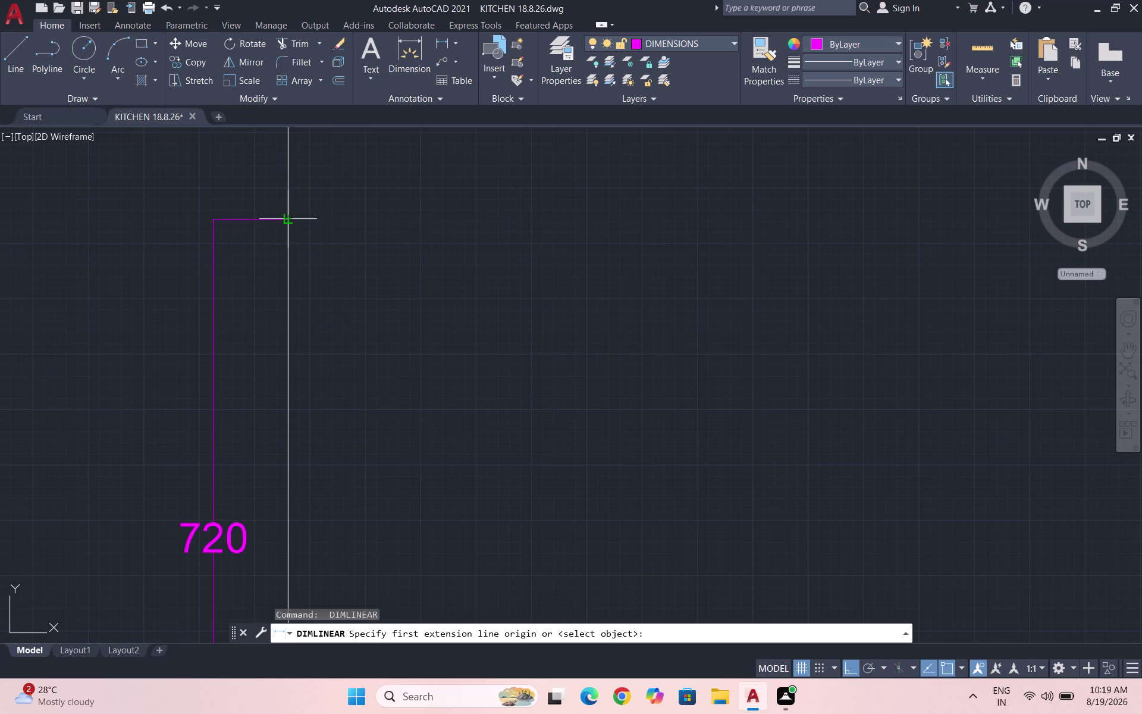
scroll(down, 3)
click(289, 173)
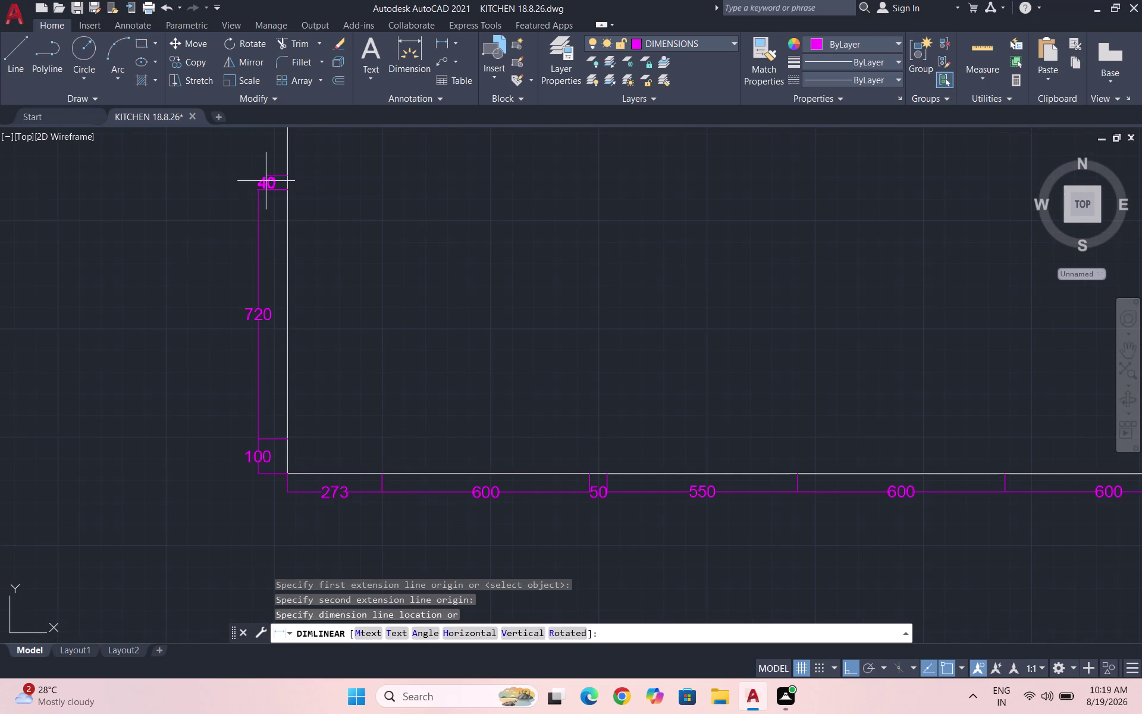
click(258, 191)
scroll(down, 3)
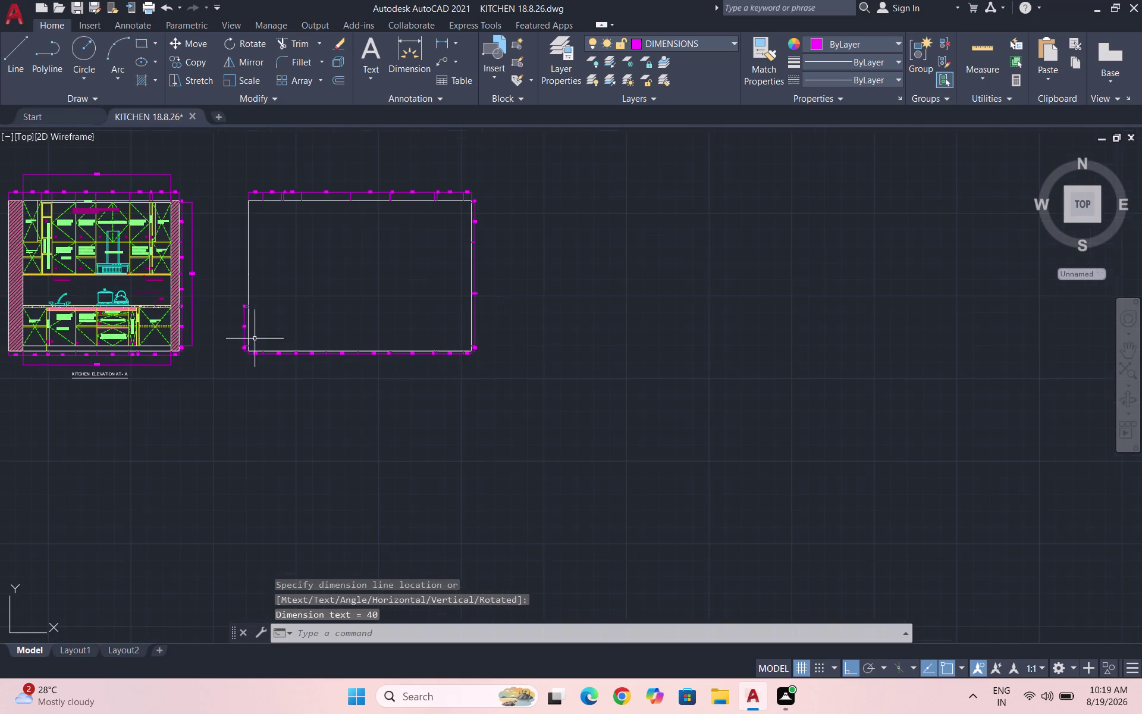
scroll(up, 3)
key(space)
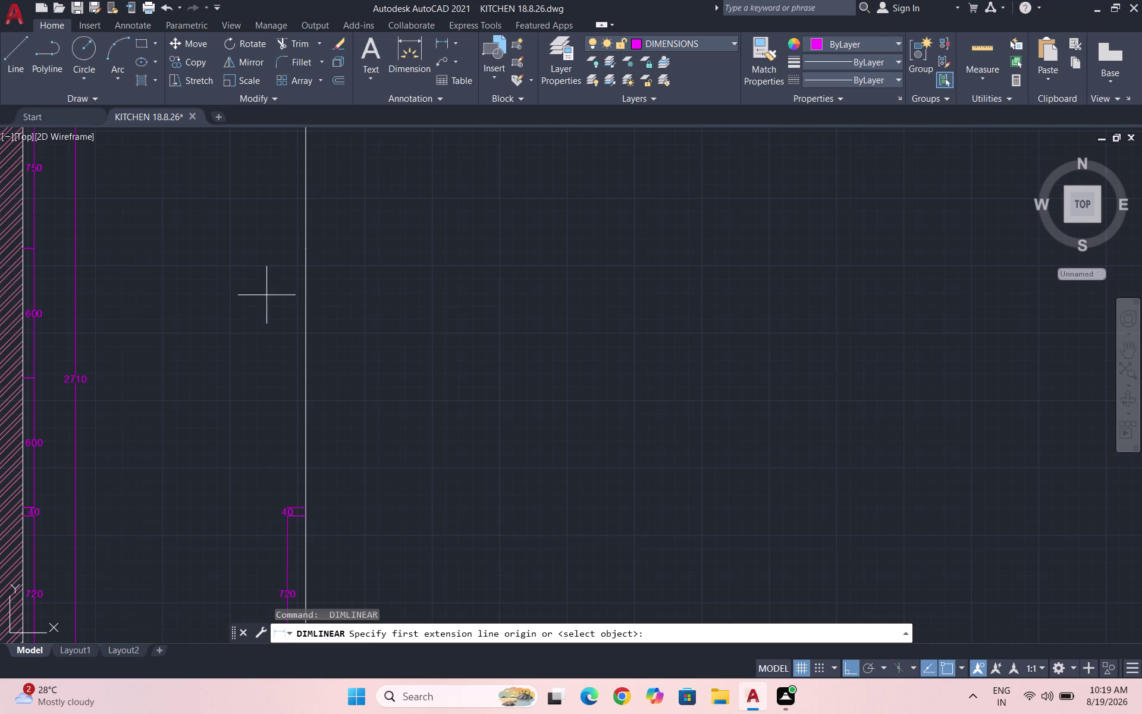
Dimension two 600 sections up the profile's left edge.
drag(308, 509, 305, 499)
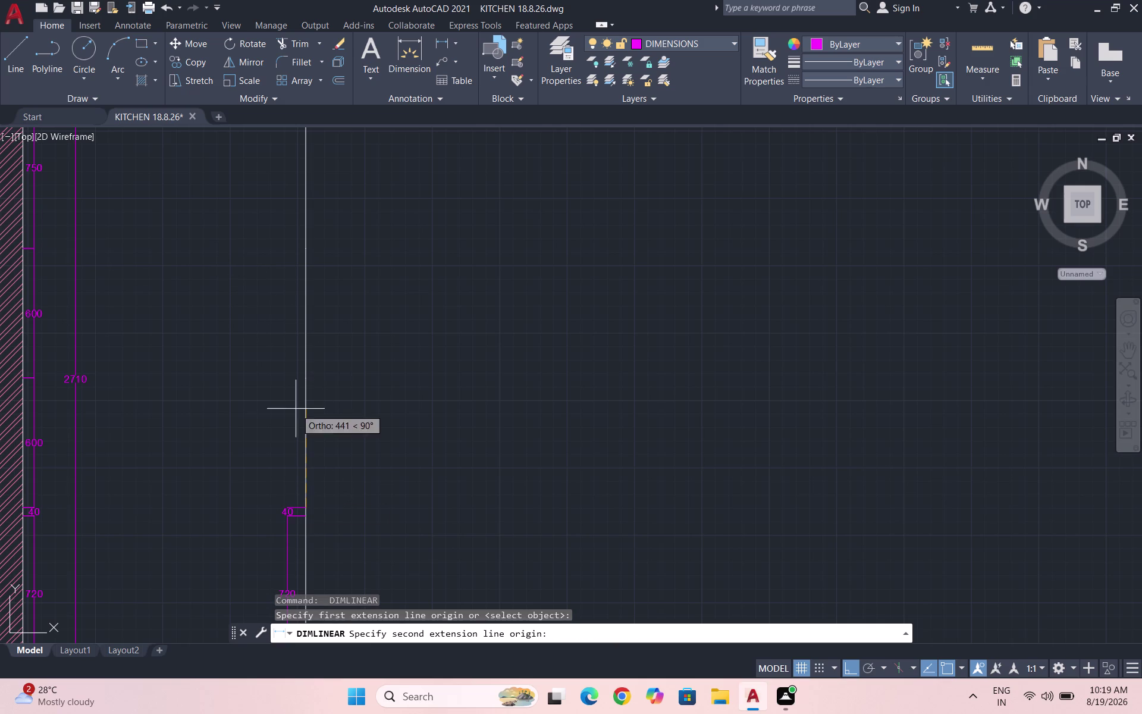
click(306, 378)
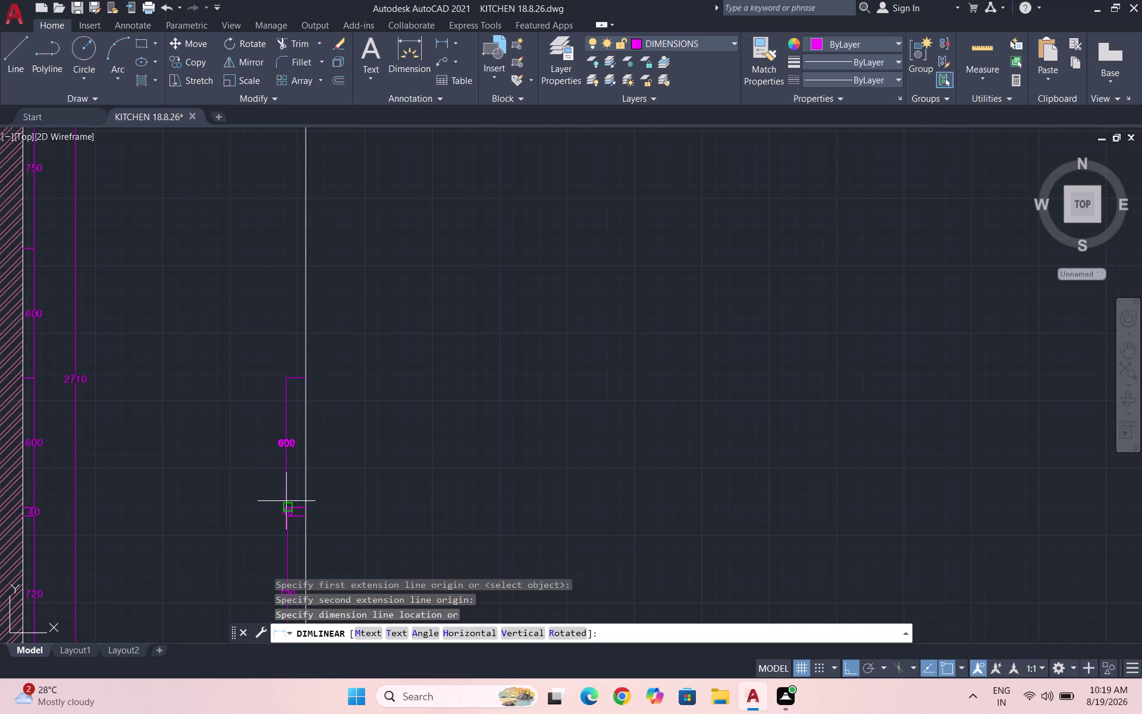
click(290, 506)
key(space)
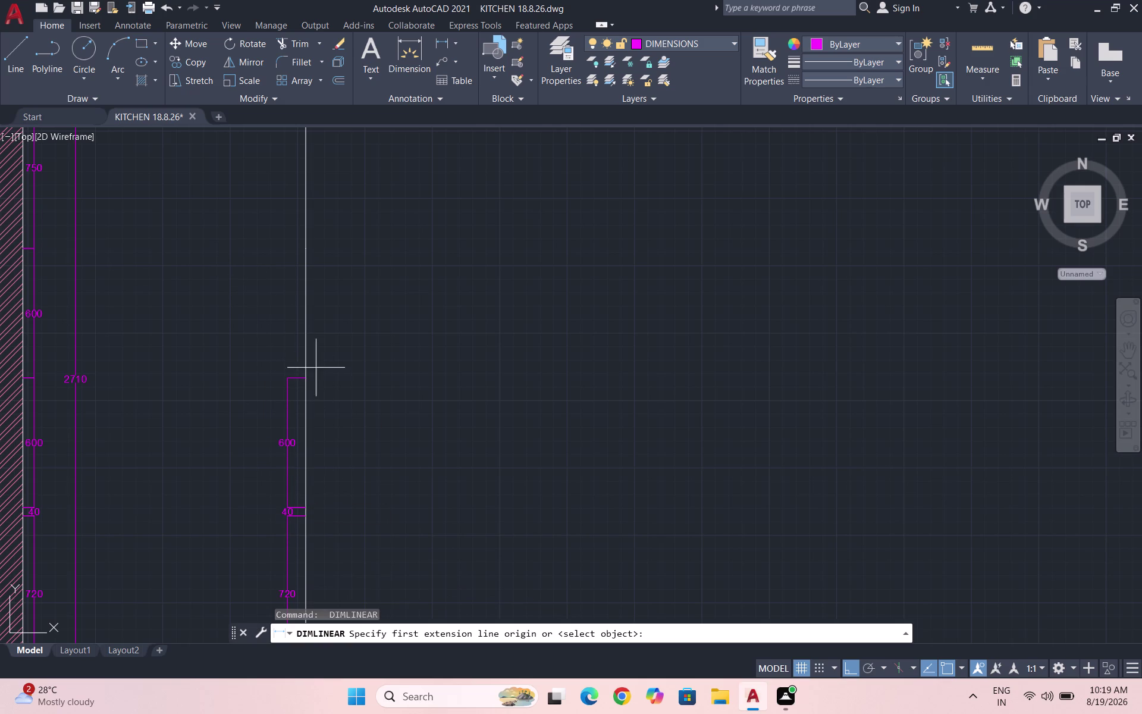
click(305, 381)
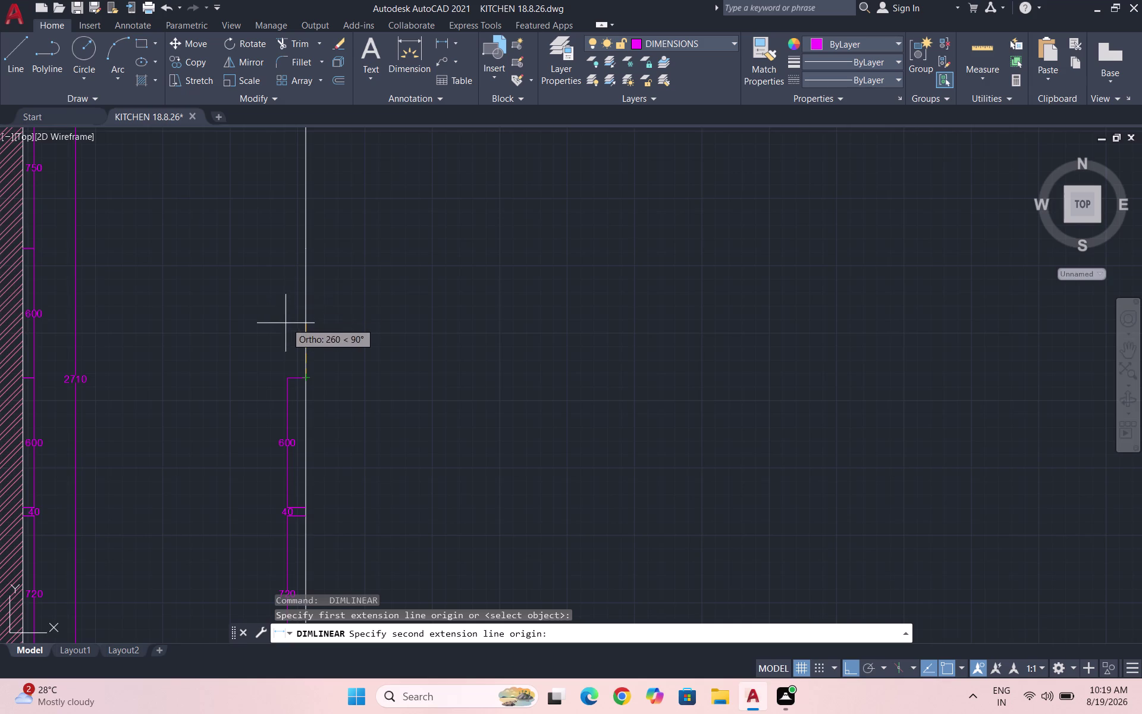
scroll(down, 3)
click(297, 273)
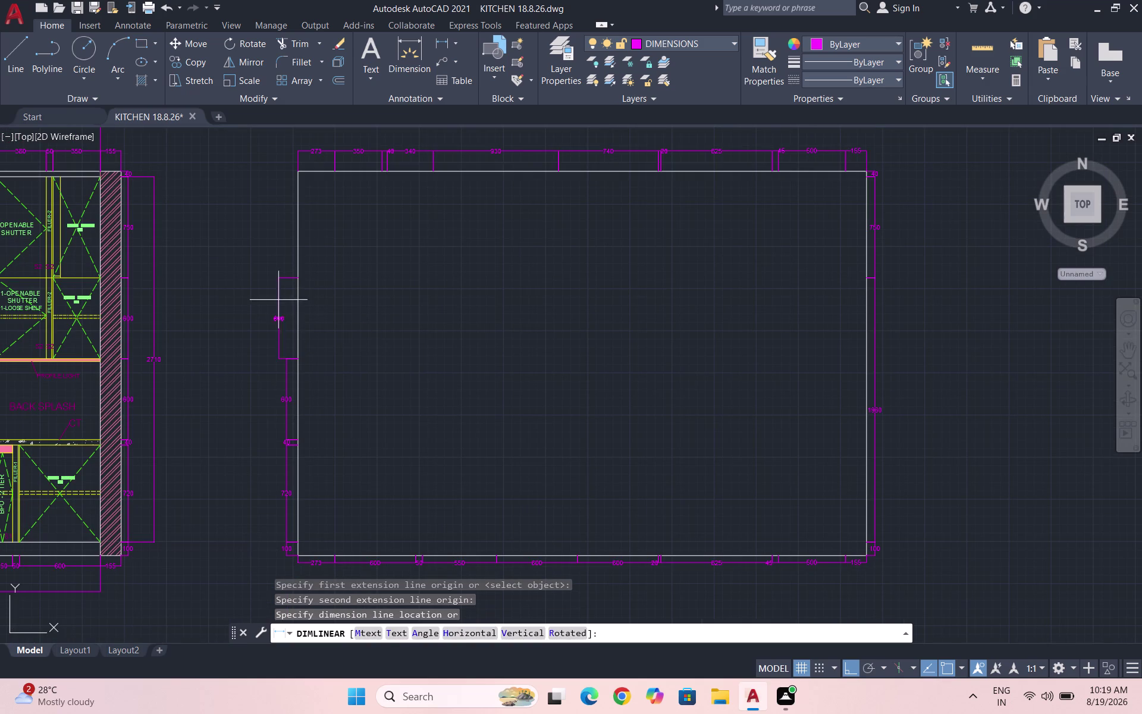
click(283, 360)
Add the 750 and top 40 dimensions up to the top-left corner.
key(space)
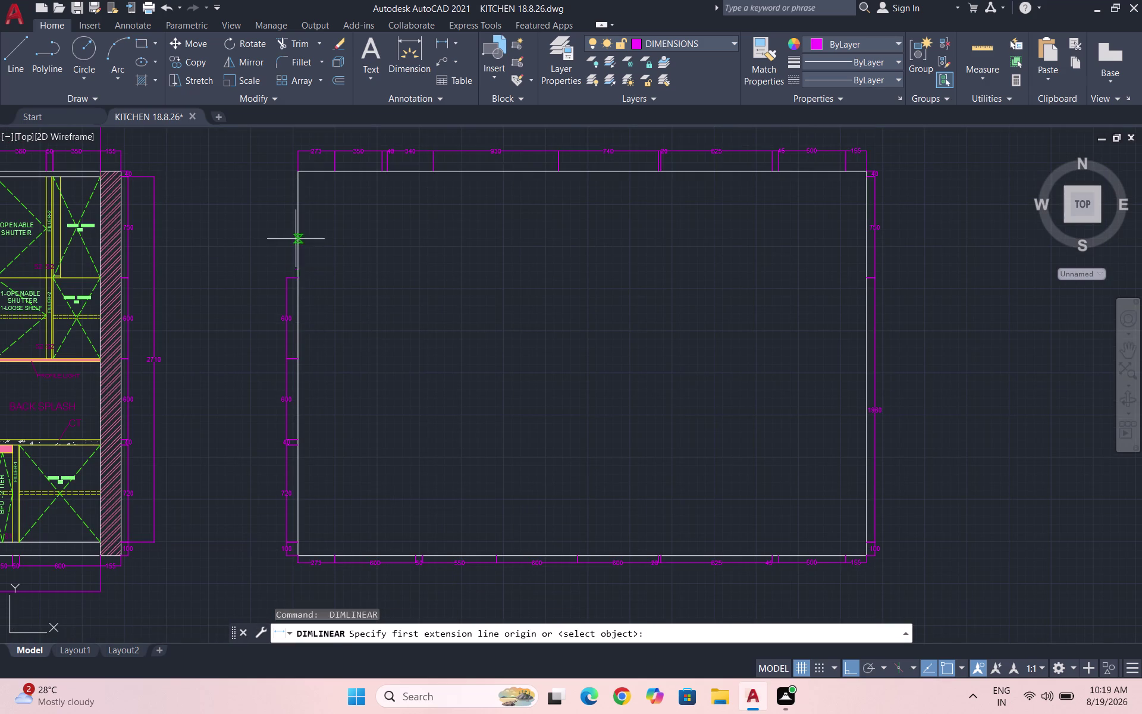
click(298, 276)
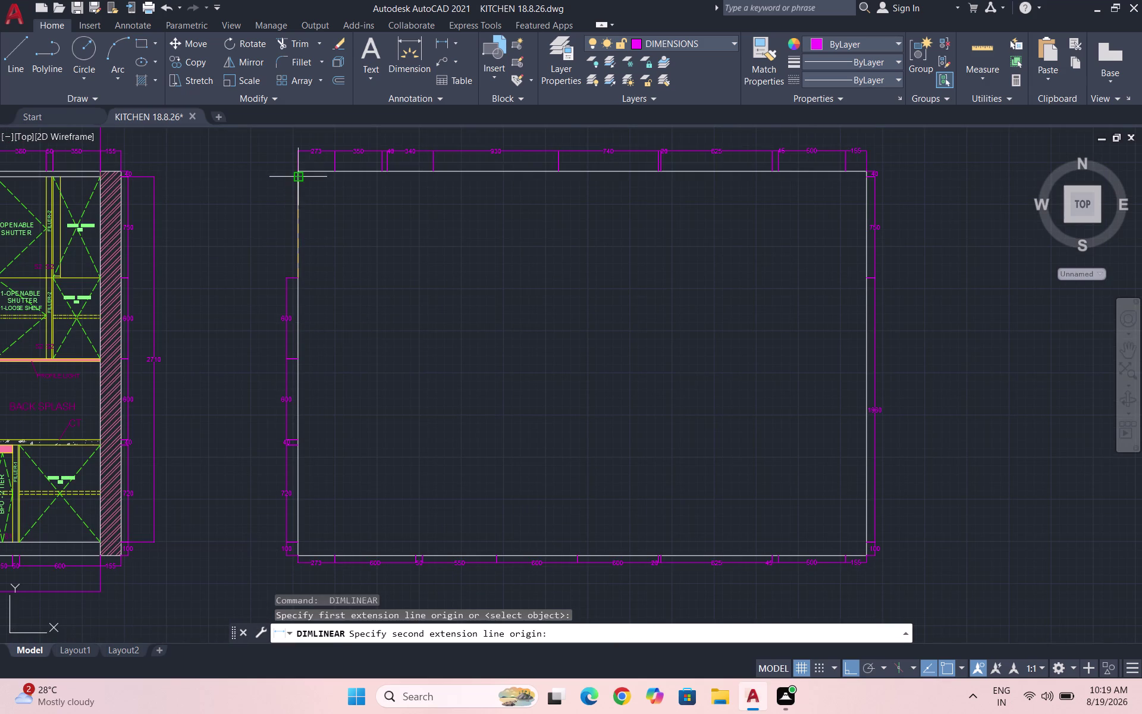
scroll(up, 3)
click(285, 174)
scroll(down, 3)
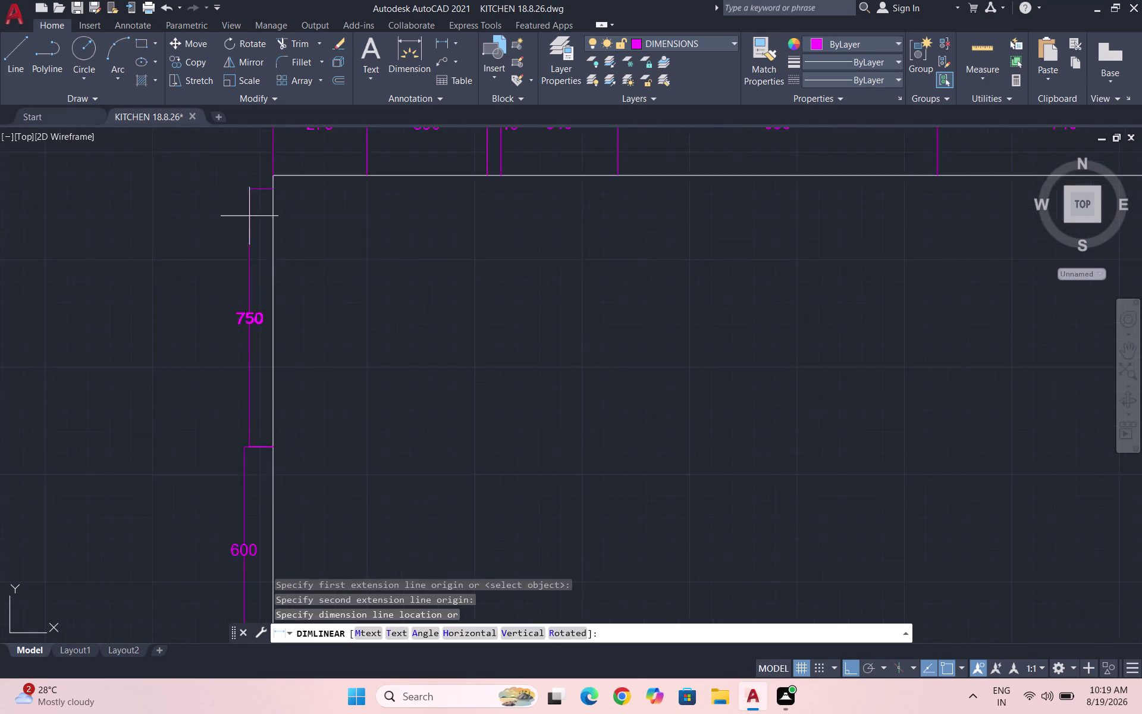
scroll(down, 3)
click(243, 361)
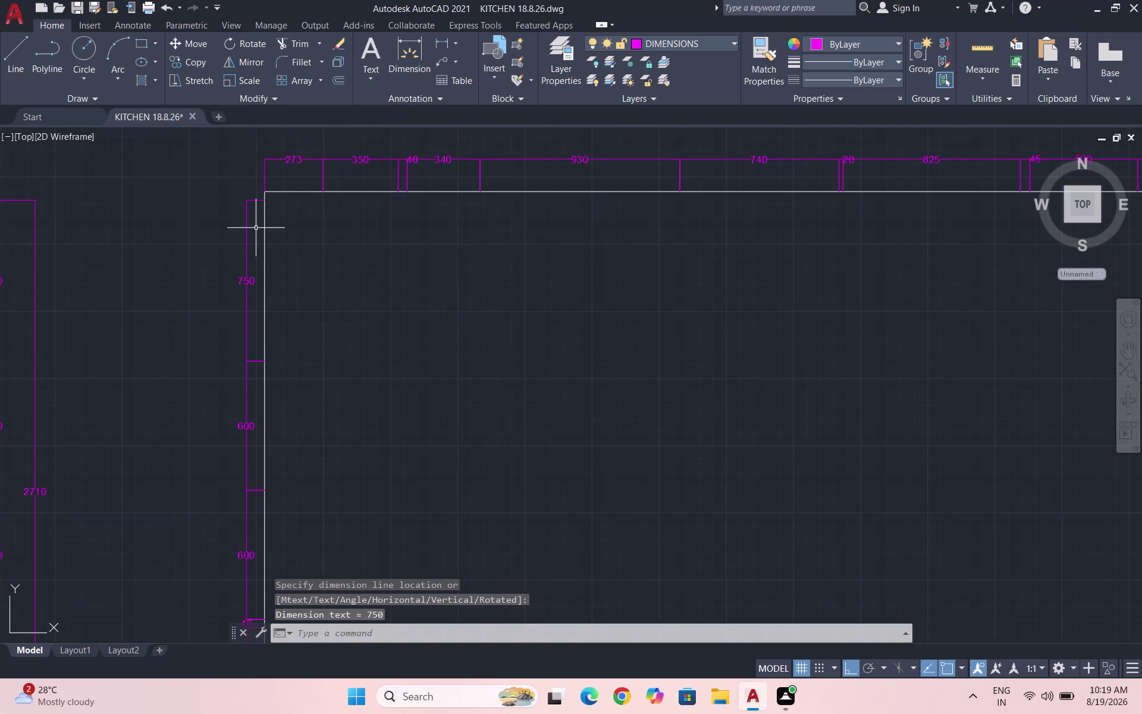
key(space)
scroll(up, 3)
click(278, 230)
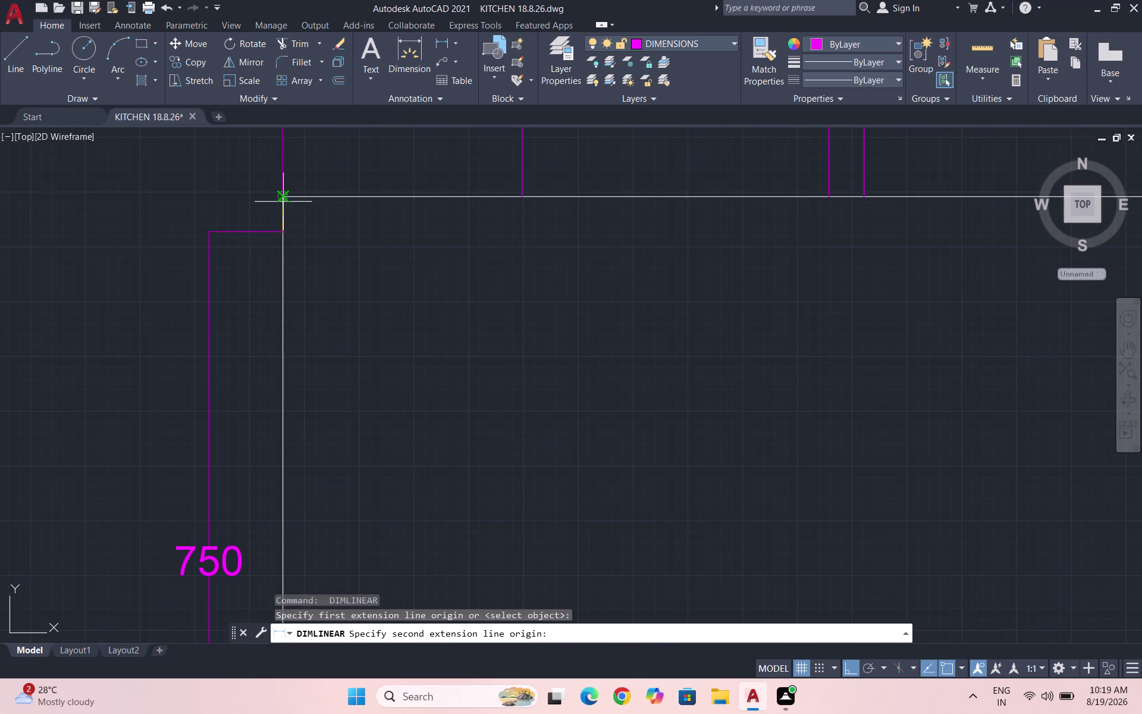
click(283, 198)
click(211, 232)
Exit the dimension command and save the kitchen drawing.
scroll(down, 3)
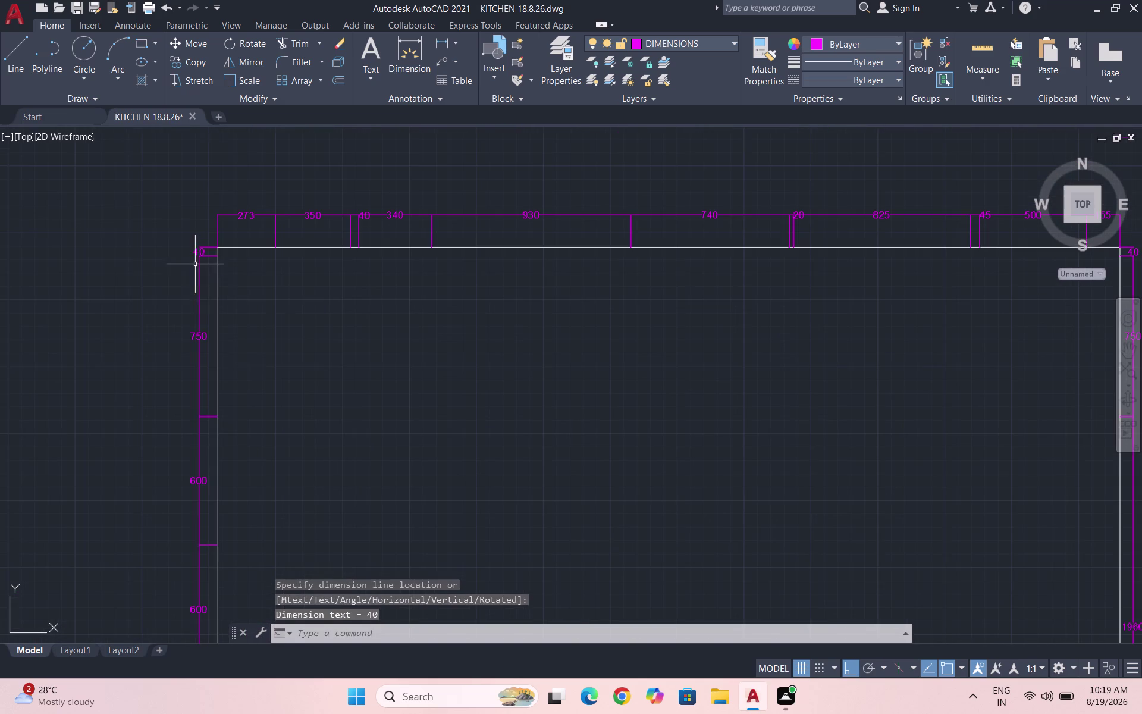
key(Escape)
scroll(down, 3)
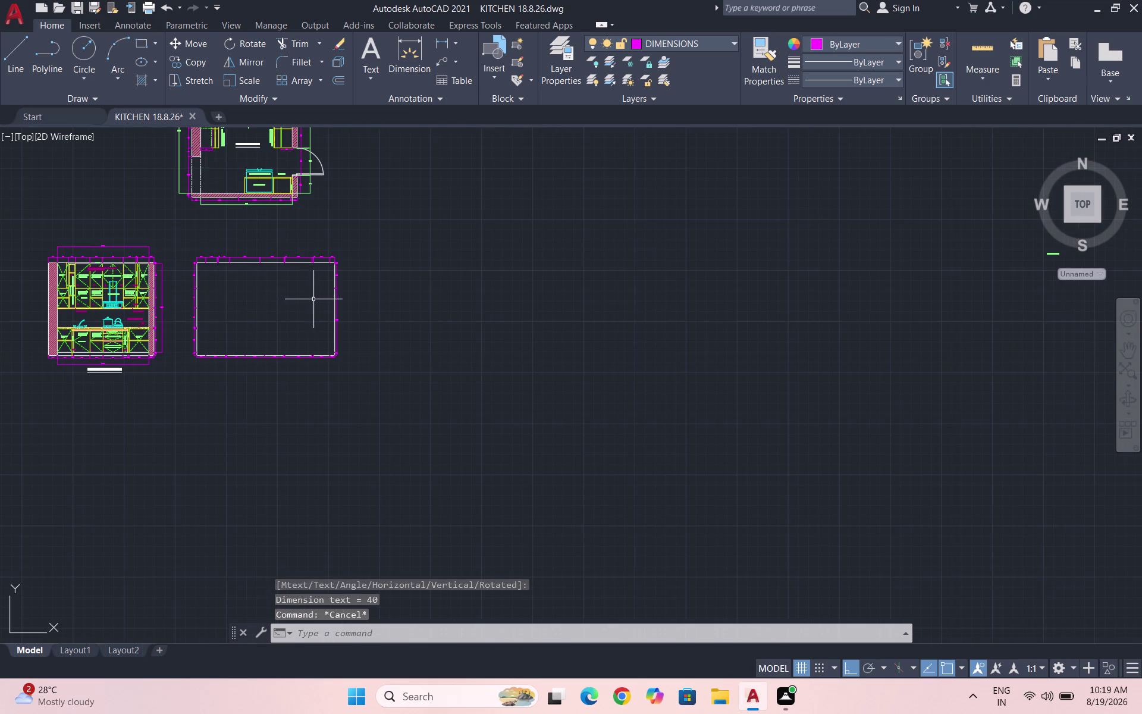
key(ctrl+s)
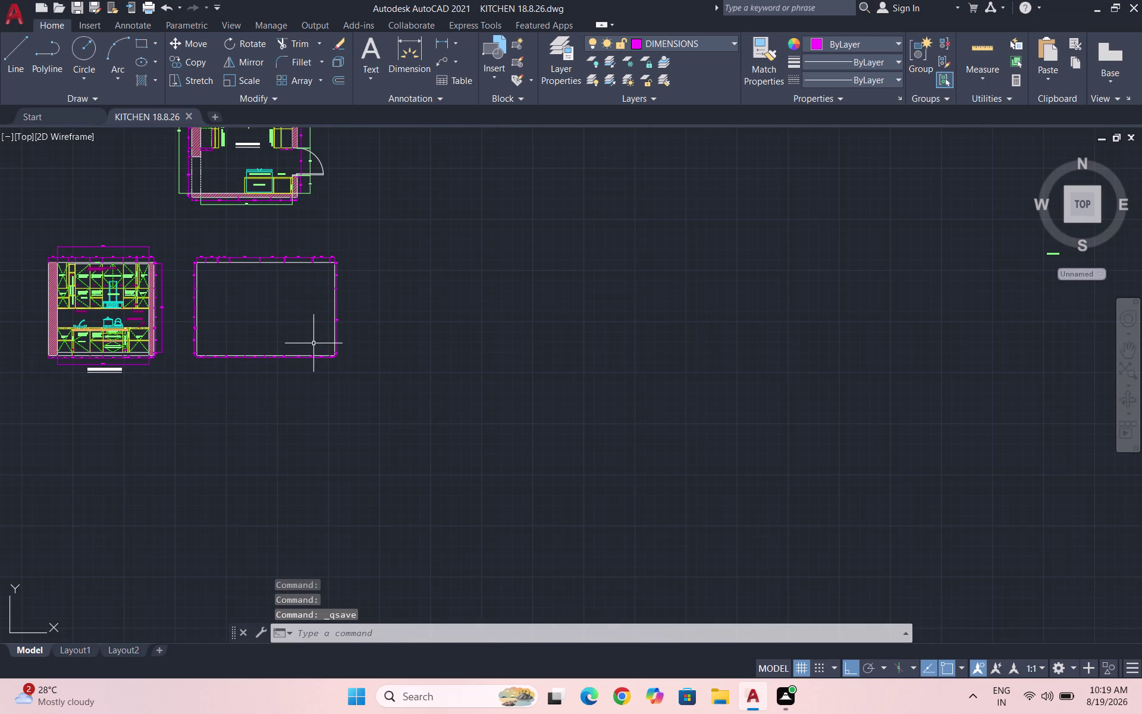